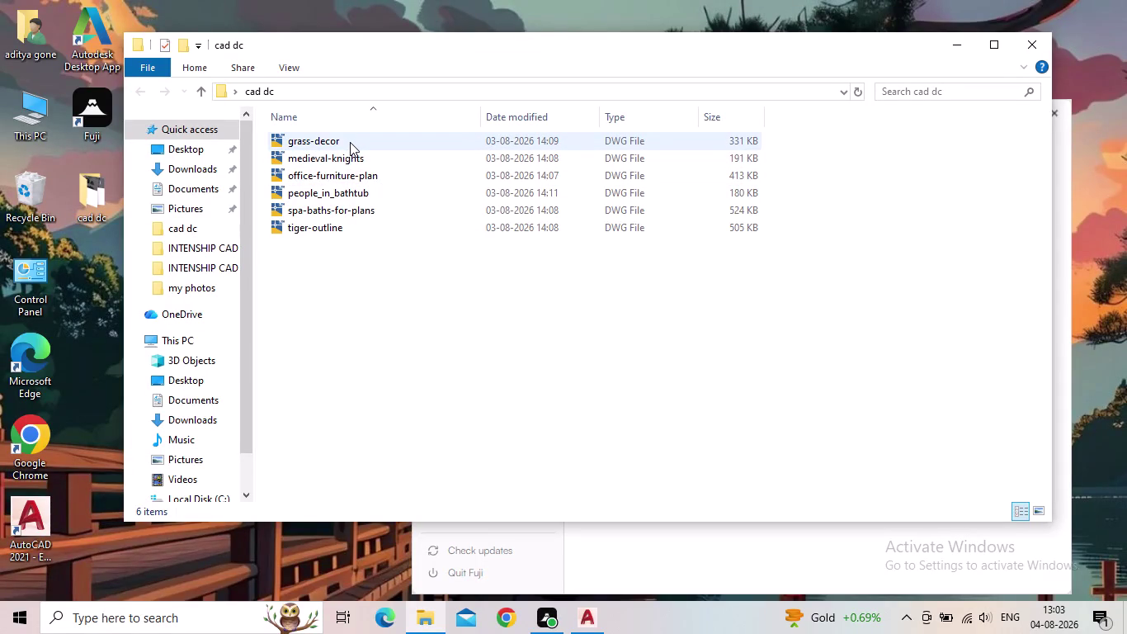
Open grass-decor.dwg from the cad dc folder in AutoCAD 2021.
double_click(350, 142)
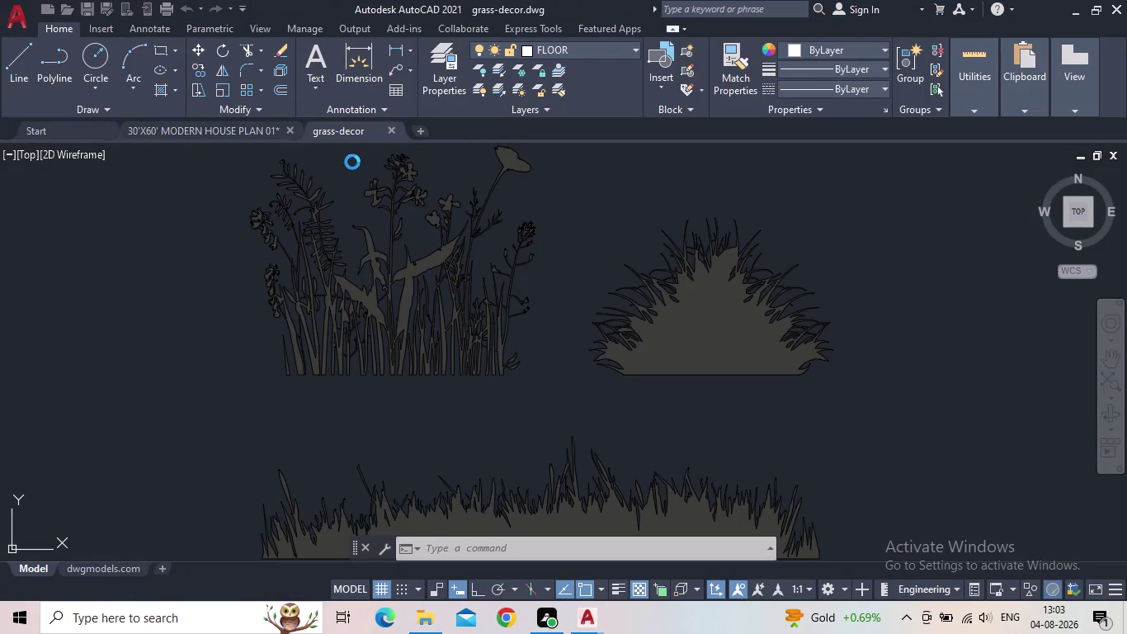
Copy the long bottom grass strip from grass-decor and switch to the 30'X60' house plan.
scroll(down, 3)
scroll(up, 3)
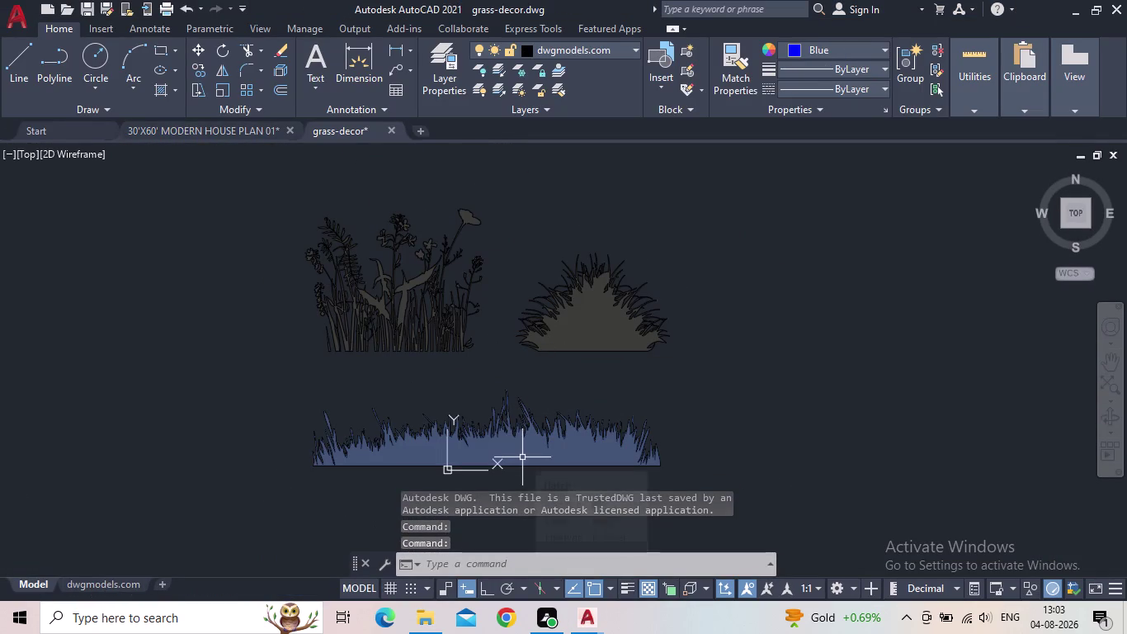
click(523, 457)
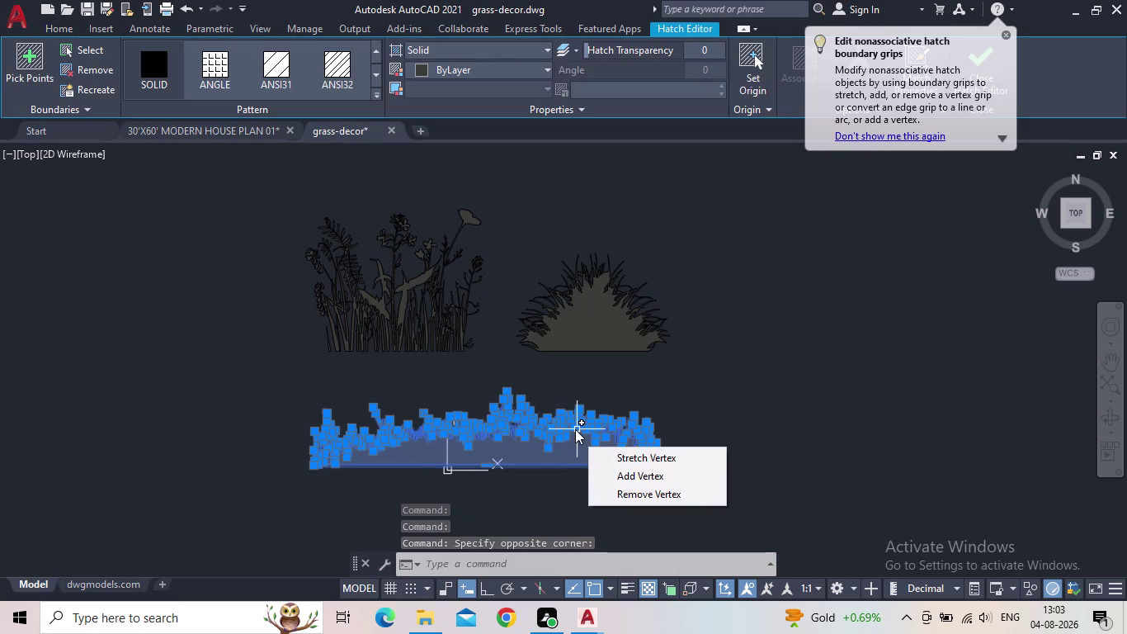
key(ctrl+c)
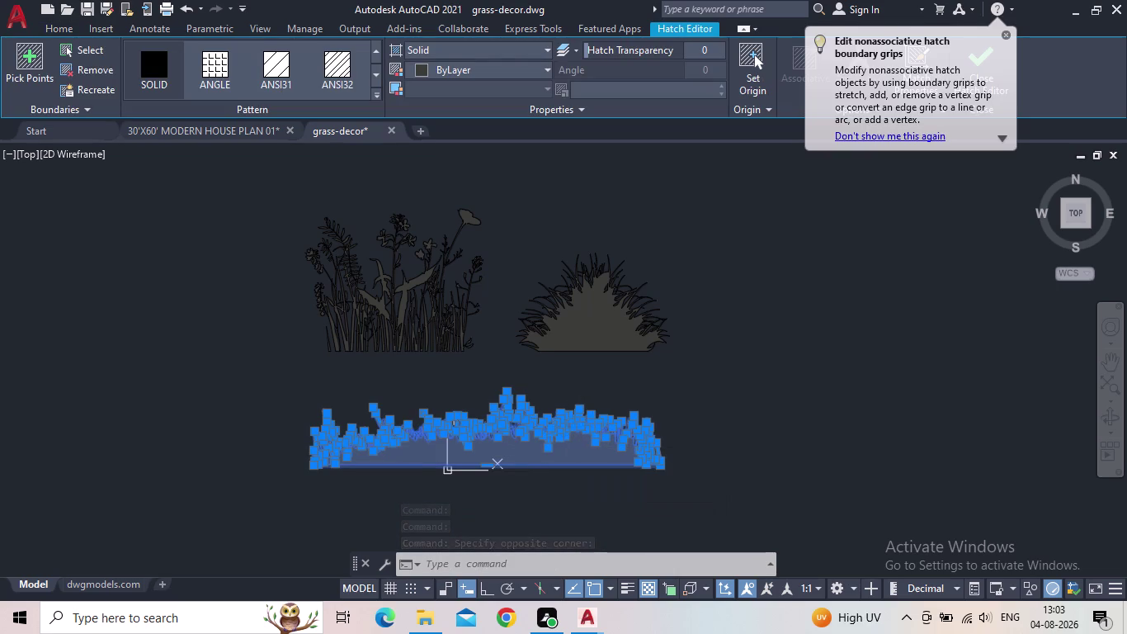
click(215, 130)
scroll(down, 3)
middle_drag(904, 359, 625, 416)
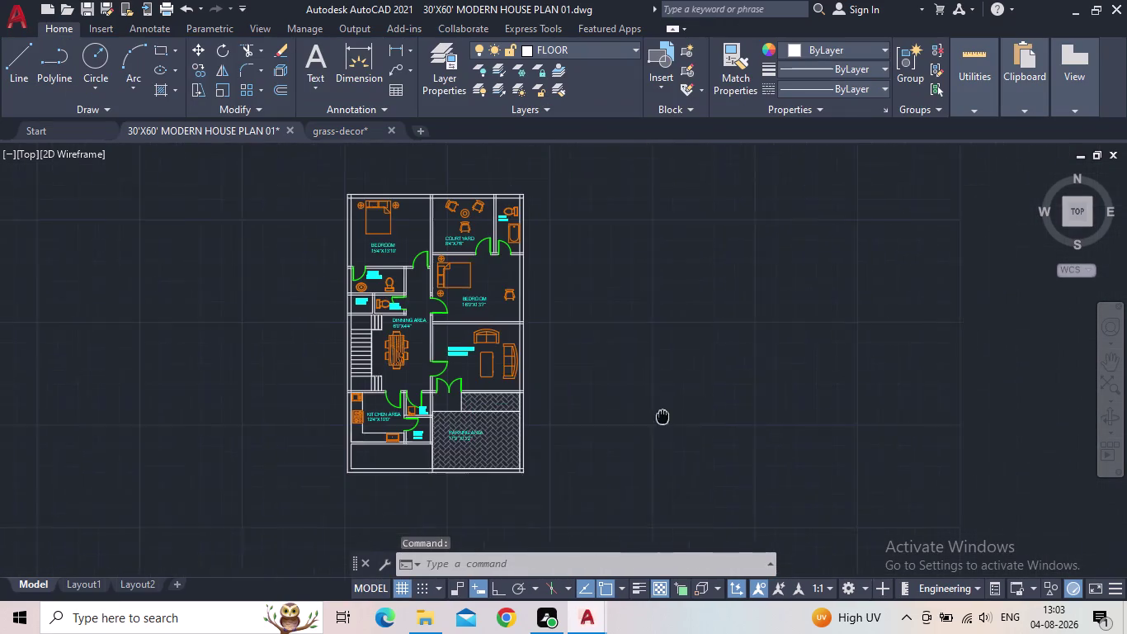
Paste the copied grass strip to the right of the house plan.
middle_drag(625, 416, 578, 424)
key(ctrl+v)
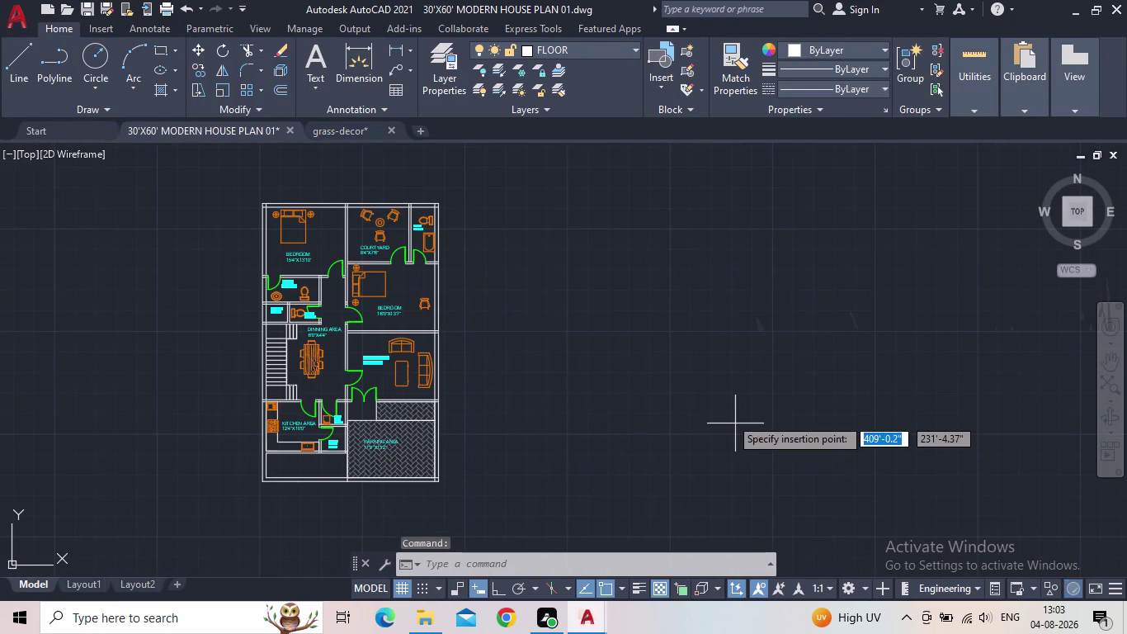
scroll(down, 3)
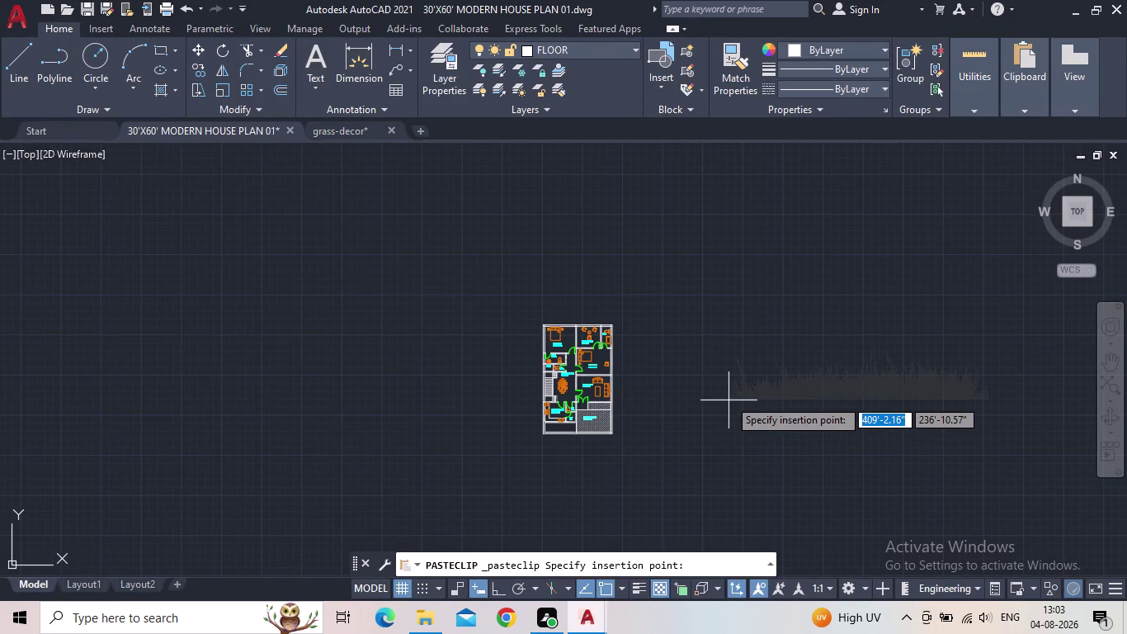
click(728, 399)
middle_drag(894, 411, 873, 416)
scroll(up, 3)
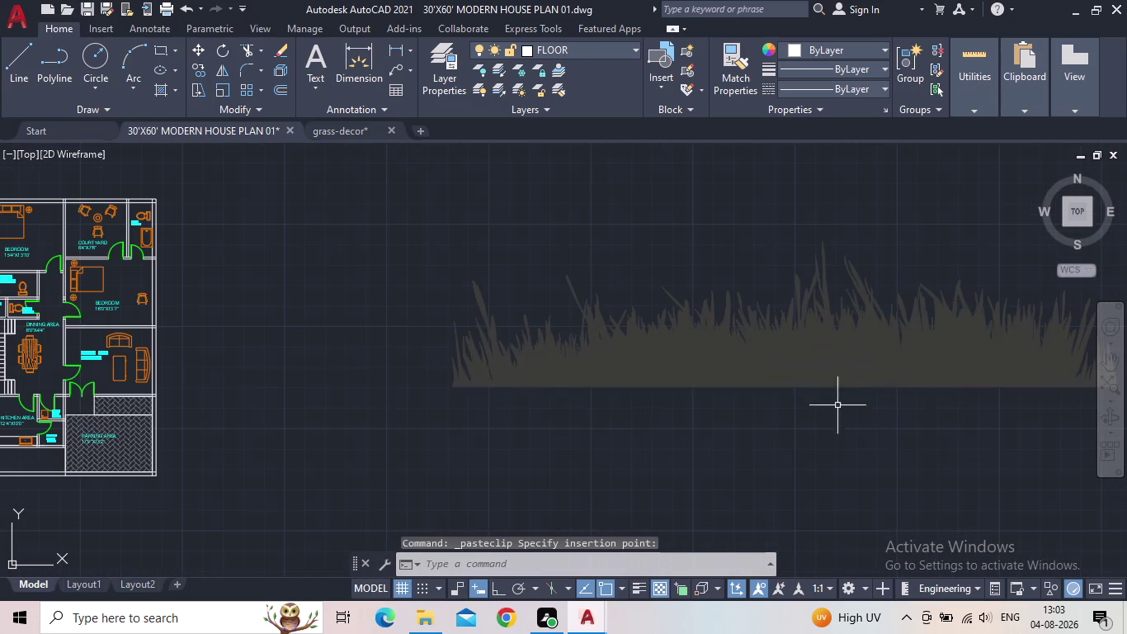
Shrink the pasted grass strip with SC and a small scale factor.
click(831, 370)
middle_drag(879, 438, 841, 444)
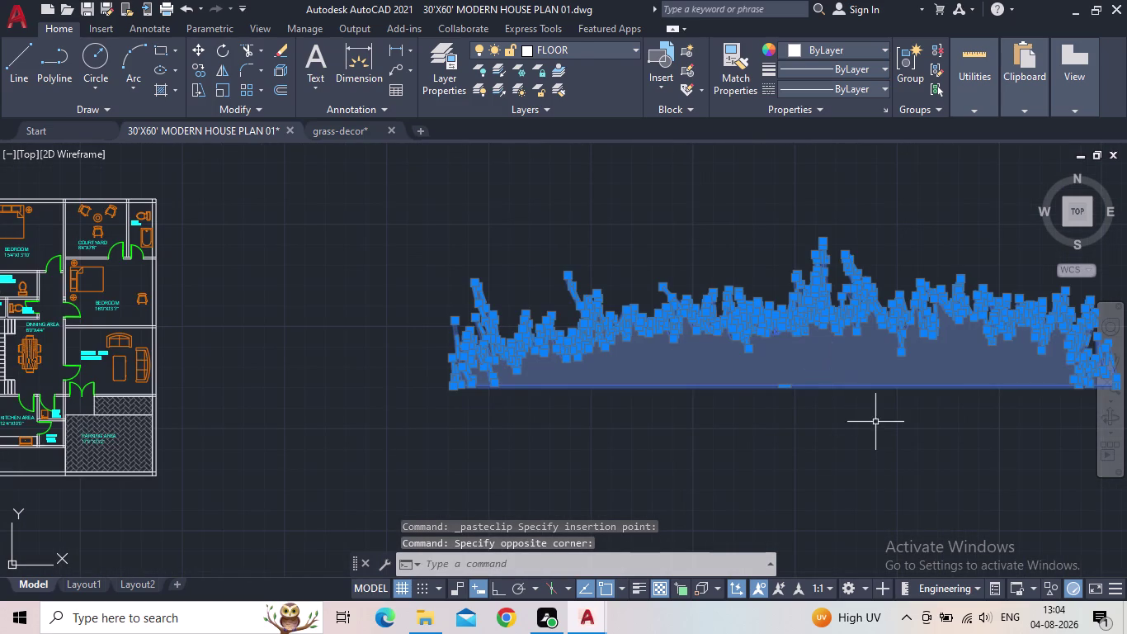
middle_drag(841, 443, 761, 444)
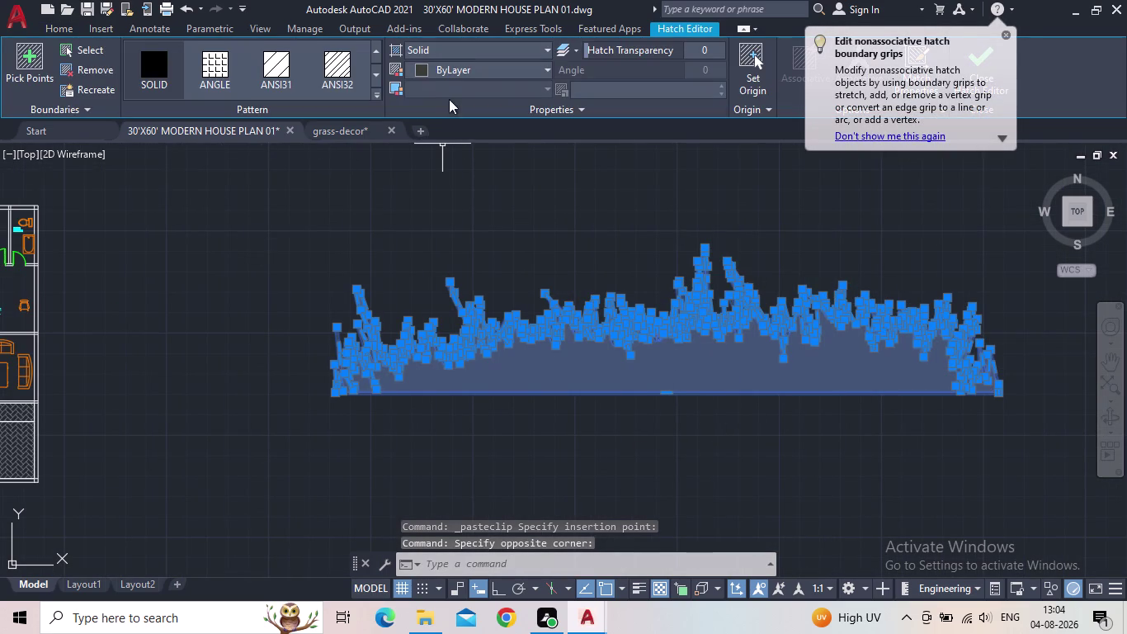
key(s)
key(c)
key(space)
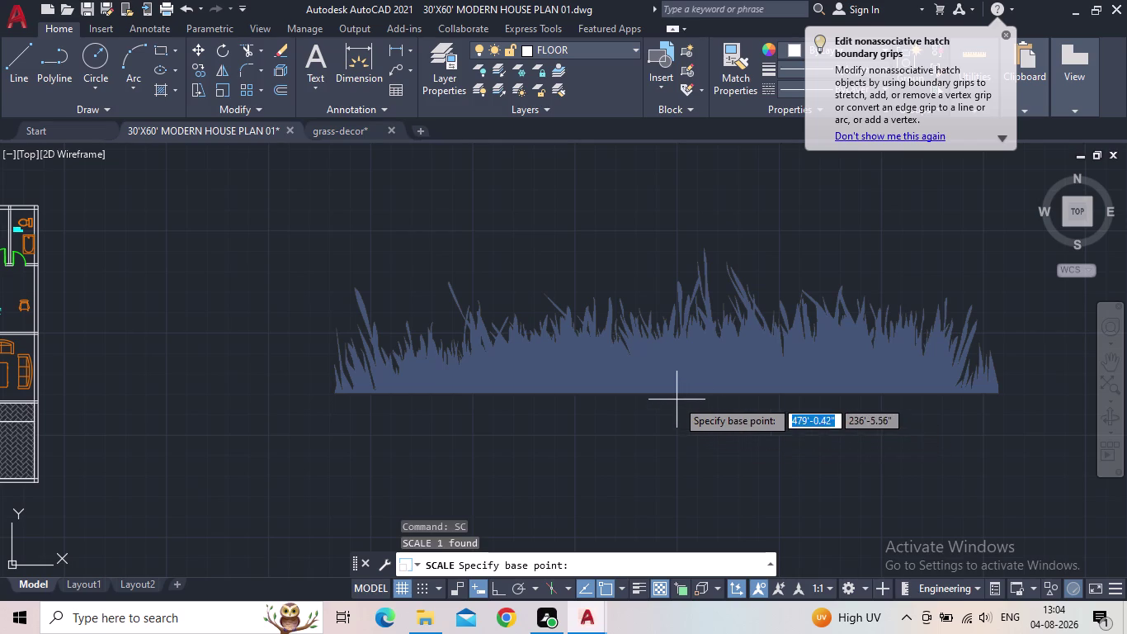
click(671, 393)
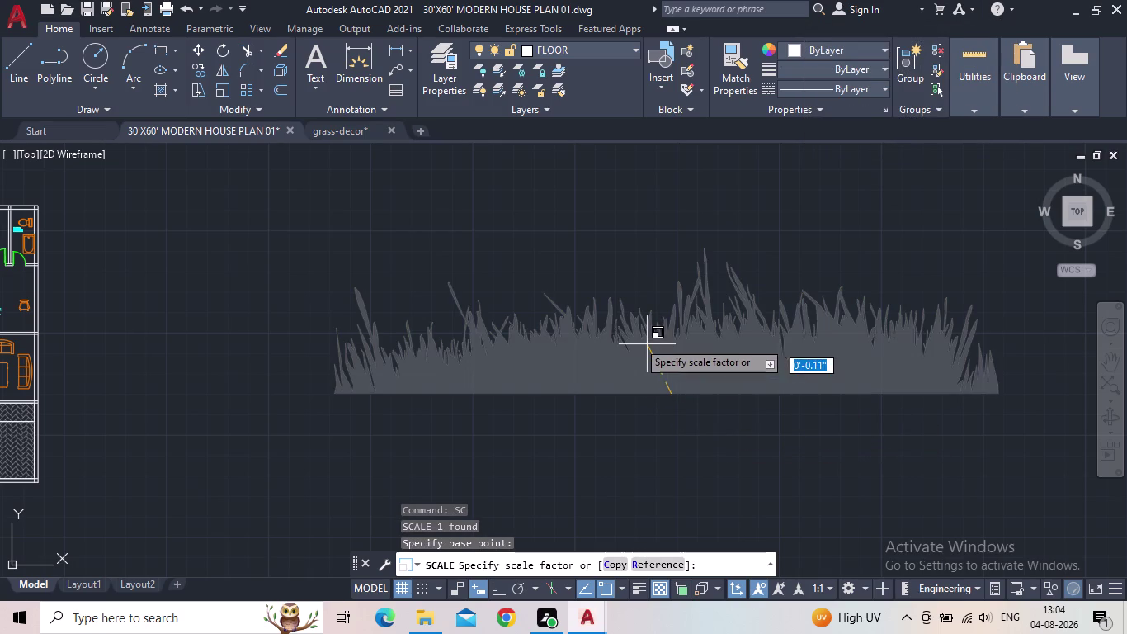
click(710, 420)
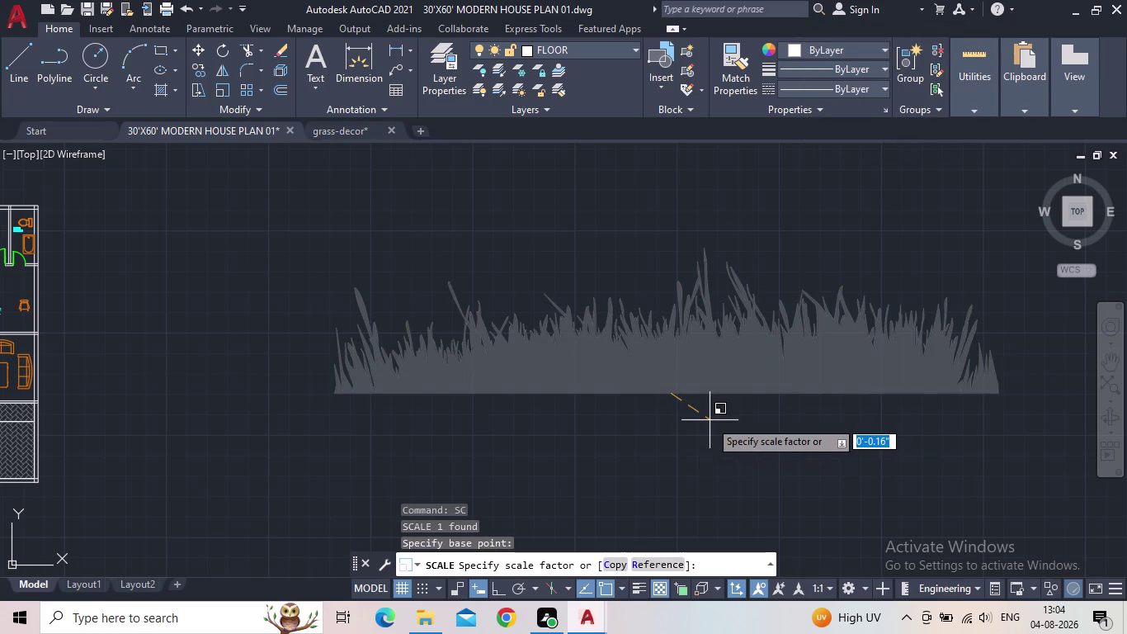
scroll(down, 3)
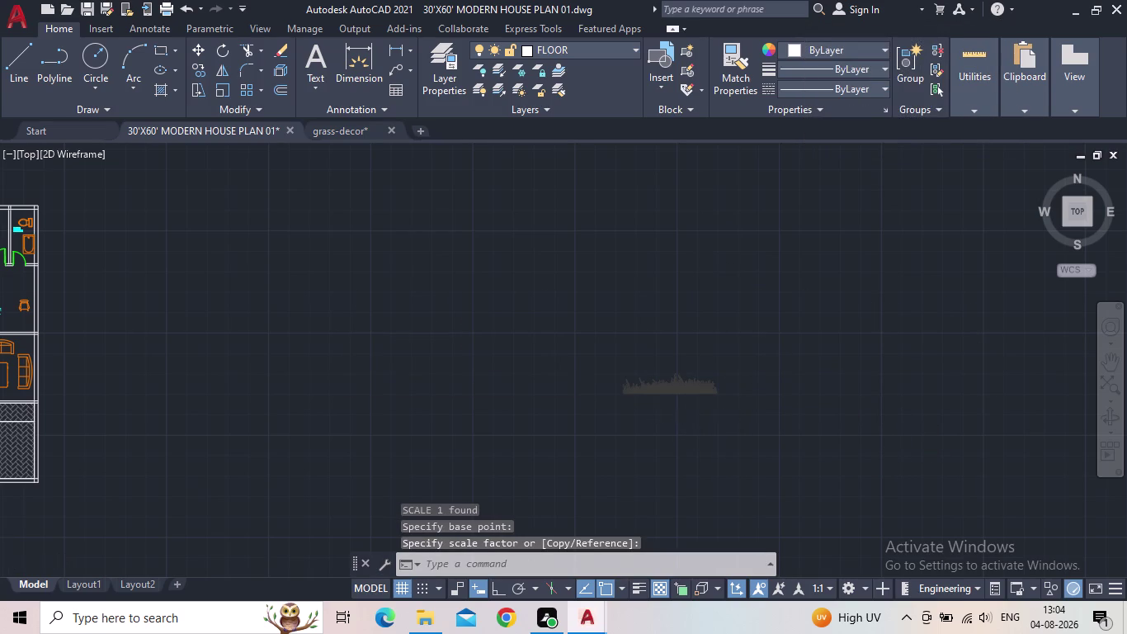
scroll(down, 3)
scroll(up, 3)
Undo an accidental grip stretch of the shrunken grass toward the plan.
click(732, 401)
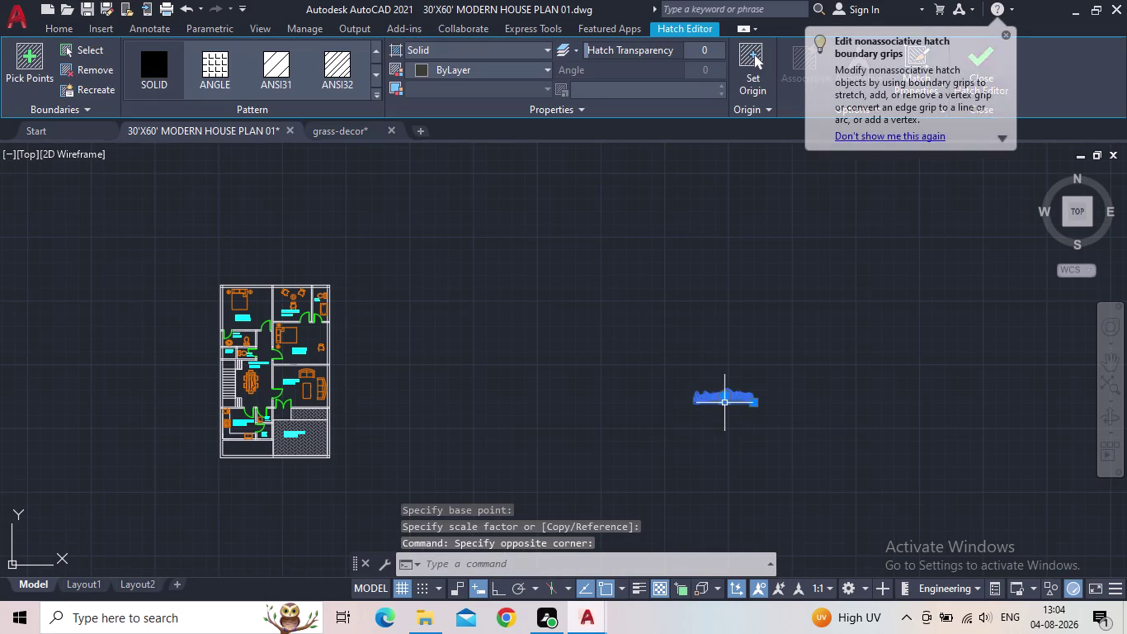
click(722, 395)
middle_drag(490, 407, 491, 406)
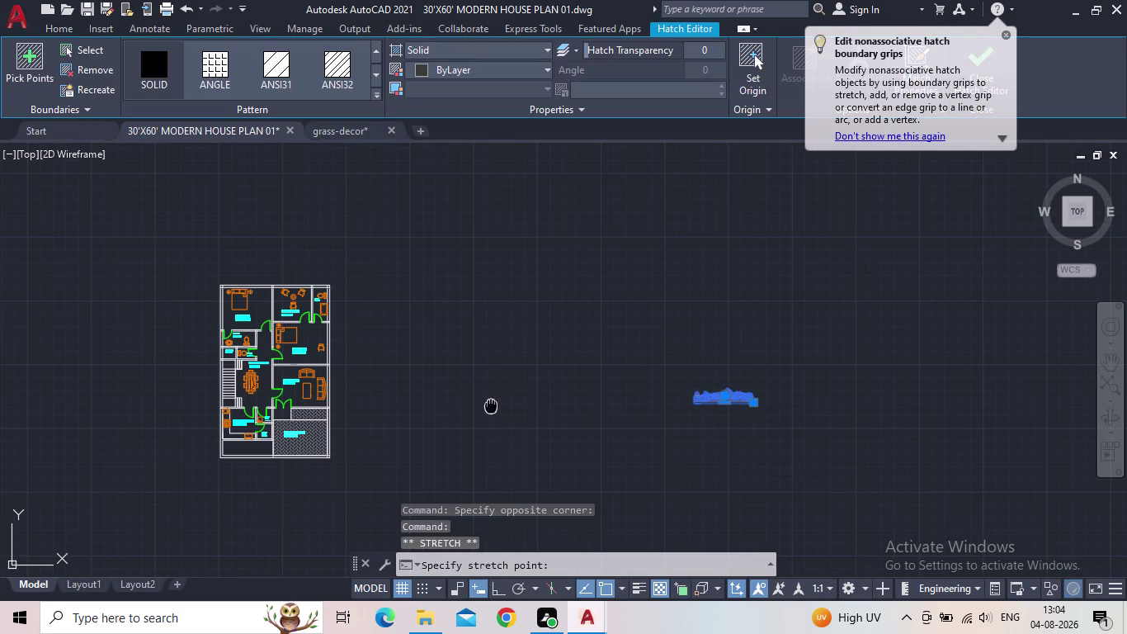
middle_drag(491, 406, 630, 364)
scroll(up, 3)
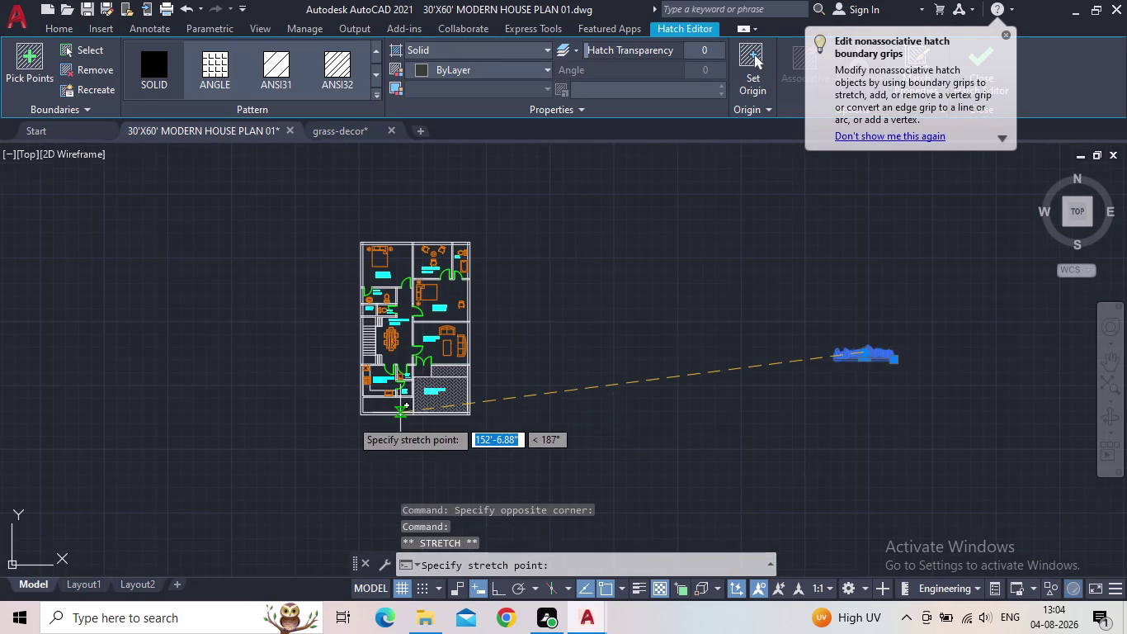
click(247, 410)
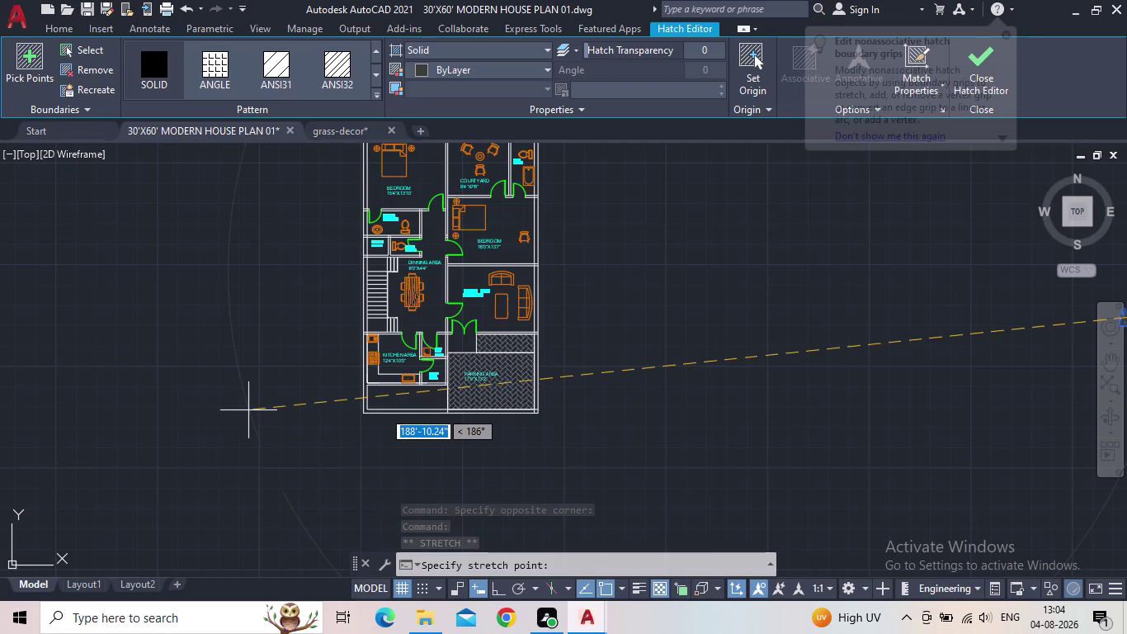
scroll(down, 3)
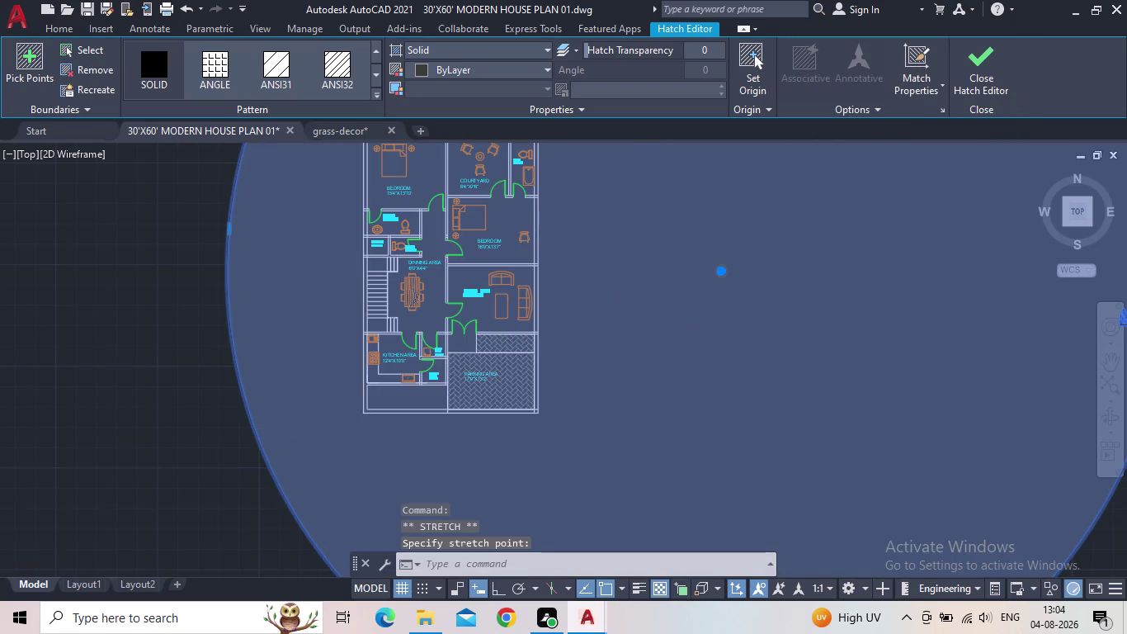
key(Escape)
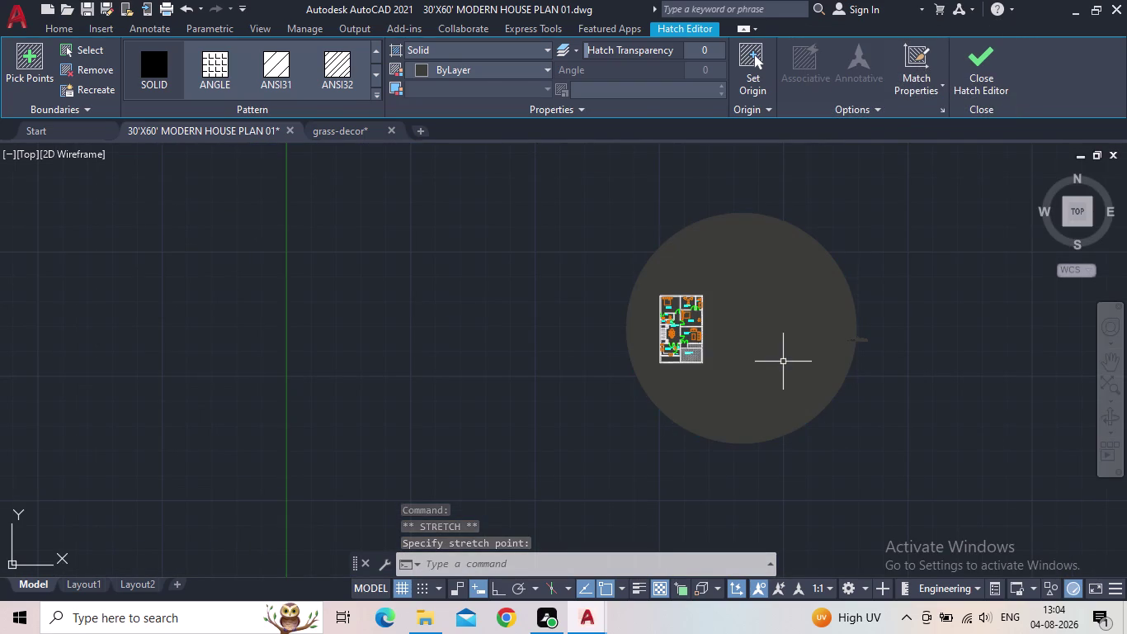
click(189, 7)
click(189, 9)
scroll(down, 3)
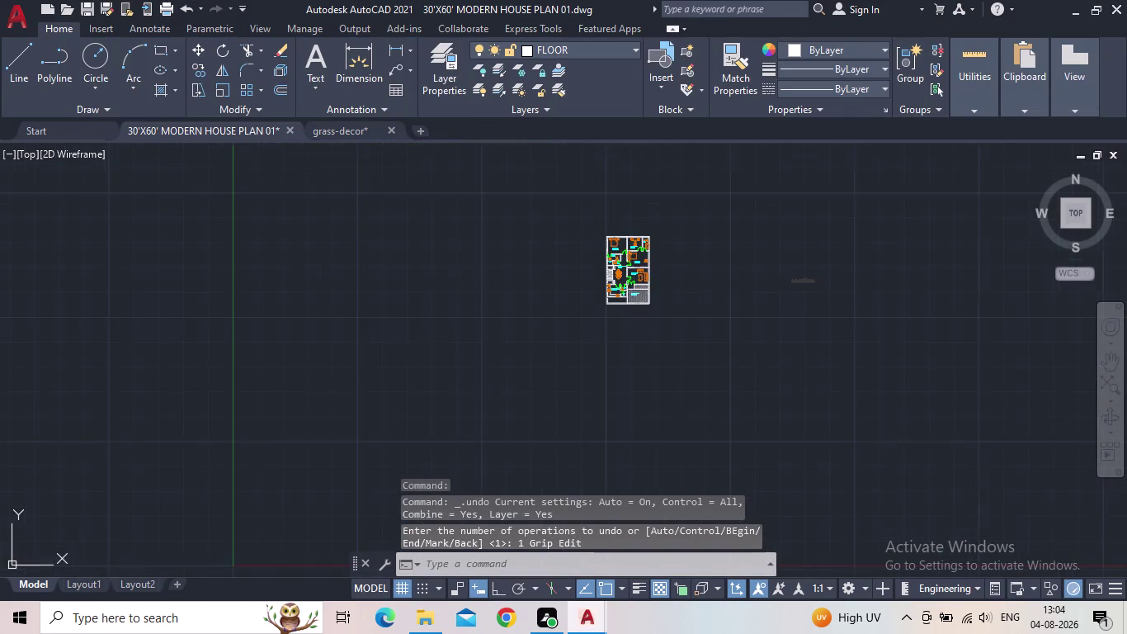
Select the small grass strip beside the plan.
middle_drag(732, 278, 615, 313)
scroll(up, 3)
scroll(up, 3)
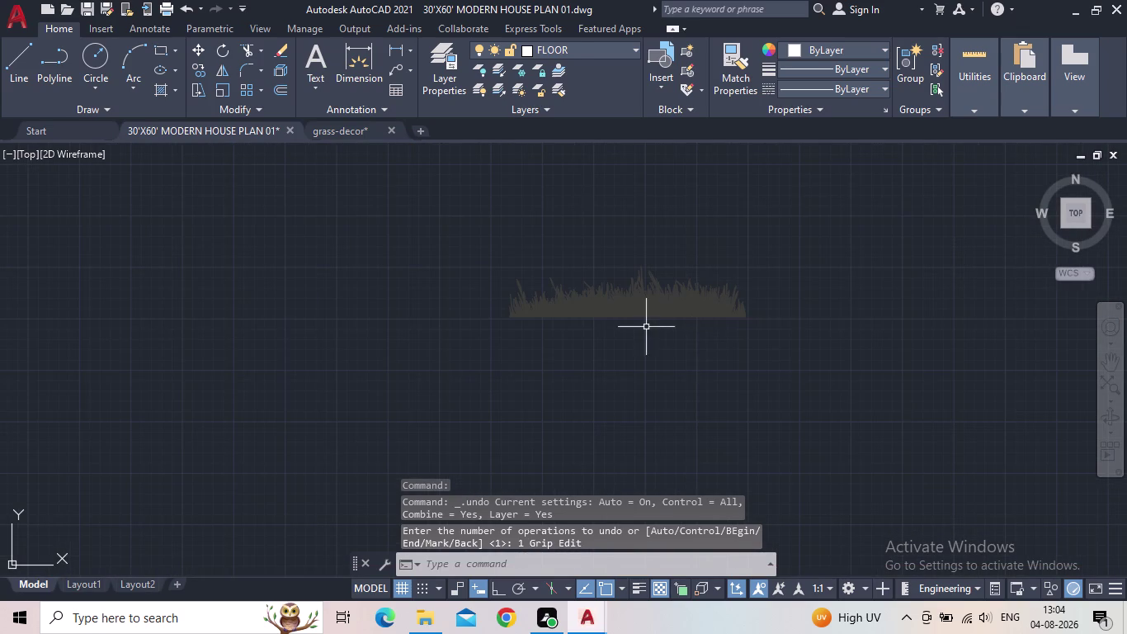
scroll(down, 3)
drag(708, 337, 667, 322)
click(617, 301)
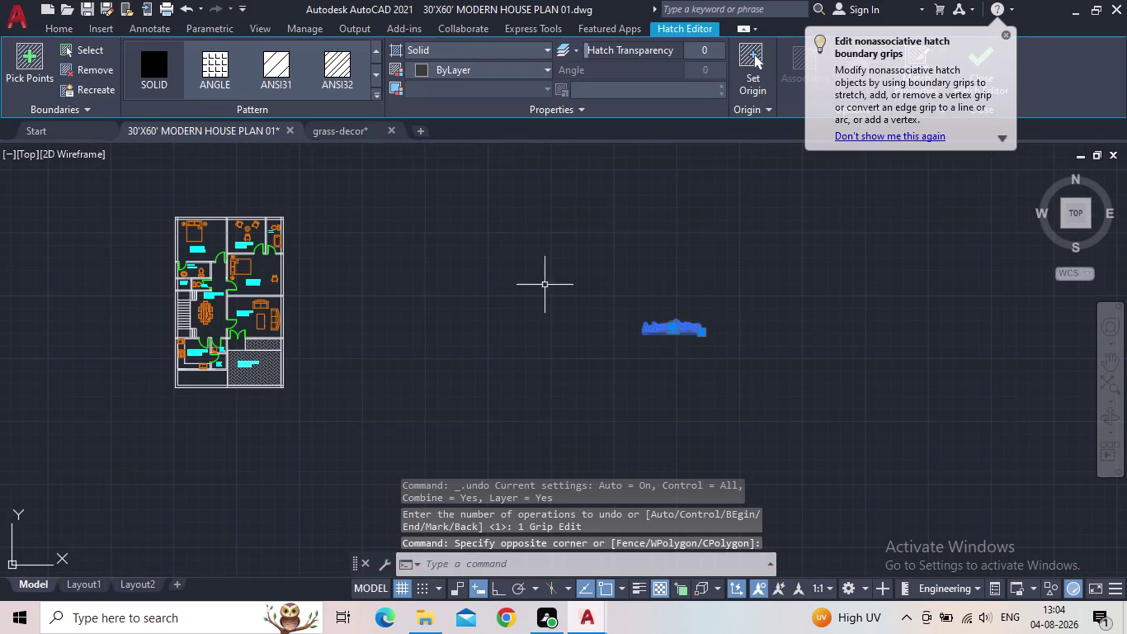
Move the grass strip to just below the parking area.
key(m)
key(space)
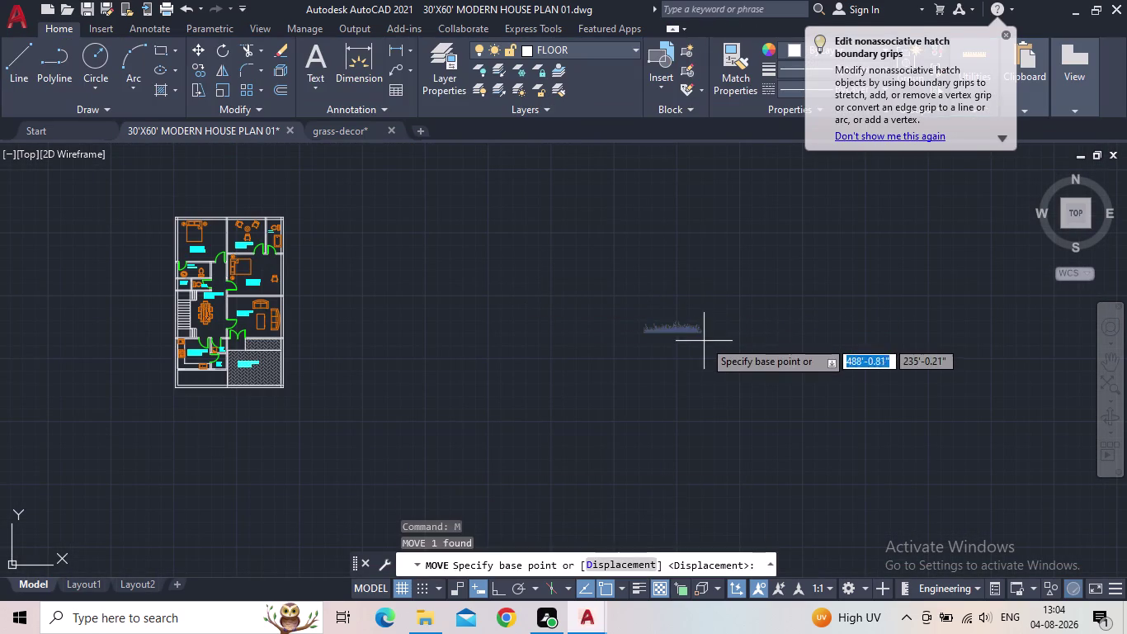
scroll(up, 3)
click(675, 328)
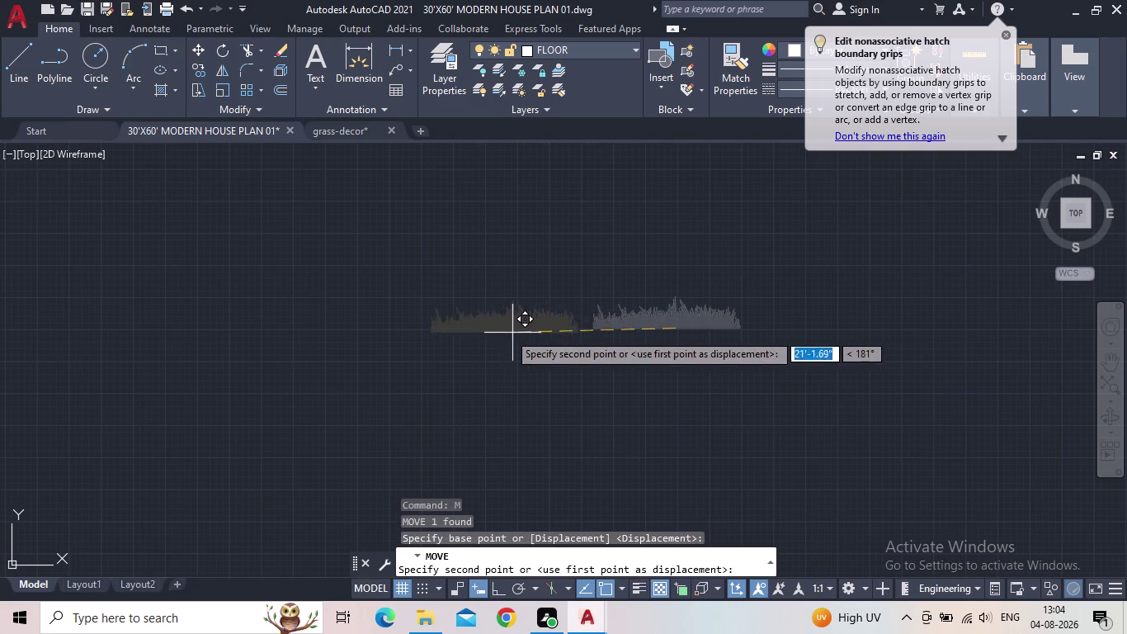
middle_drag(492, 329, 621, 349)
scroll(down, 3)
middle_drag(608, 392, 738, 337)
scroll(up, 3)
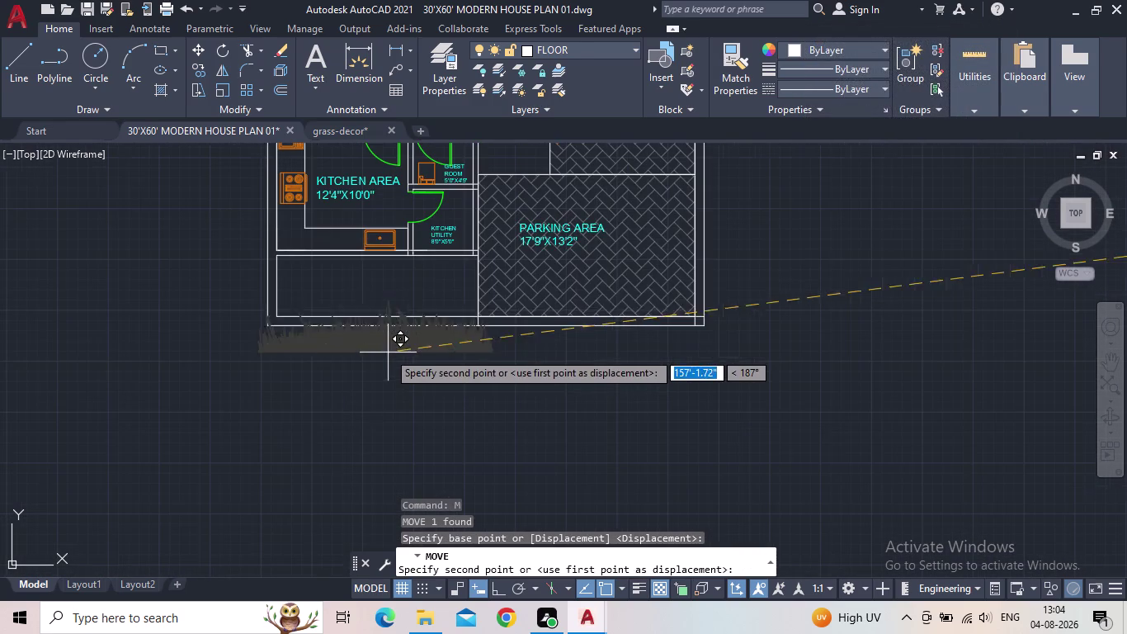
scroll(up, 3)
middle_drag(428, 411, 445, 385)
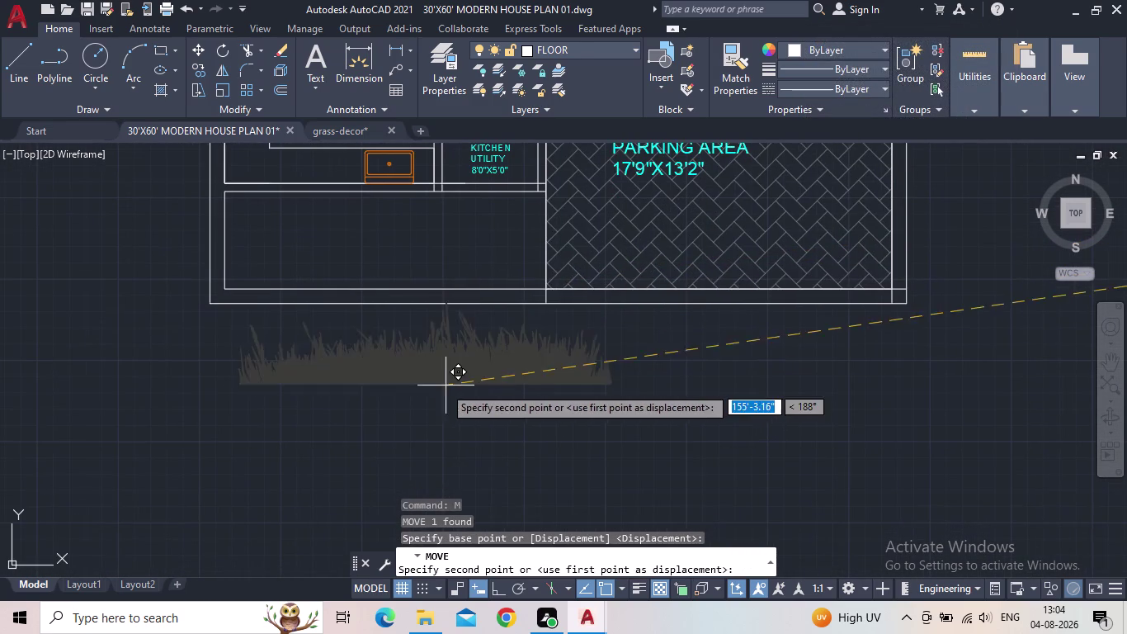
click(428, 417)
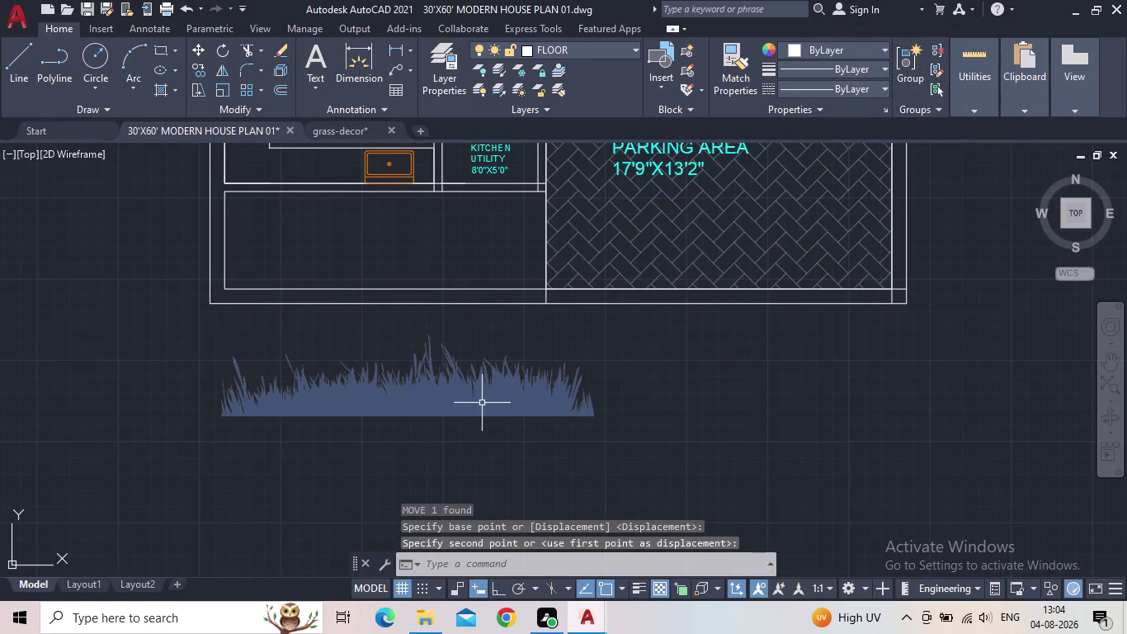
Scale the grass below the plan down to a smaller size.
click(513, 443)
click(564, 459)
drag(651, 473, 643, 472)
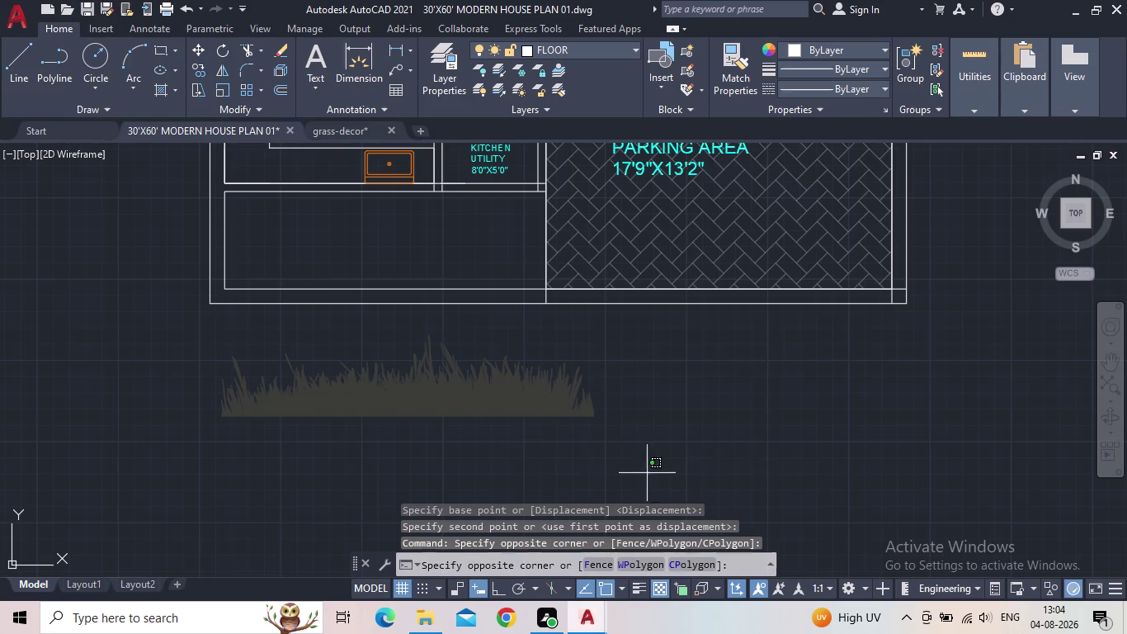
click(190, 331)
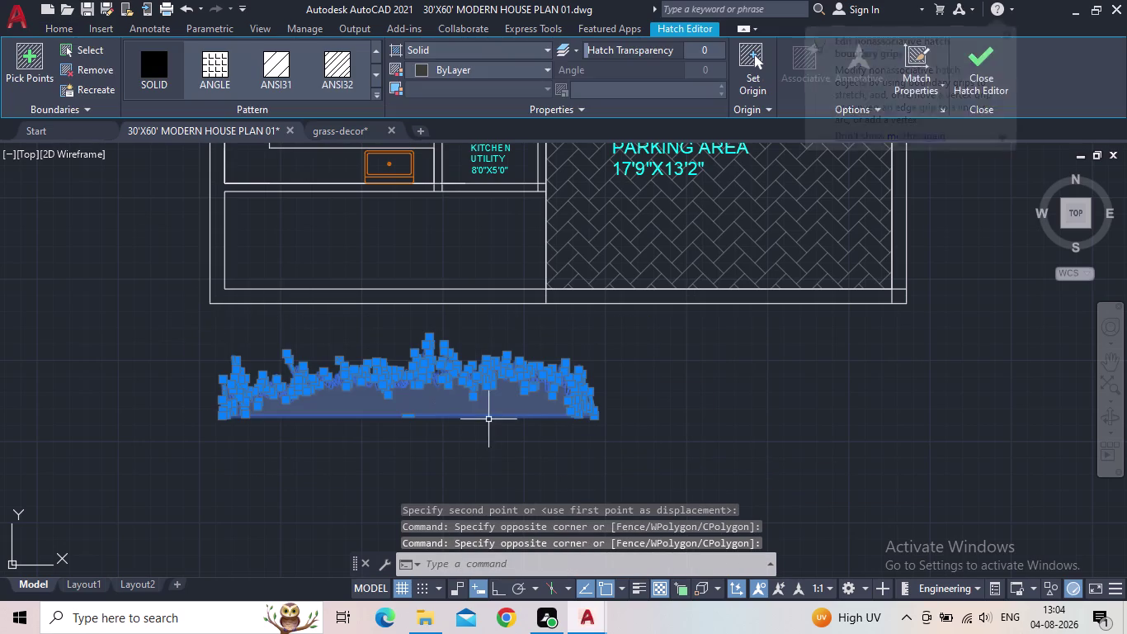
key(s)
key(c)
key(space)
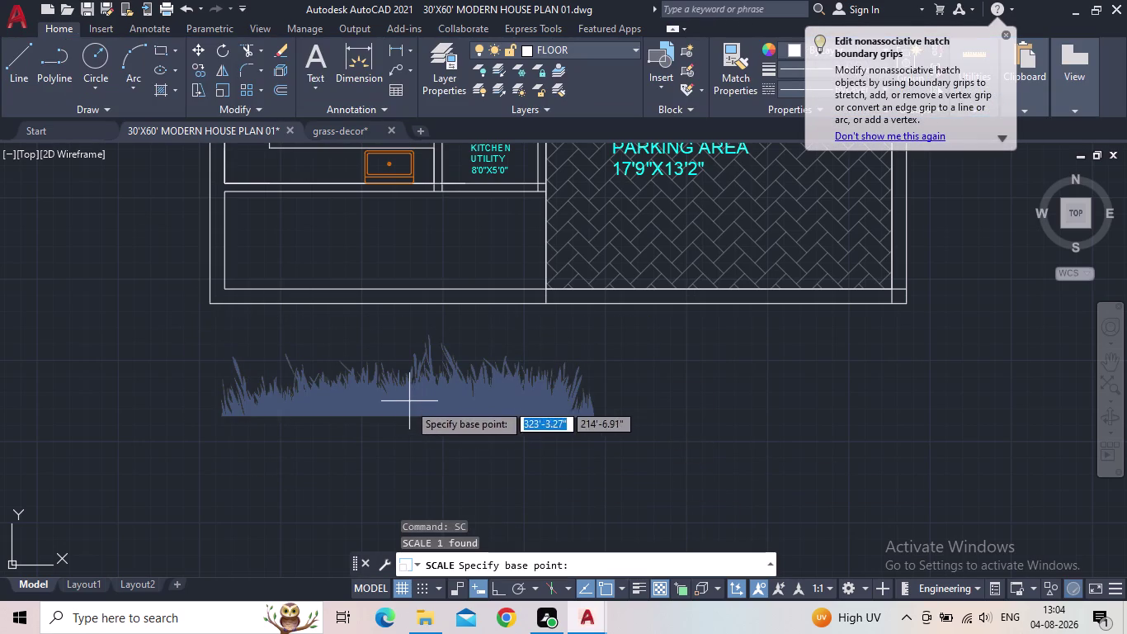
click(220, 416)
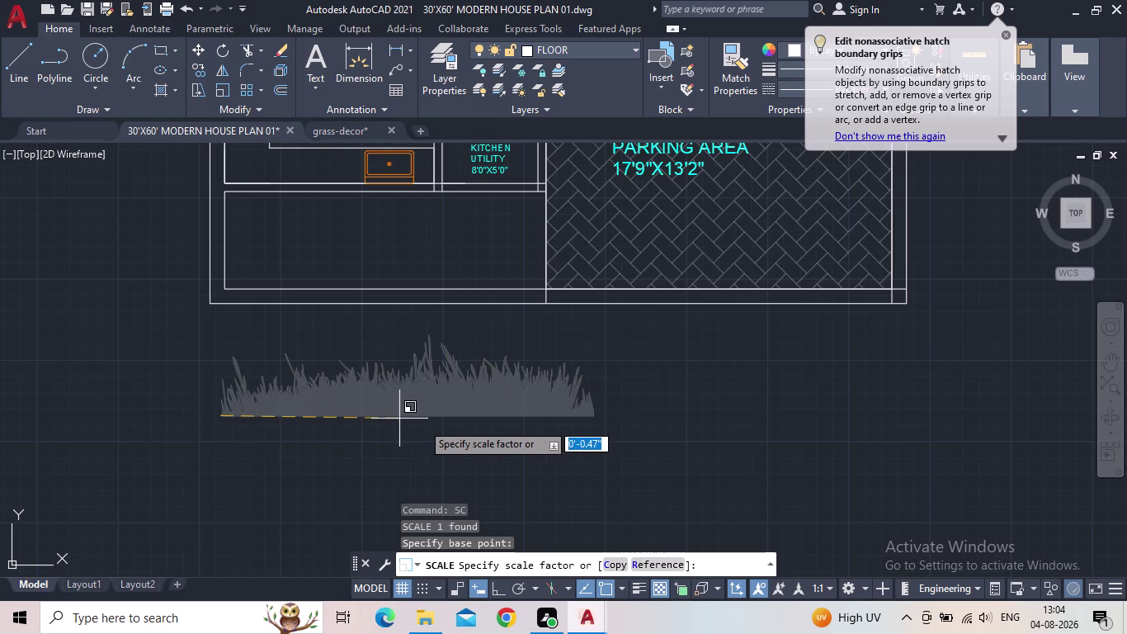
click(424, 416)
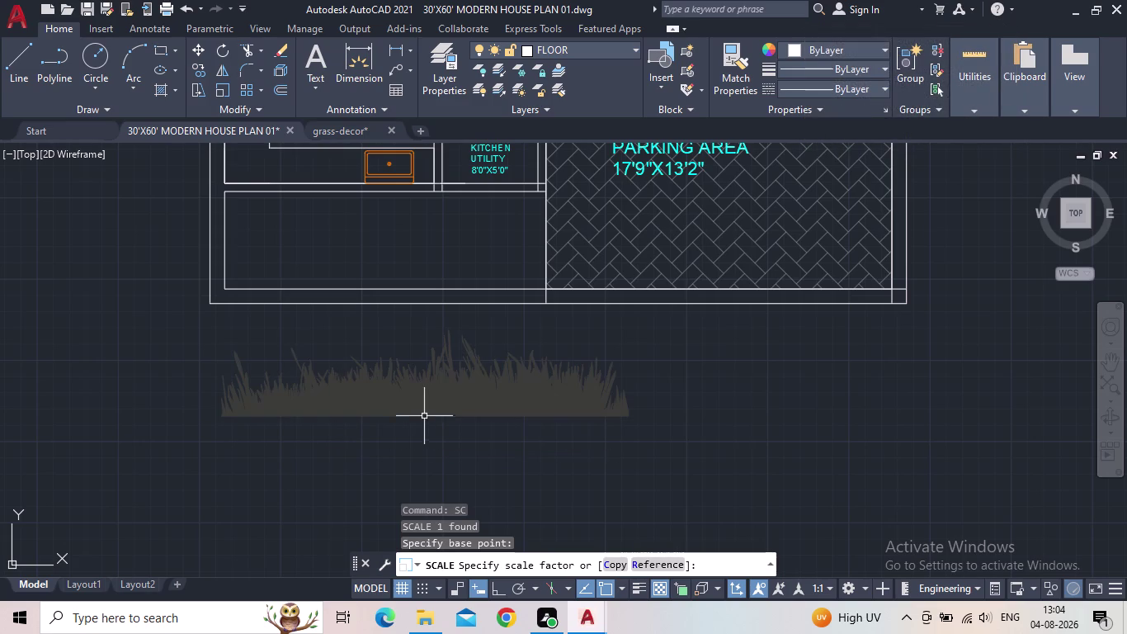
Scale the grass hatch again to a narrower width and reselect it.
drag(661, 447, 563, 427)
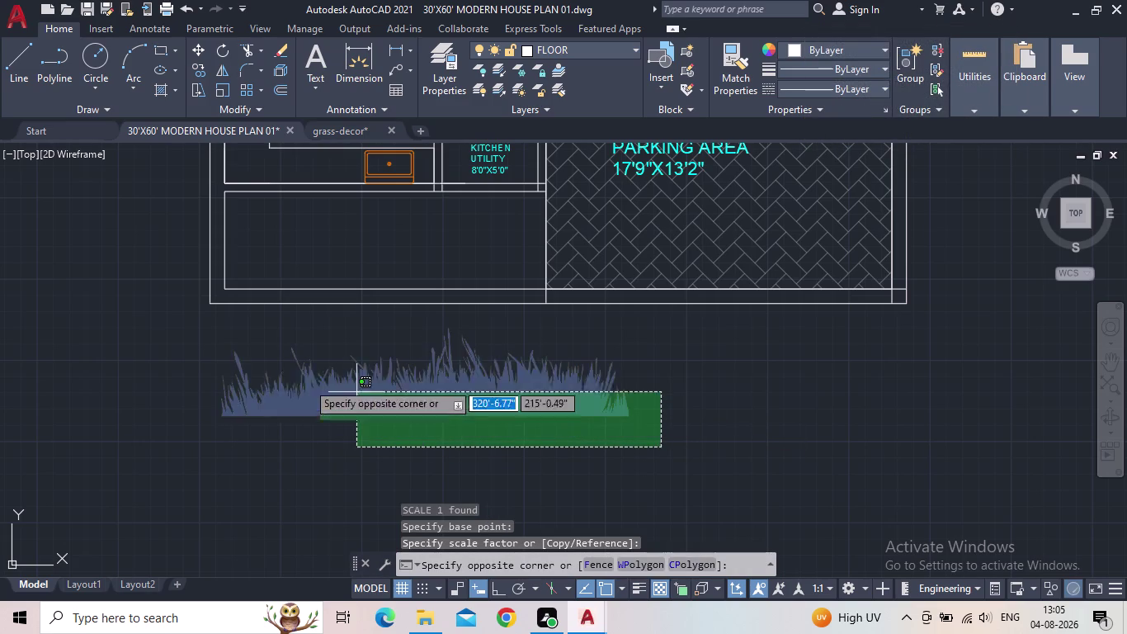
click(195, 344)
key(s)
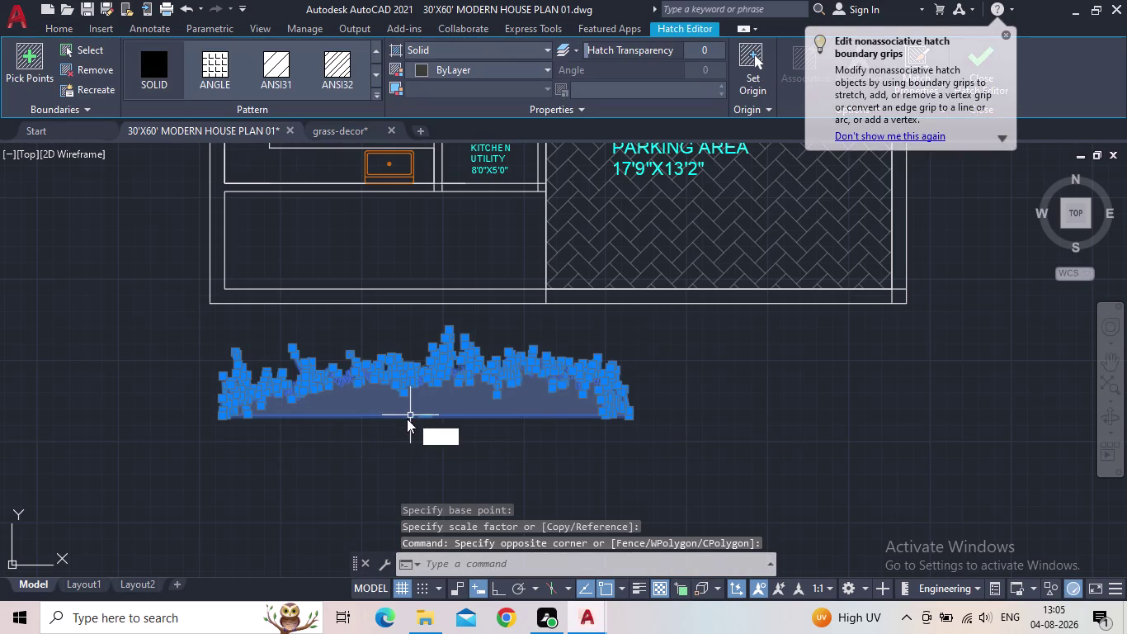
key(c)
key(space)
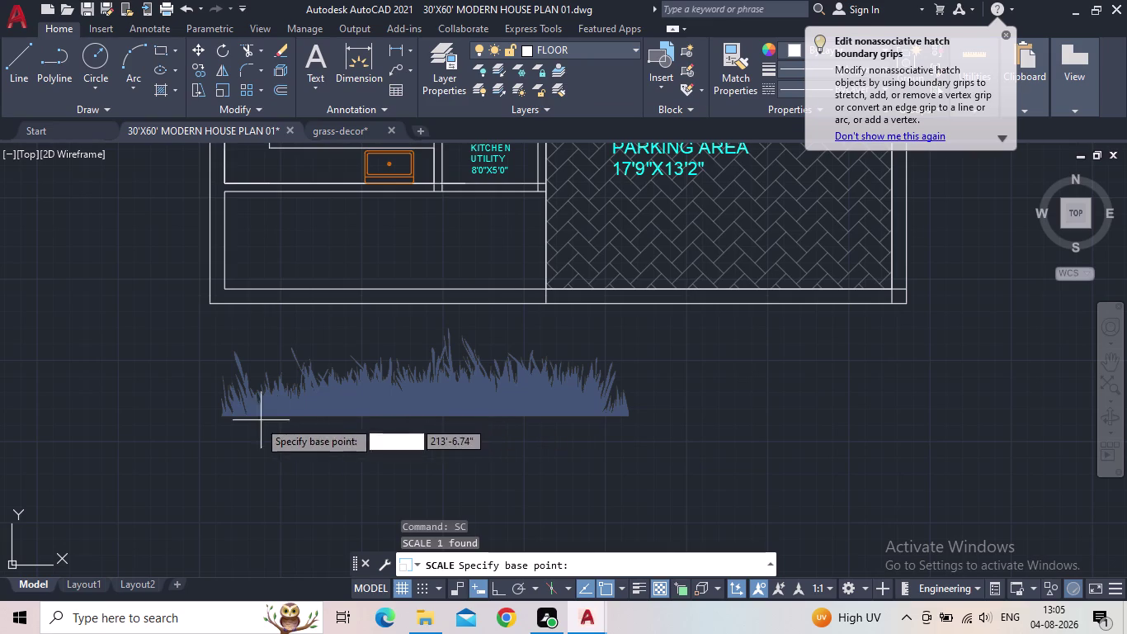
drag(222, 418, 241, 421)
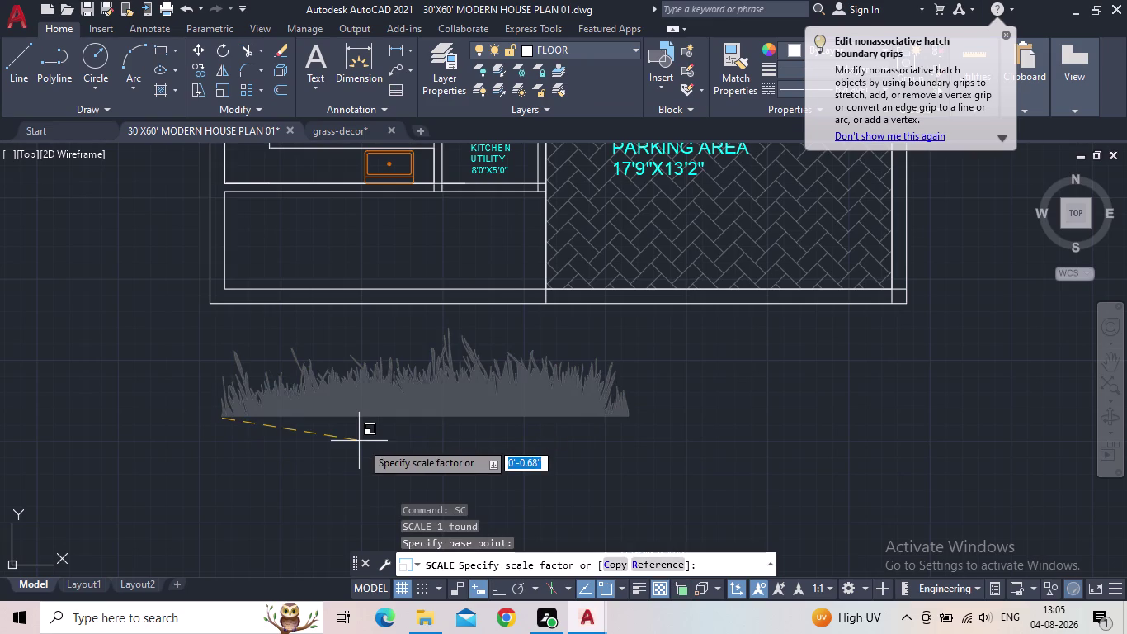
click(347, 423)
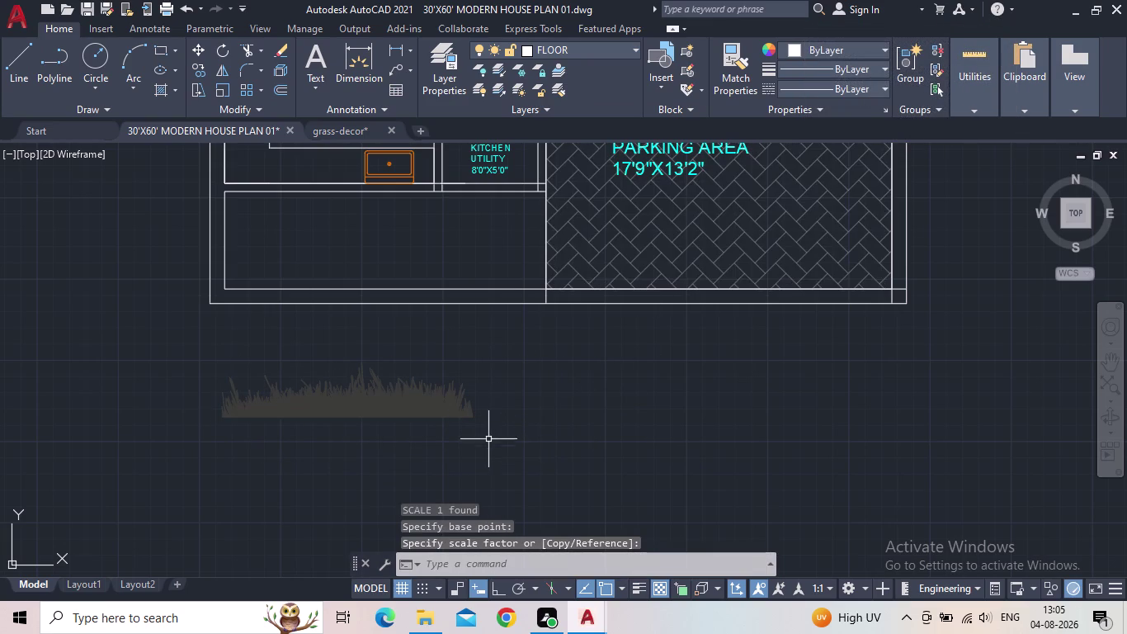
key(Escape)
click(382, 407)
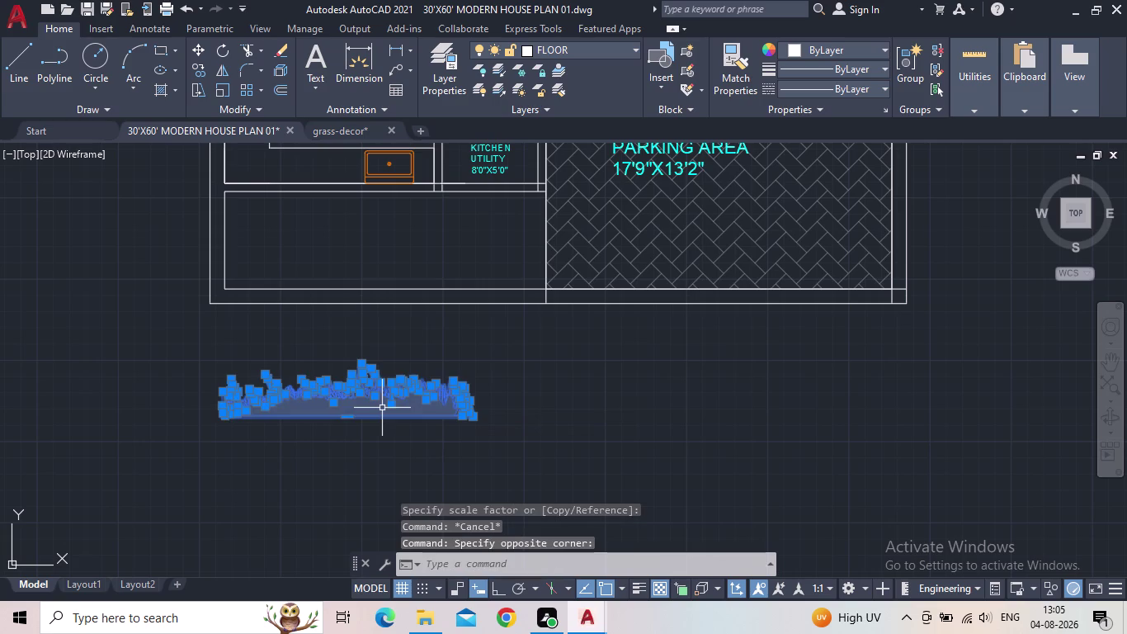
click(439, 70)
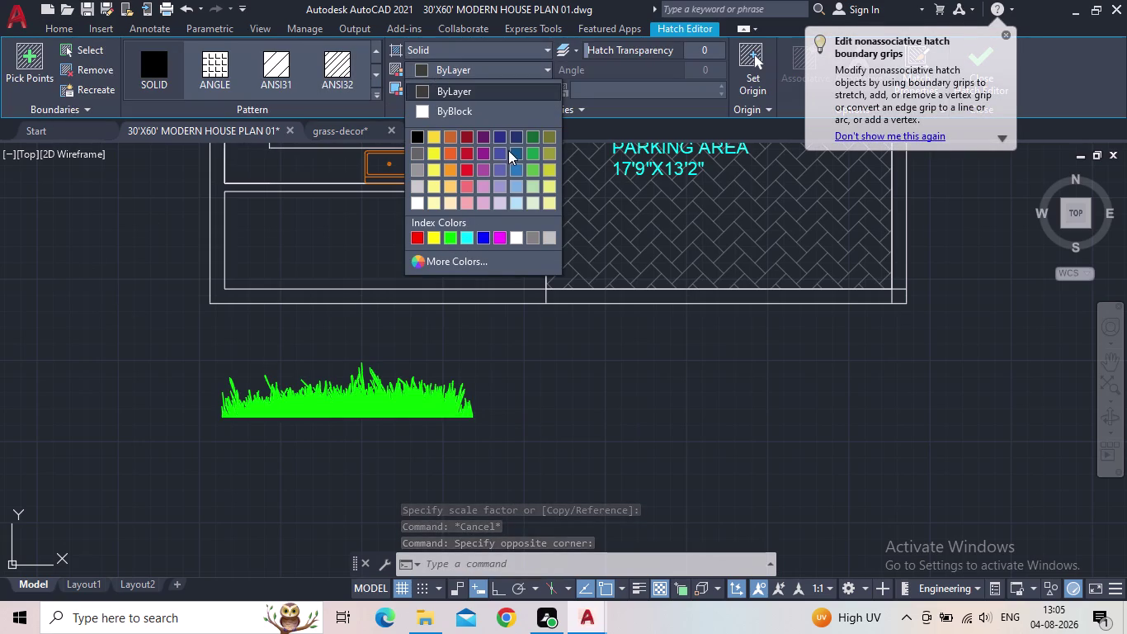
Set the grass hatch color to dark green 19,103,52 and reselect it.
click(533, 134)
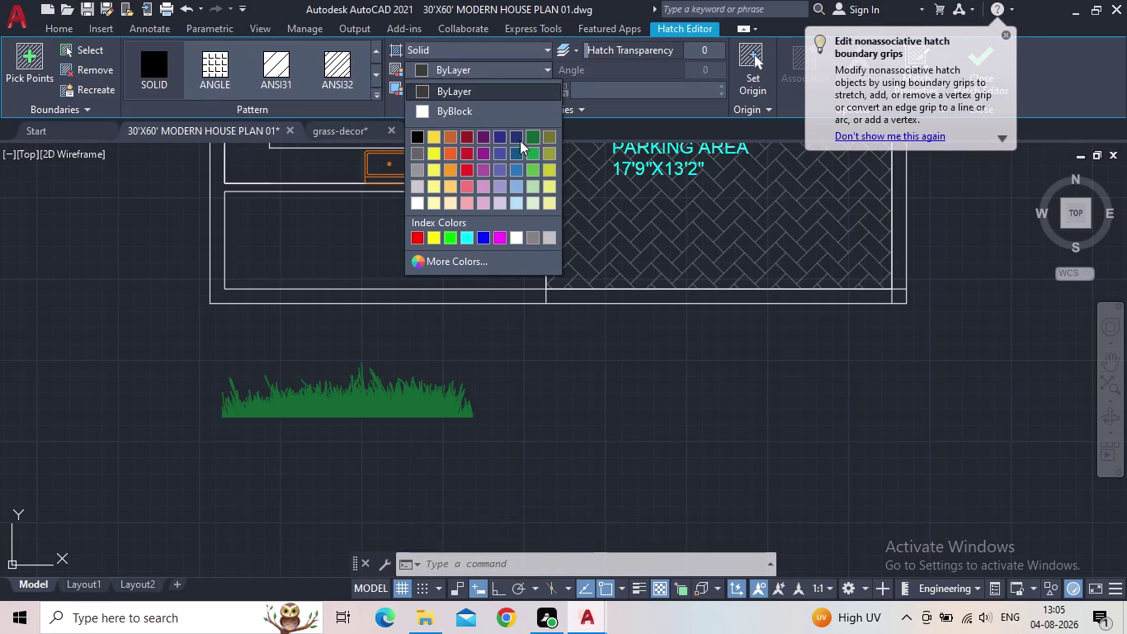
key(Escape)
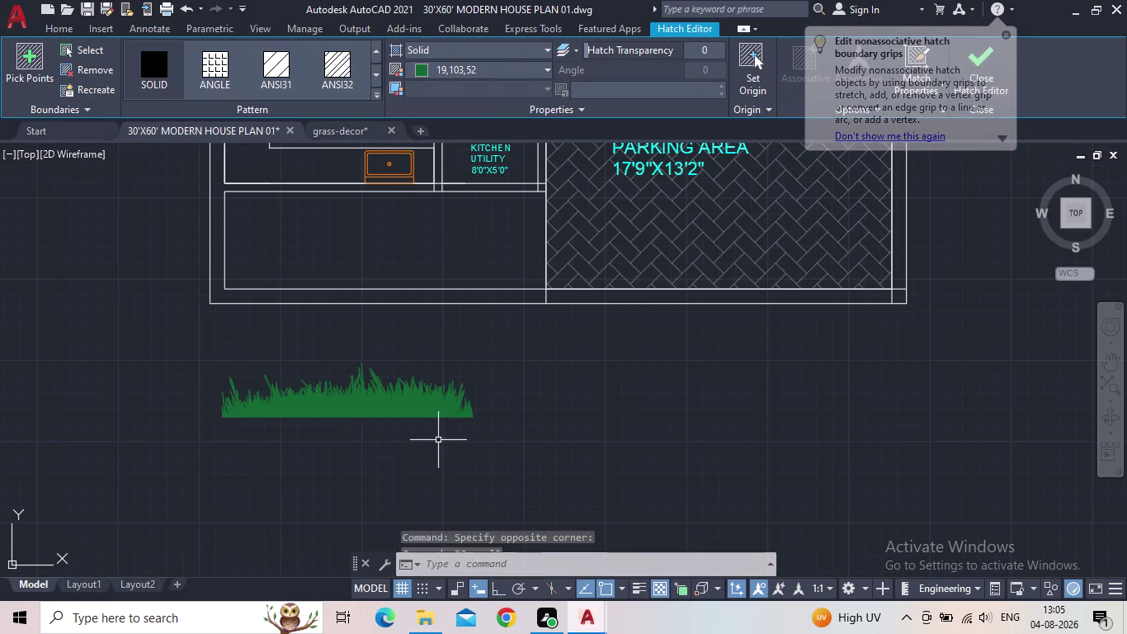
drag(465, 460, 452, 448)
click(214, 363)
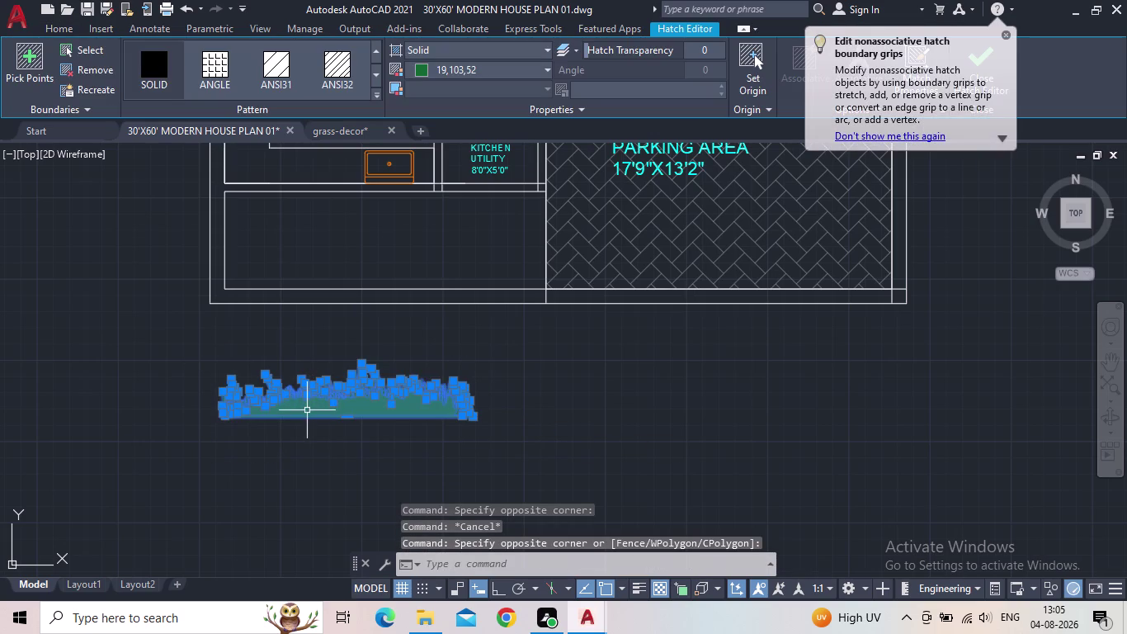
Move the green grass into the open yard below the kitchen area.
key(m)
key(space)
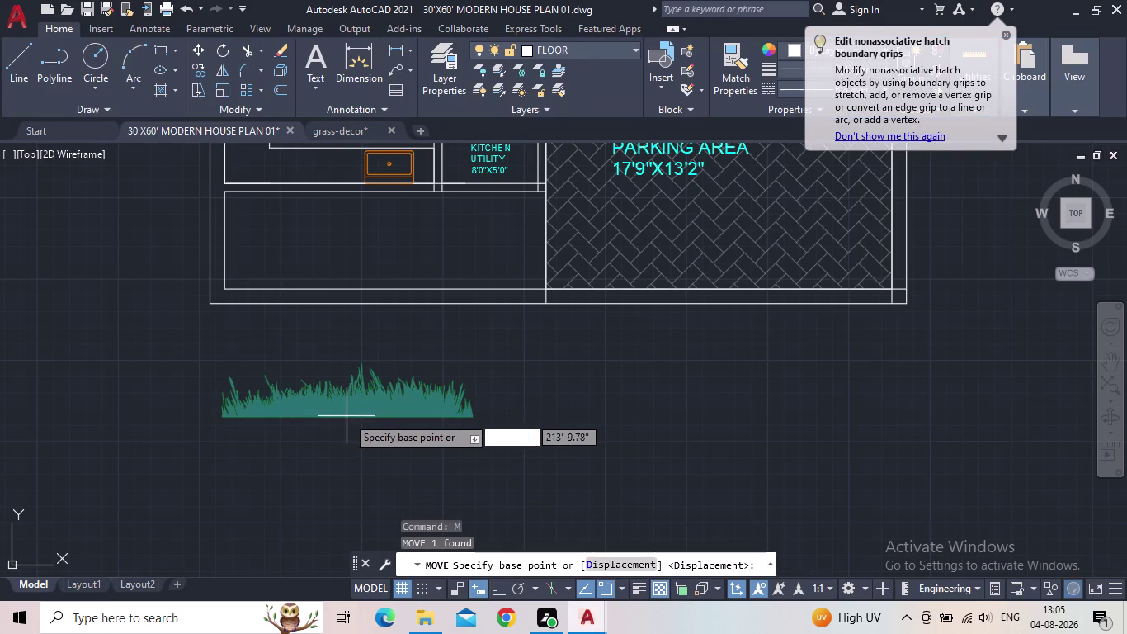
click(343, 417)
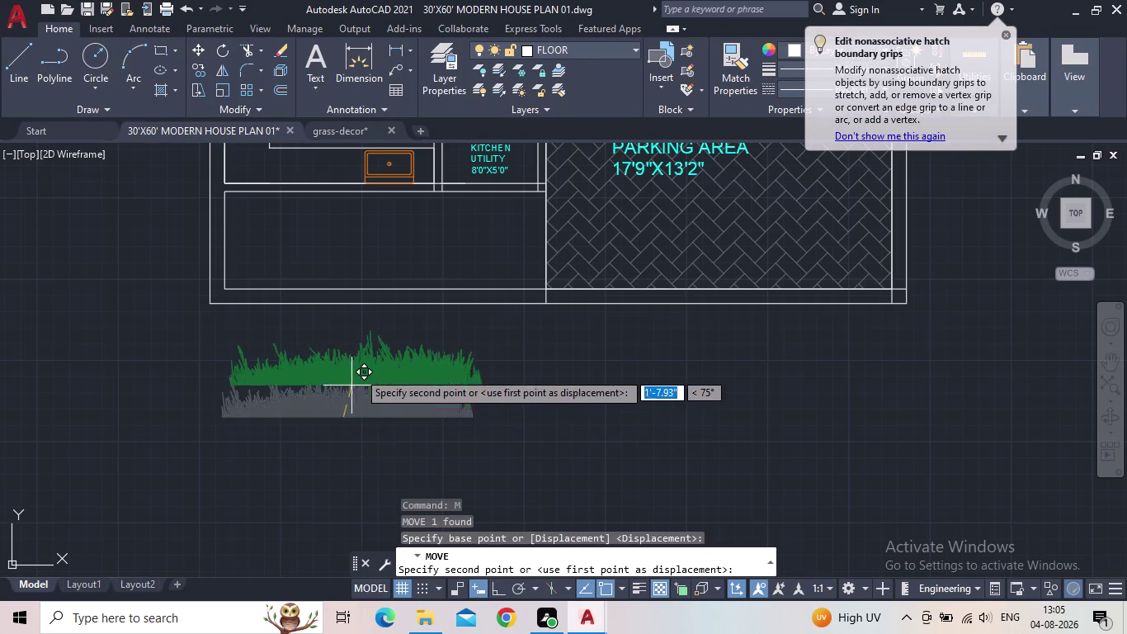
scroll(up, 3)
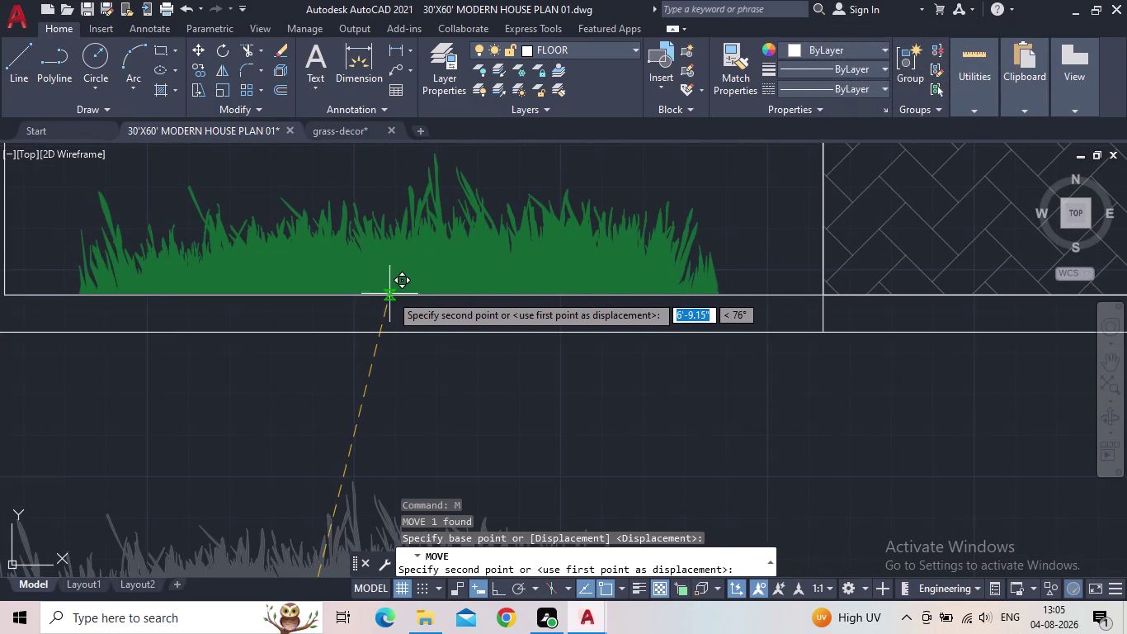
click(403, 292)
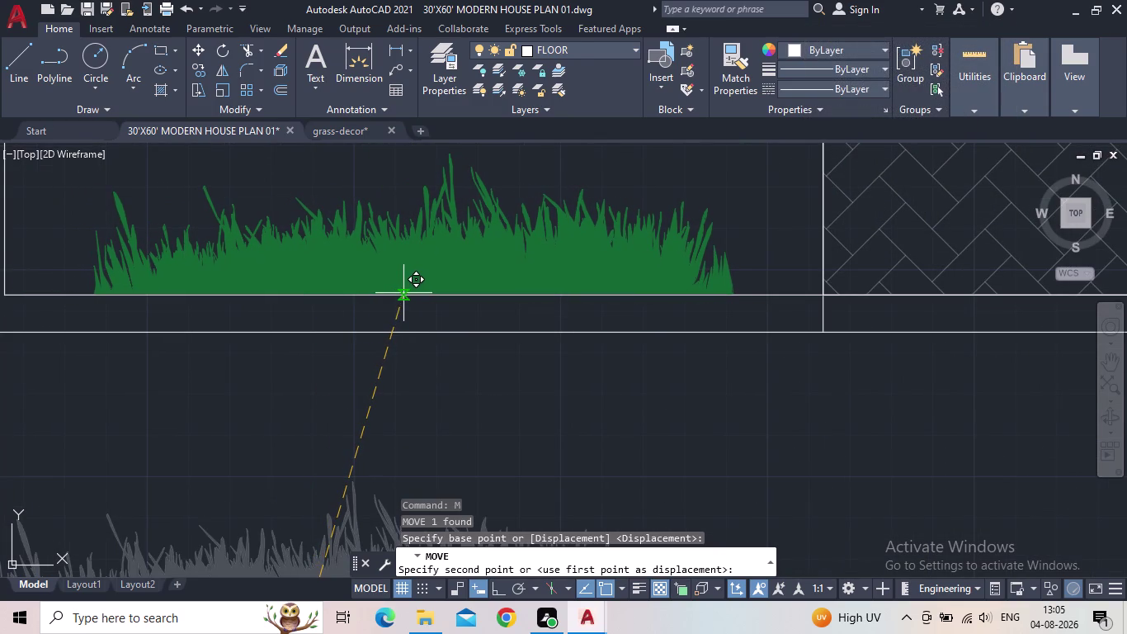
Pan out over the whole plan and return to the grass-decor drawing.
scroll(down, 3)
middle_drag(562, 367, 542, 421)
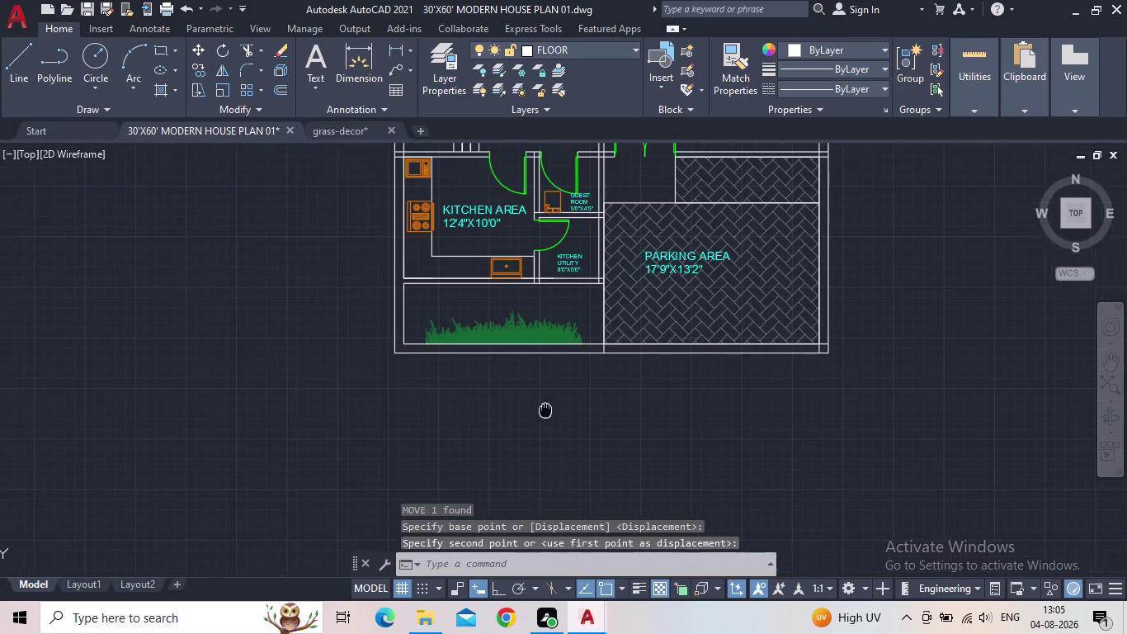
middle_drag(542, 420, 542, 426)
scroll(up, 3)
middle_drag(491, 319, 410, 326)
scroll(down, 3)
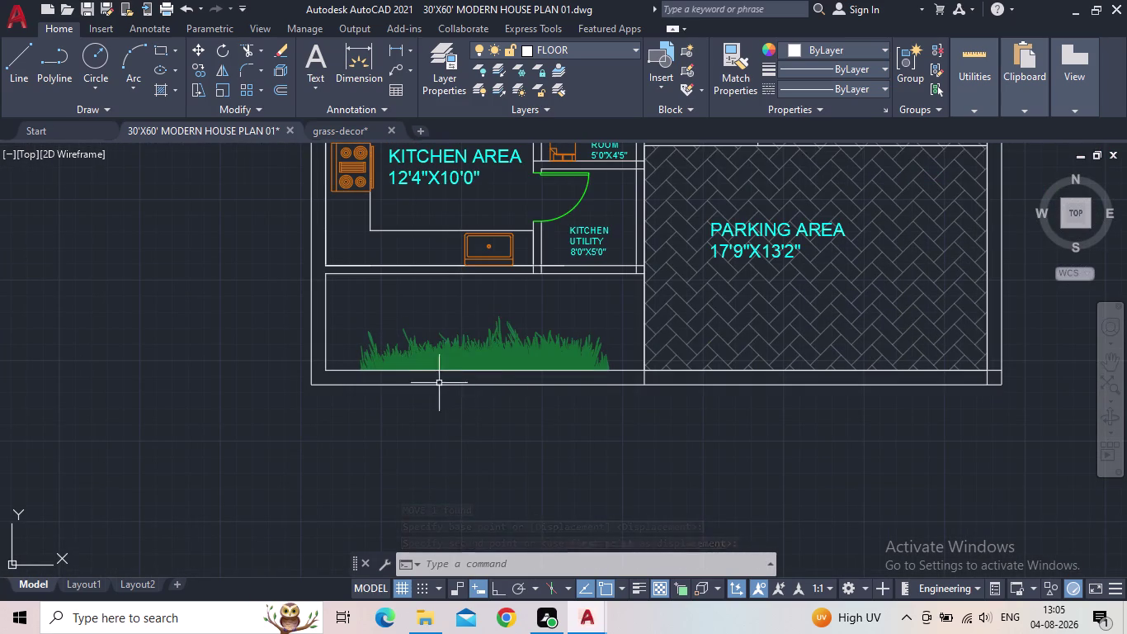
middle_drag(595, 434, 518, 457)
scroll(down, 3)
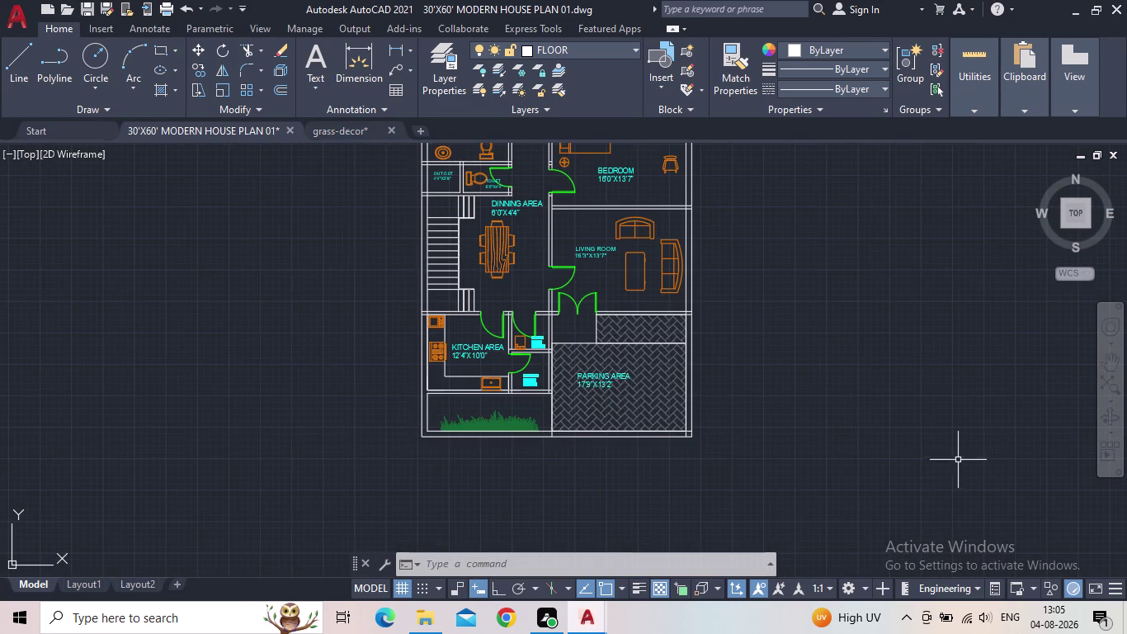
middle_drag(874, 444, 869, 434)
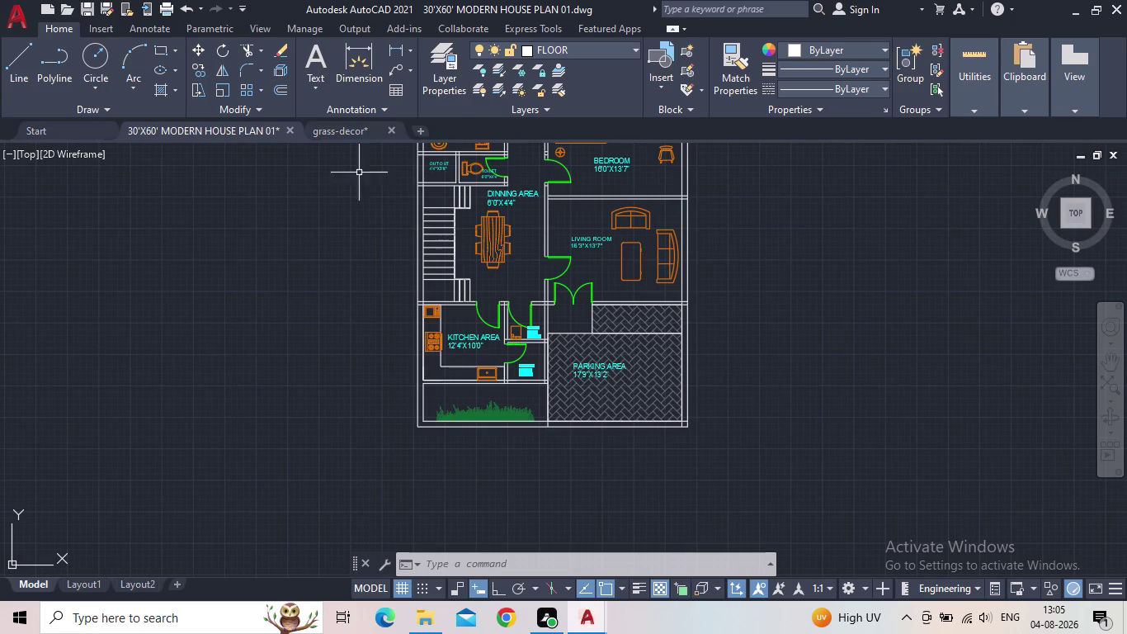
click(345, 122)
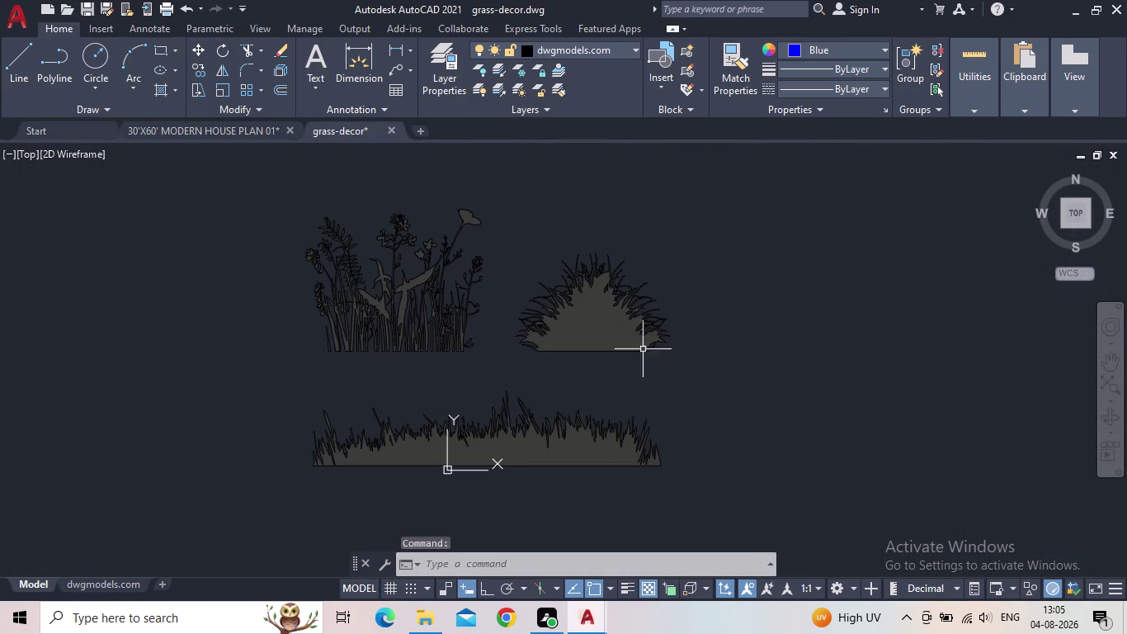
Select the flowering grass and bush hatches in grass-decor and delete them.
click(407, 300)
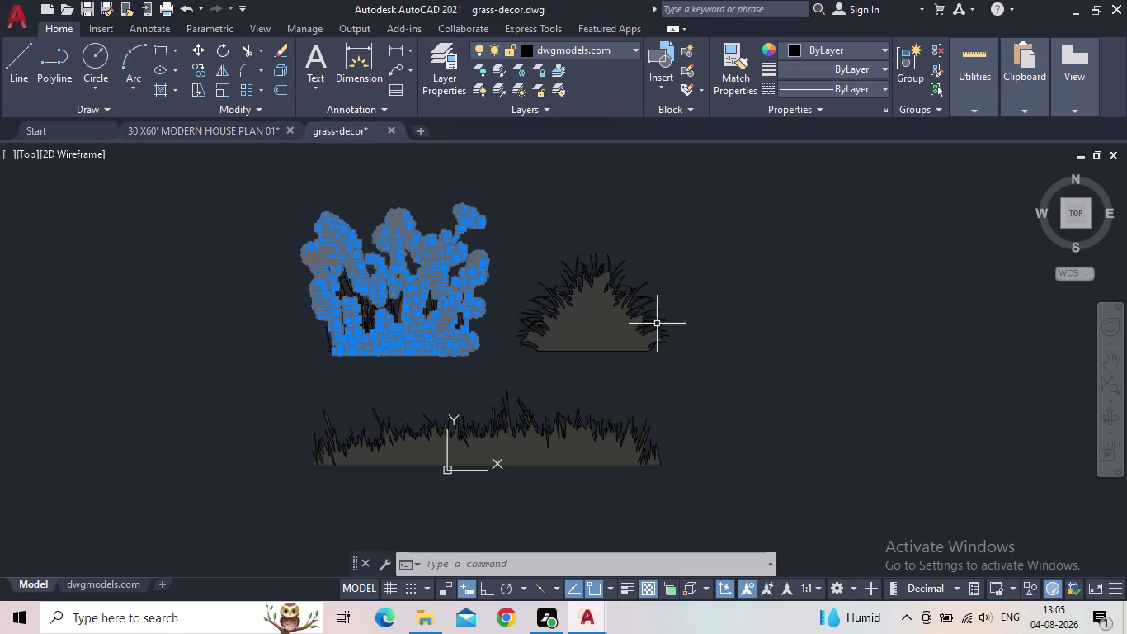
click(617, 323)
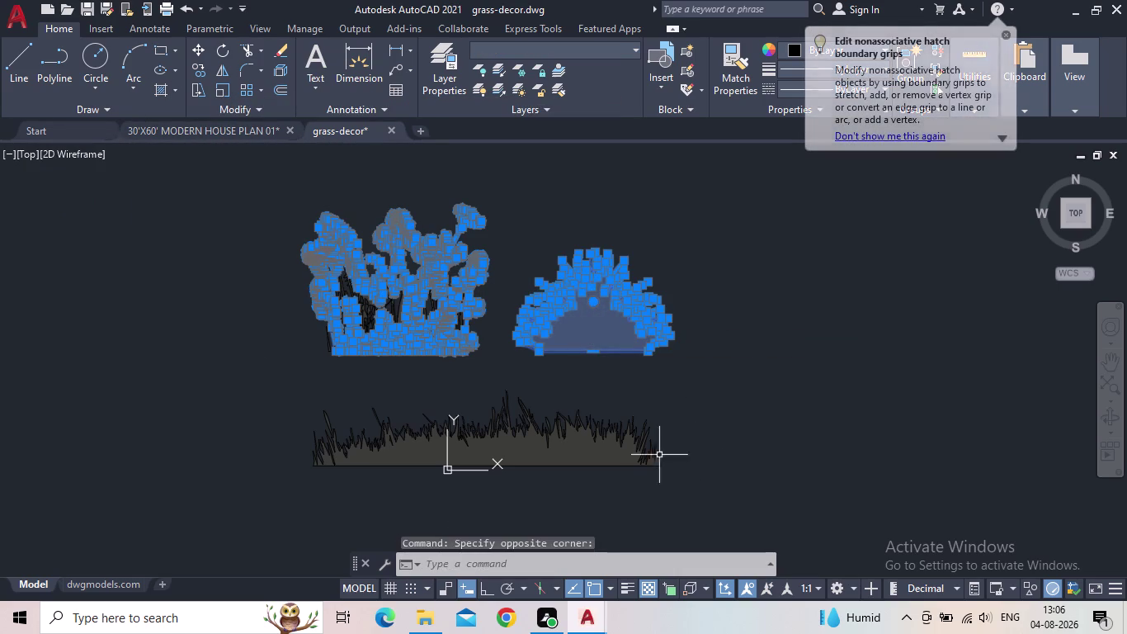
click(612, 449)
key(Delete)
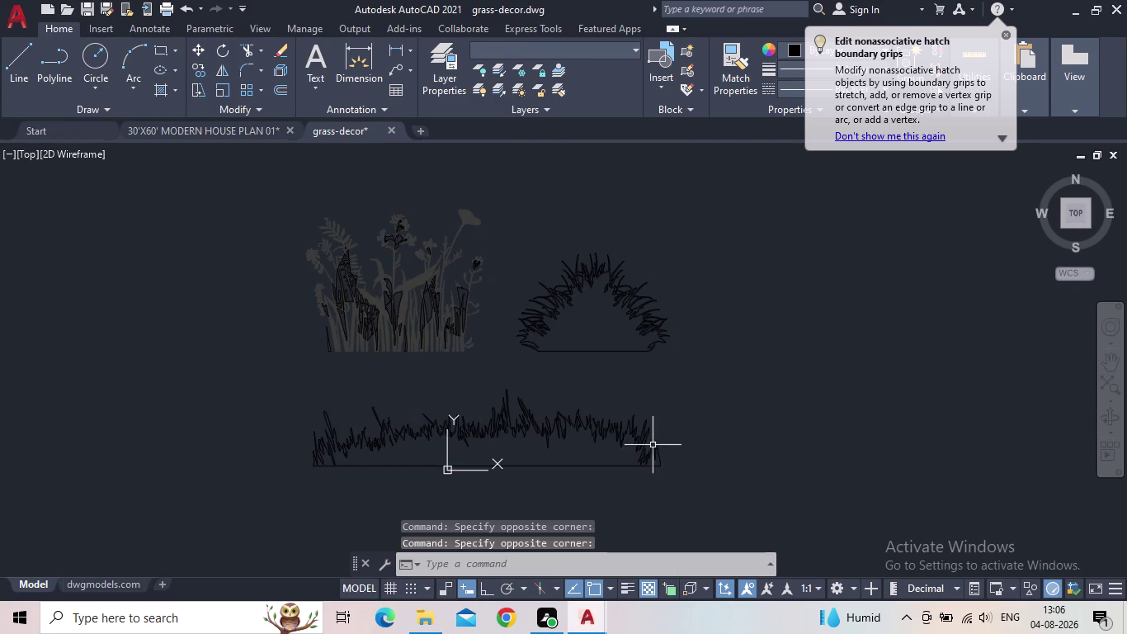
Close the grass-decor drawing, discarding its changes.
click(211, 132)
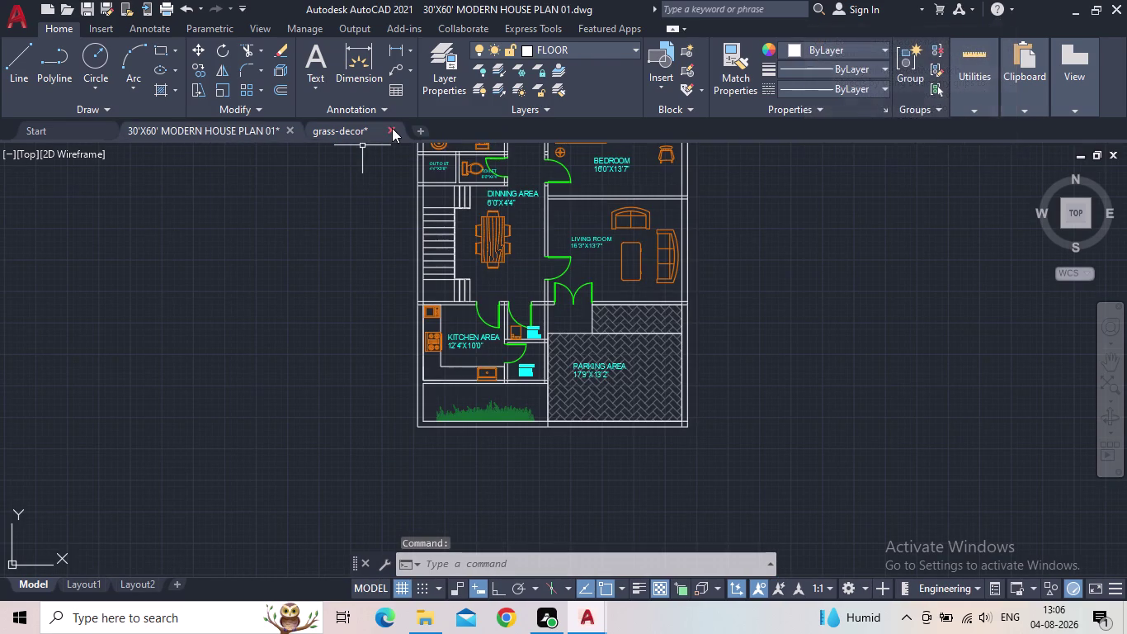
click(392, 128)
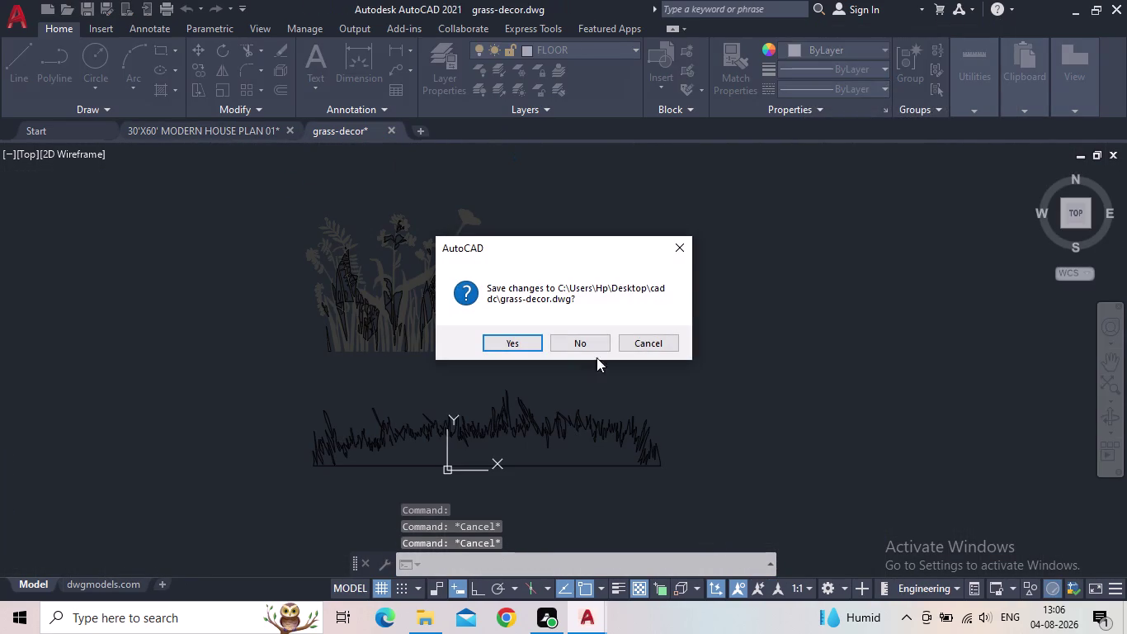
click(581, 342)
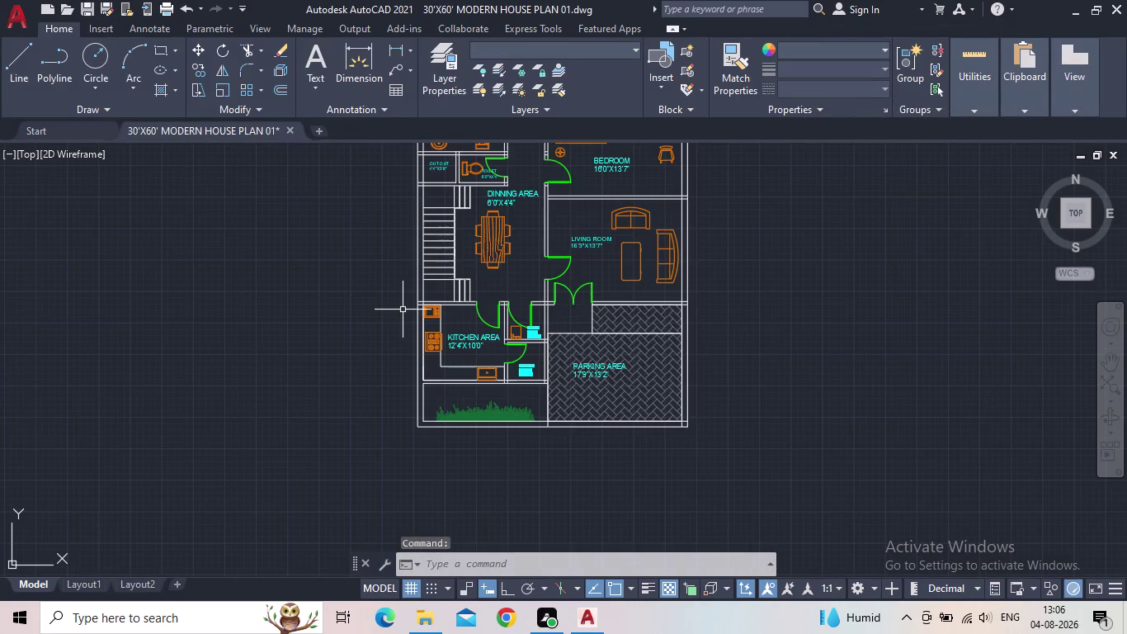
Save the house plan drawing.
middle_drag(374, 249, 337, 318)
scroll(down, 3)
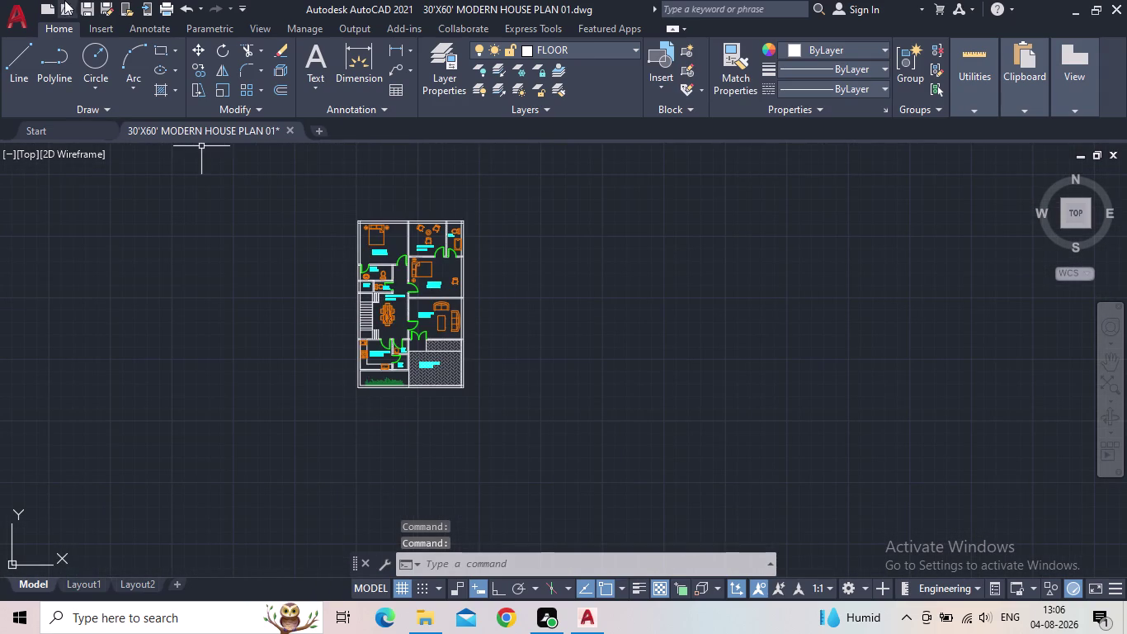
click(88, 3)
scroll(up, 3)
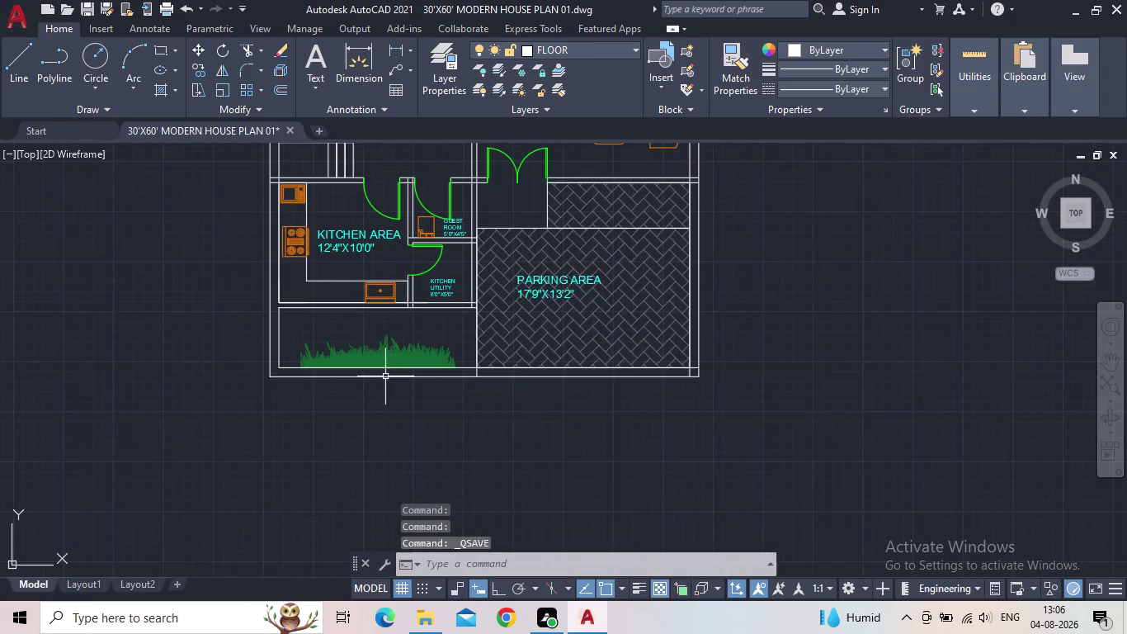
Select the LIVING ROOM label and start COPY from a base point.
middle_drag(355, 331, 397, 416)
scroll(up, 3)
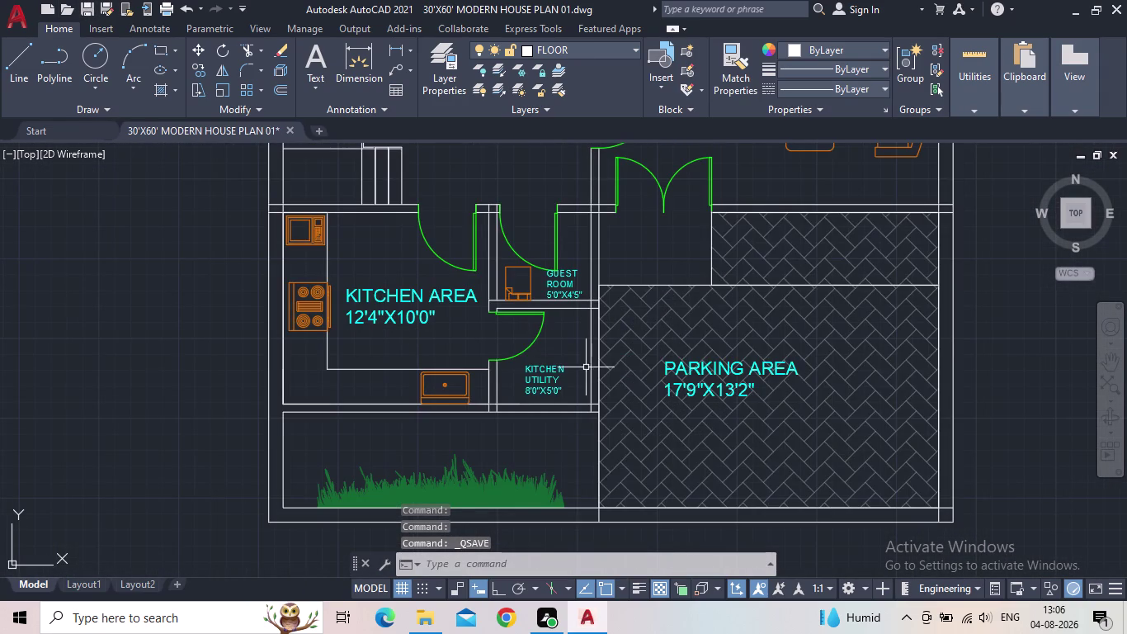
middle_drag(586, 404, 570, 466)
scroll(down, 3)
drag(667, 262, 646, 256)
click(621, 228)
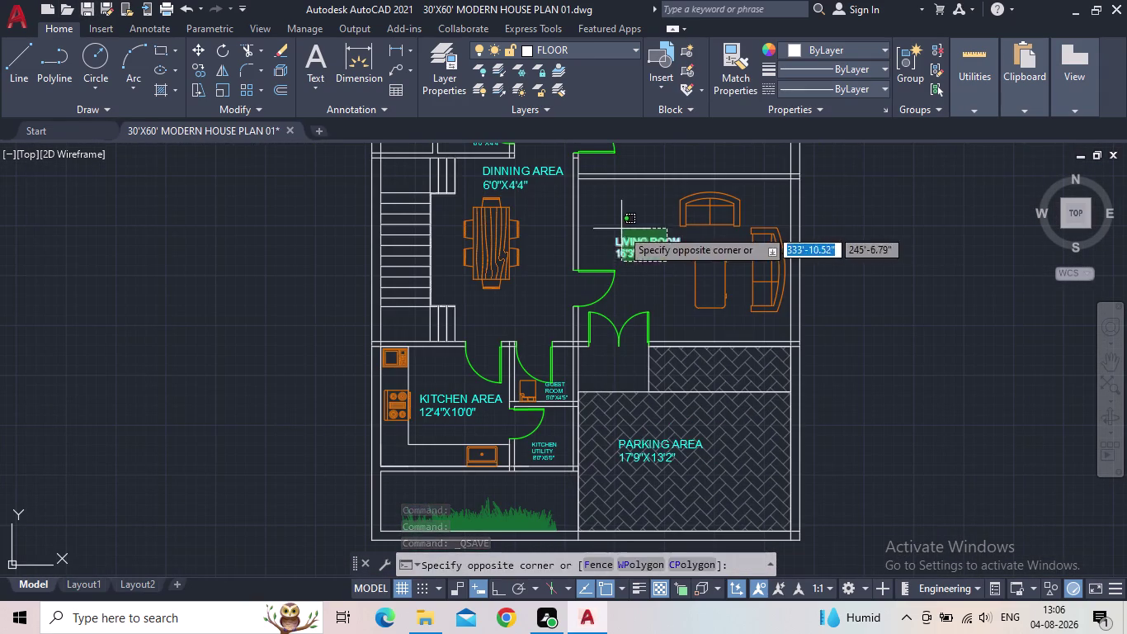
key(c)
key(o)
key(Return)
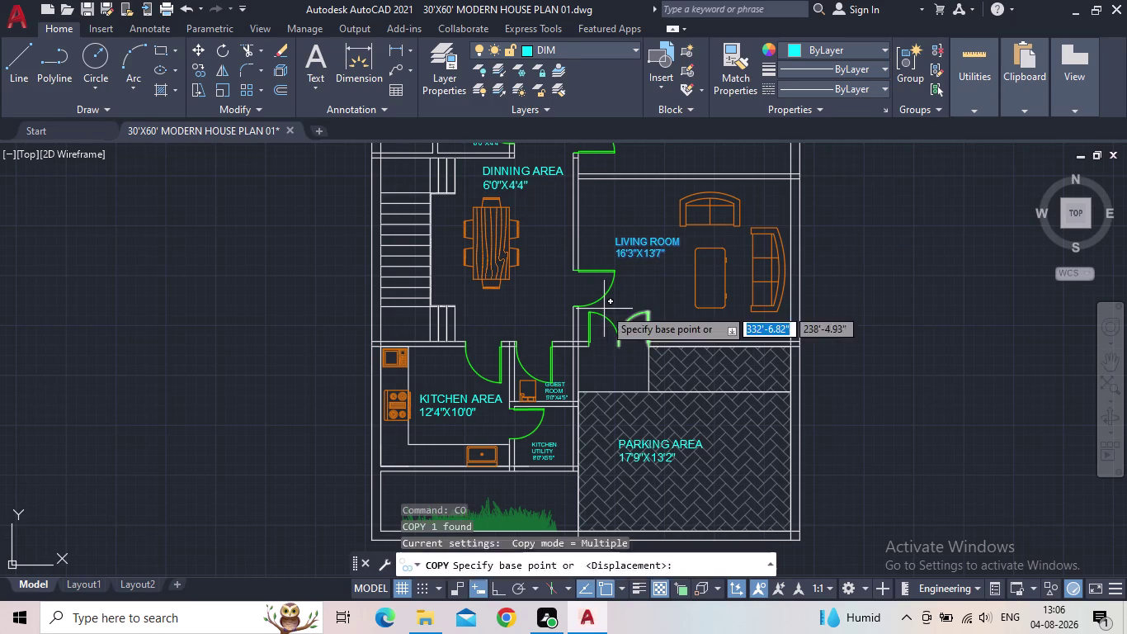
click(614, 261)
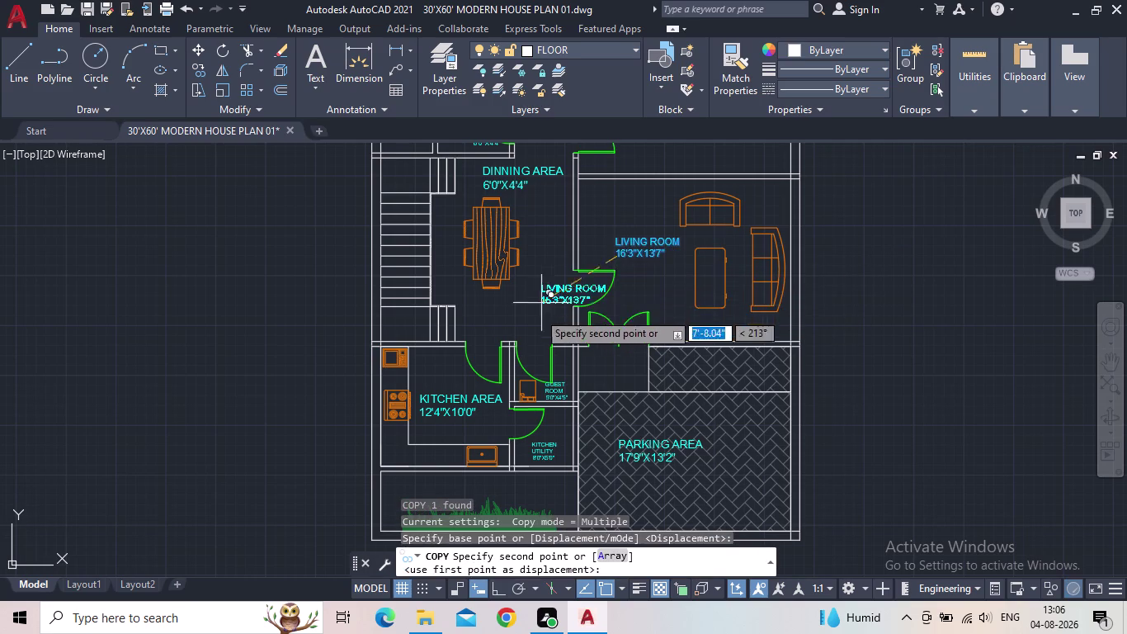
Drop the label copy inside the garden area and open its text for editing.
middle_drag(538, 315, 636, 222)
scroll(down, 3)
scroll(up, 3)
middle_drag(587, 198, 565, 280)
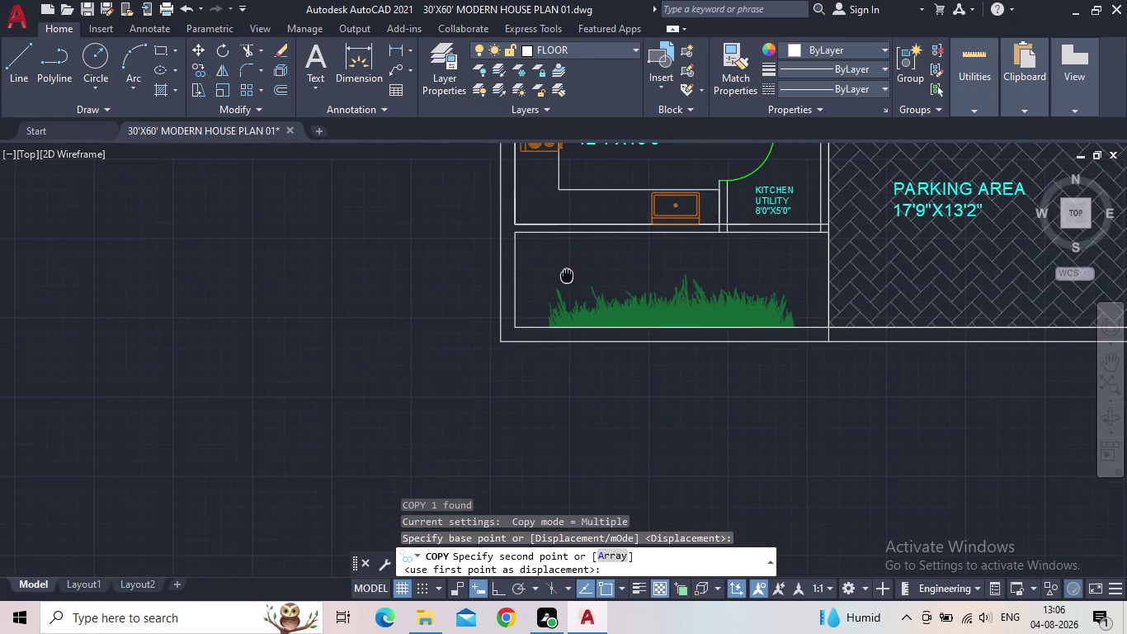
middle_drag(565, 279, 565, 281)
click(539, 287)
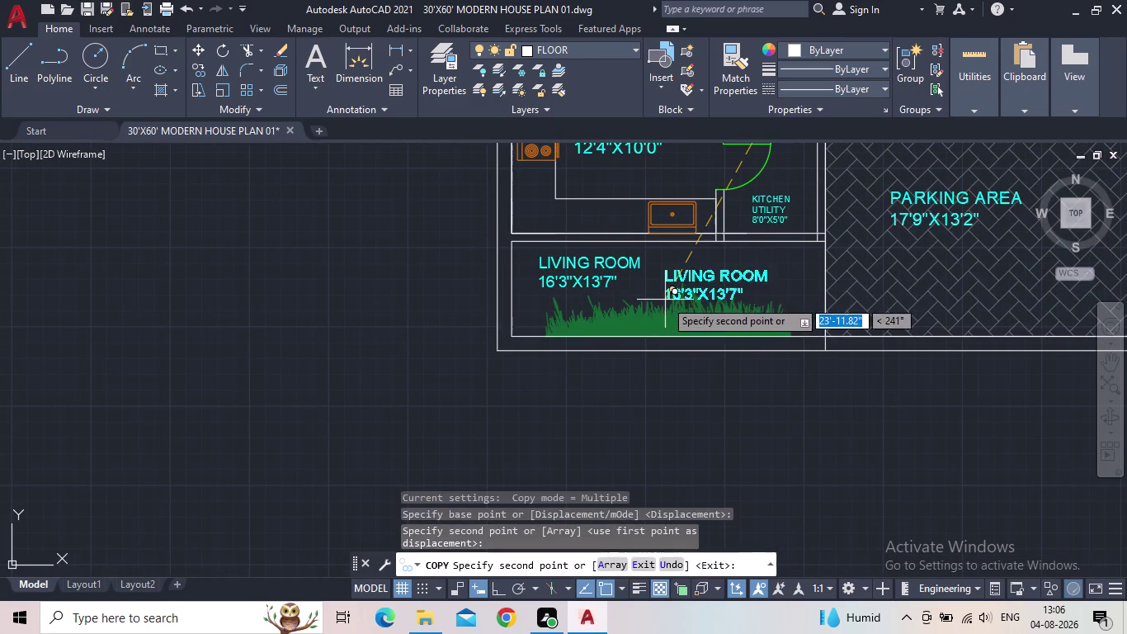
key(Escape)
double_click(597, 264)
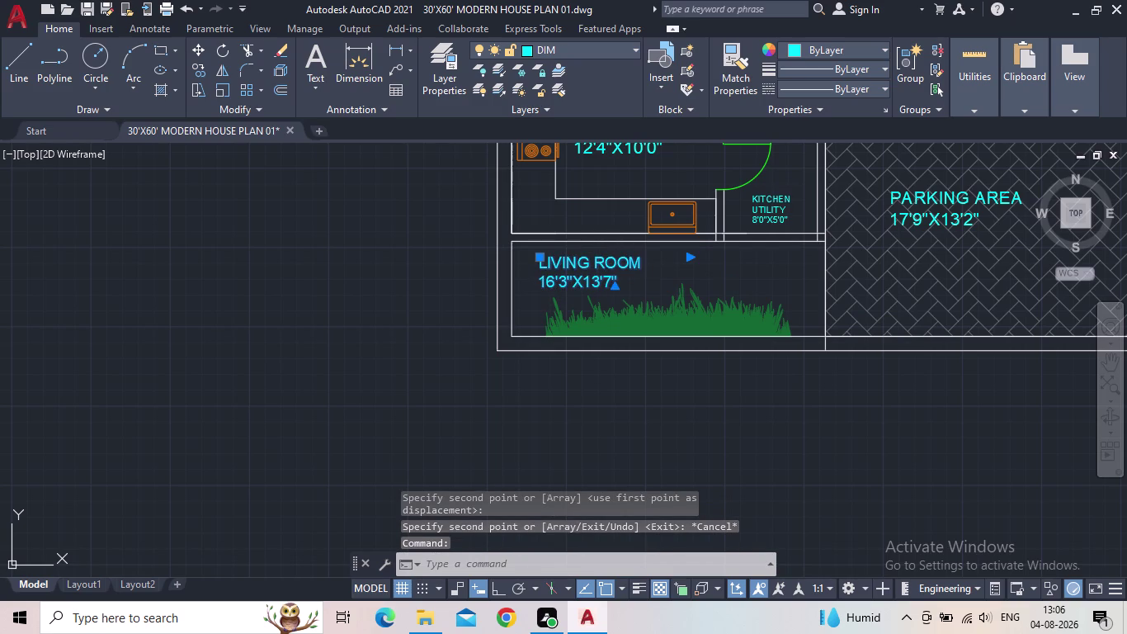
drag(653, 286, 514, 272)
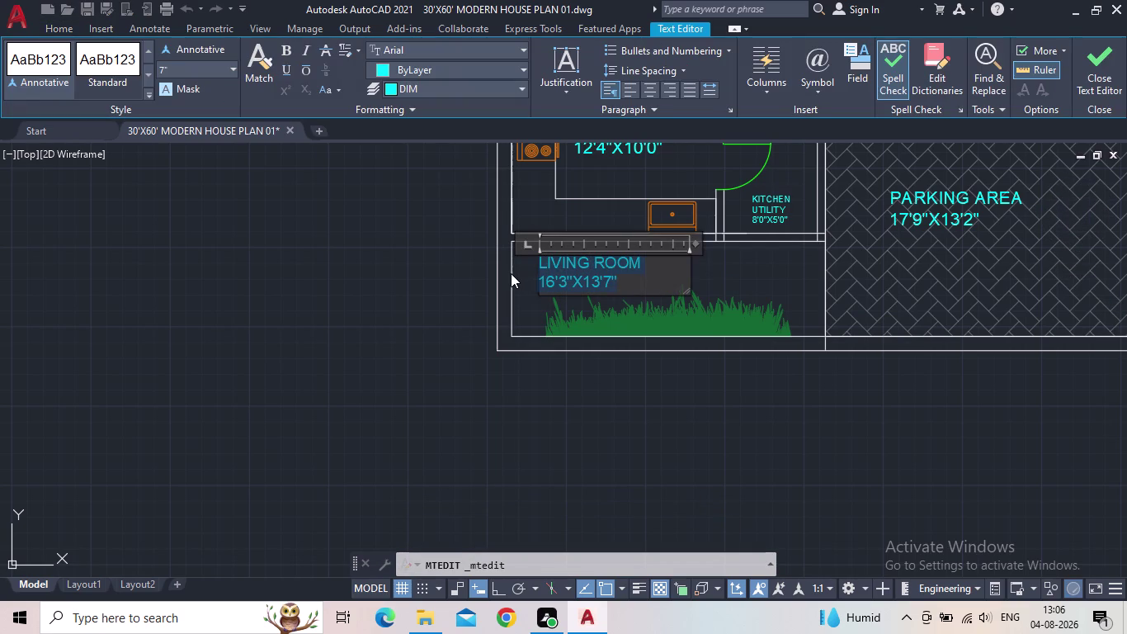
Replace the copied label text with GARDEN AREA and 16'1"X5'0" on a second line.
text(GARDEN)
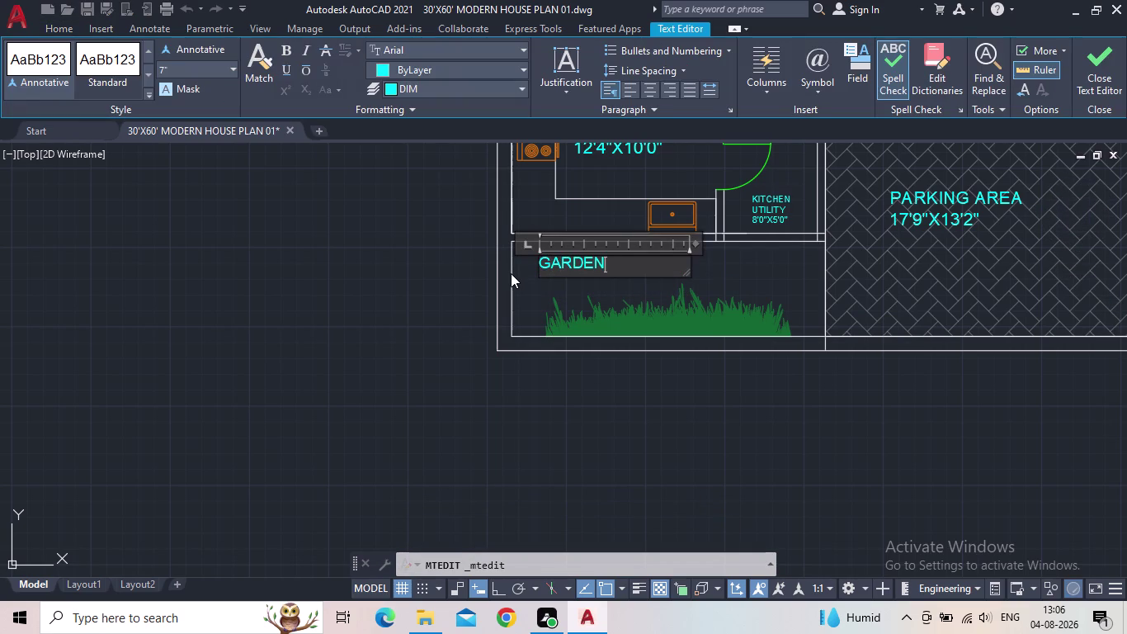
key(space)
text(AREA)
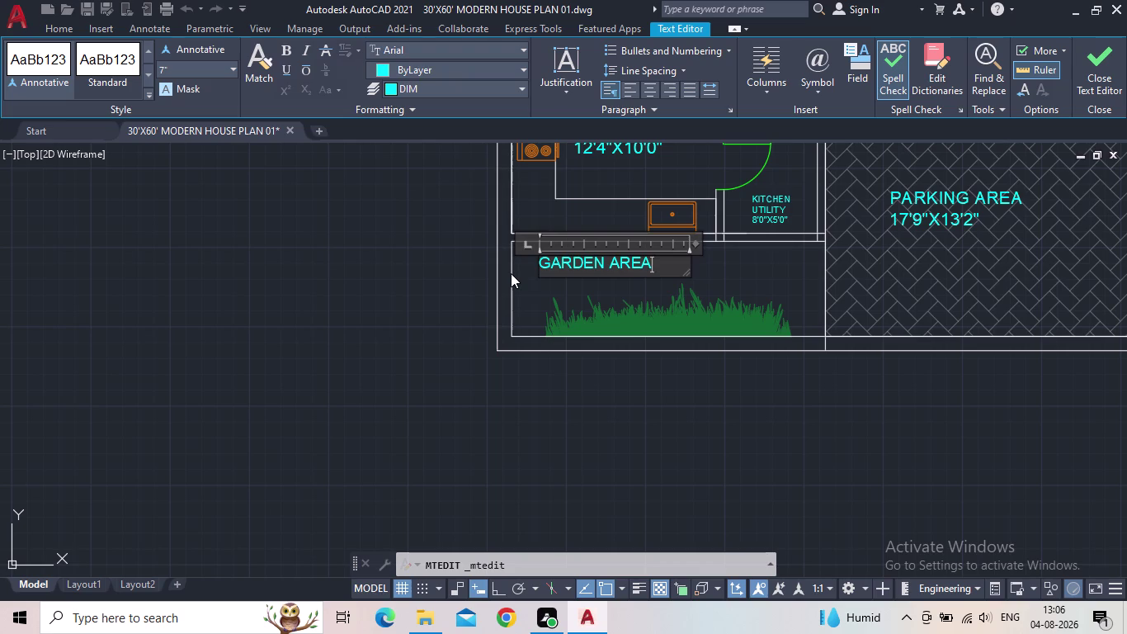
key(Return)
text(16)
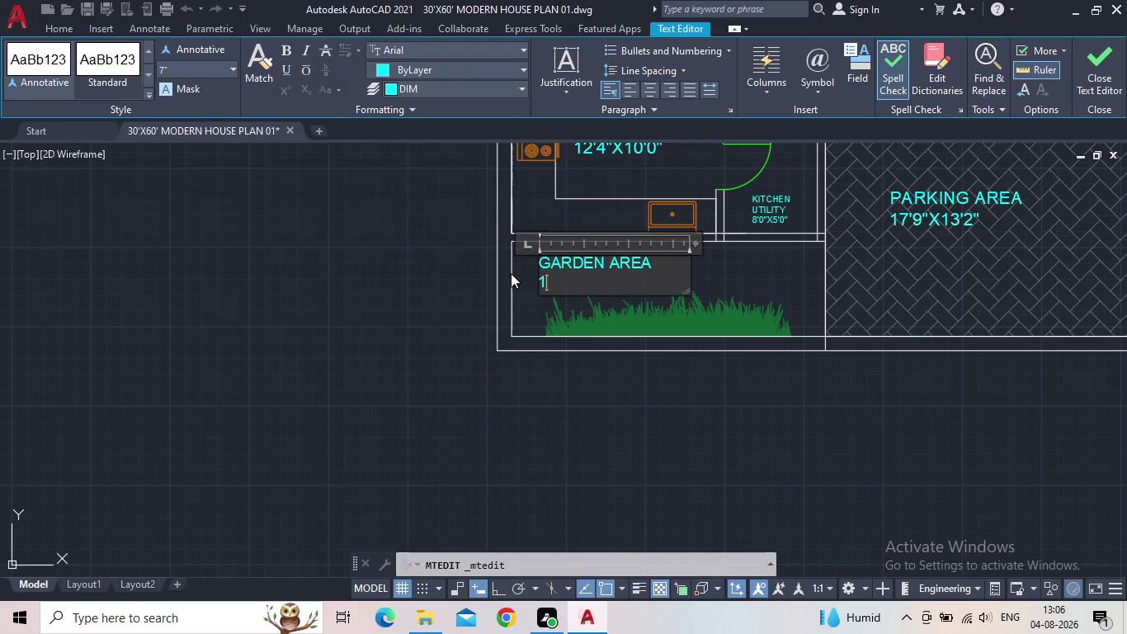
text(')
key(1)
key(shift+quotedbl)
key(x)
text(5')
text(0")
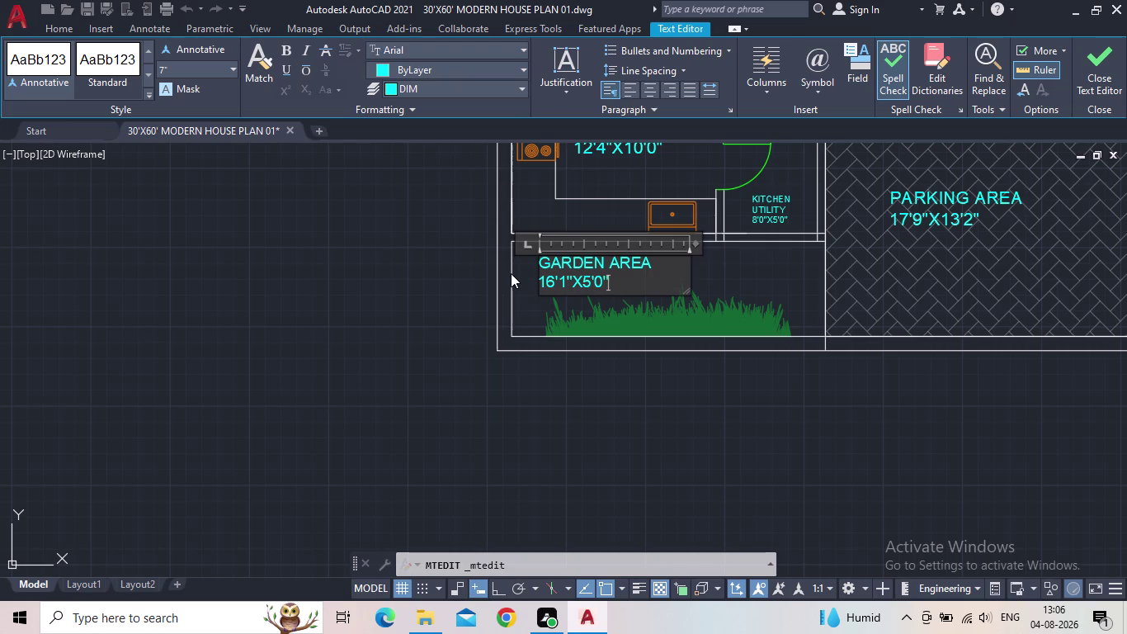
click(1099, 67)
Pan and zoom across the whole plan to check the garden label and room labels.
middle_drag(738, 281, 659, 317)
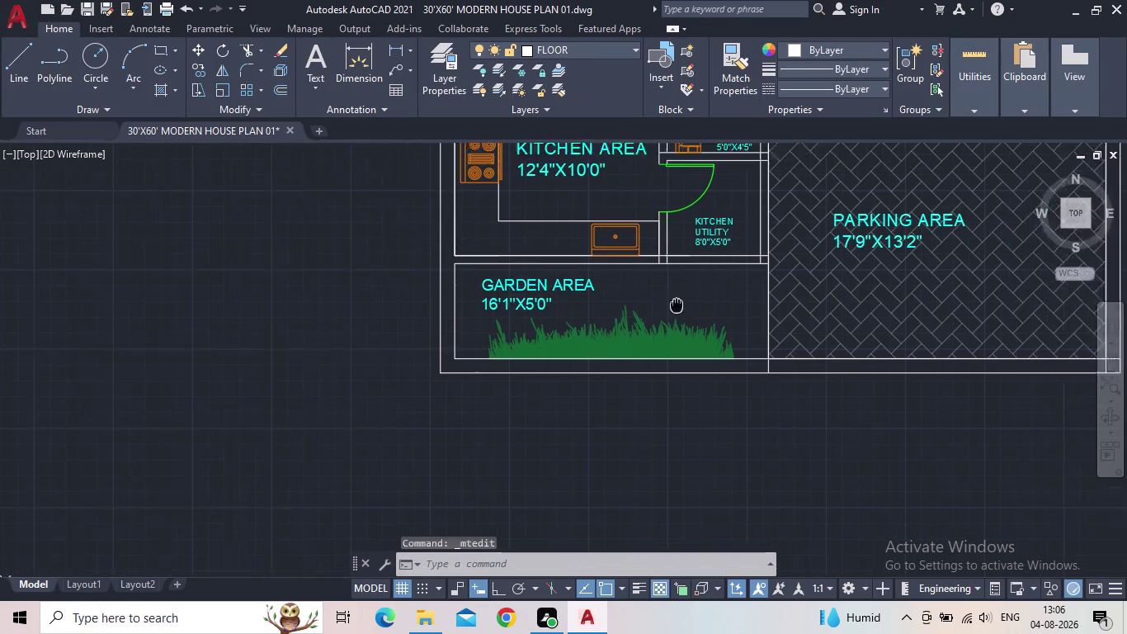
middle_drag(659, 318, 630, 340)
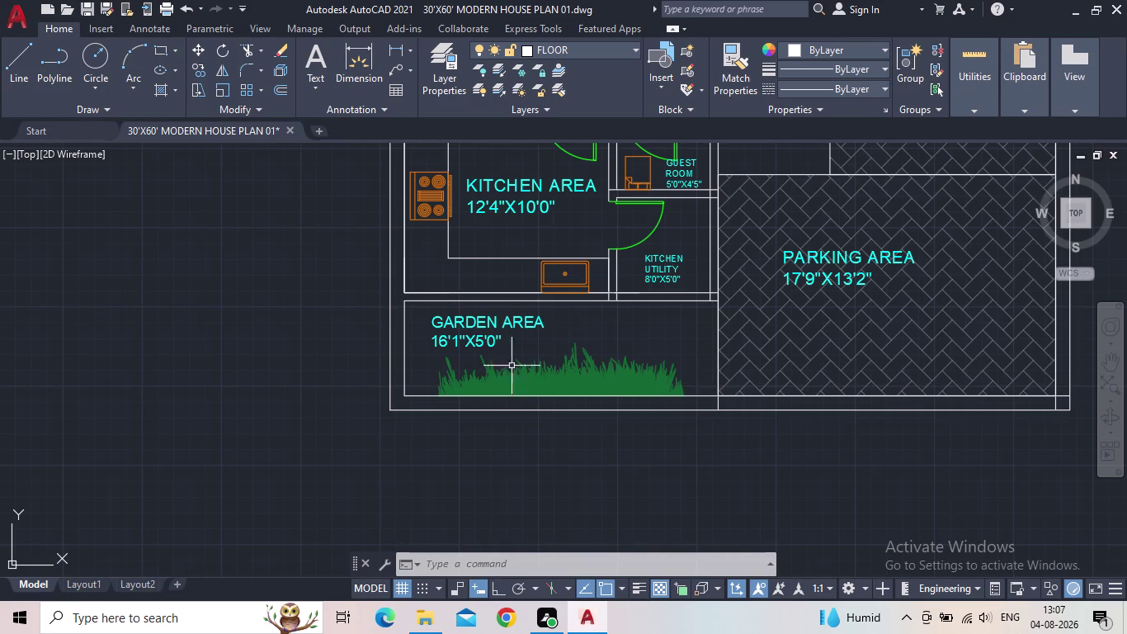
middle_drag(541, 341, 568, 352)
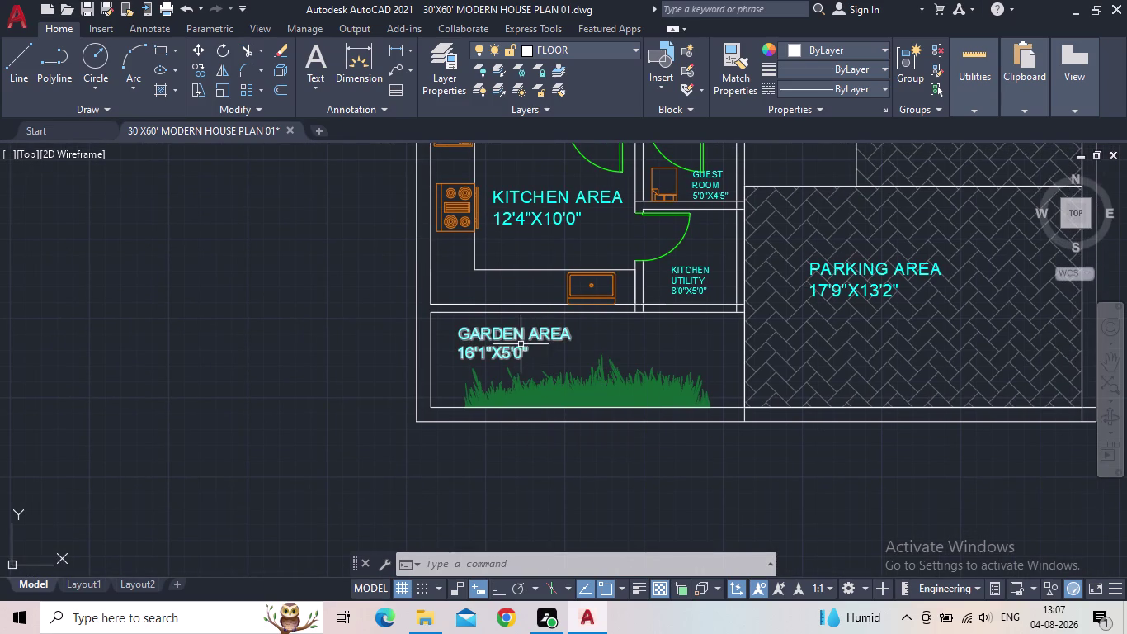
scroll(down, 3)
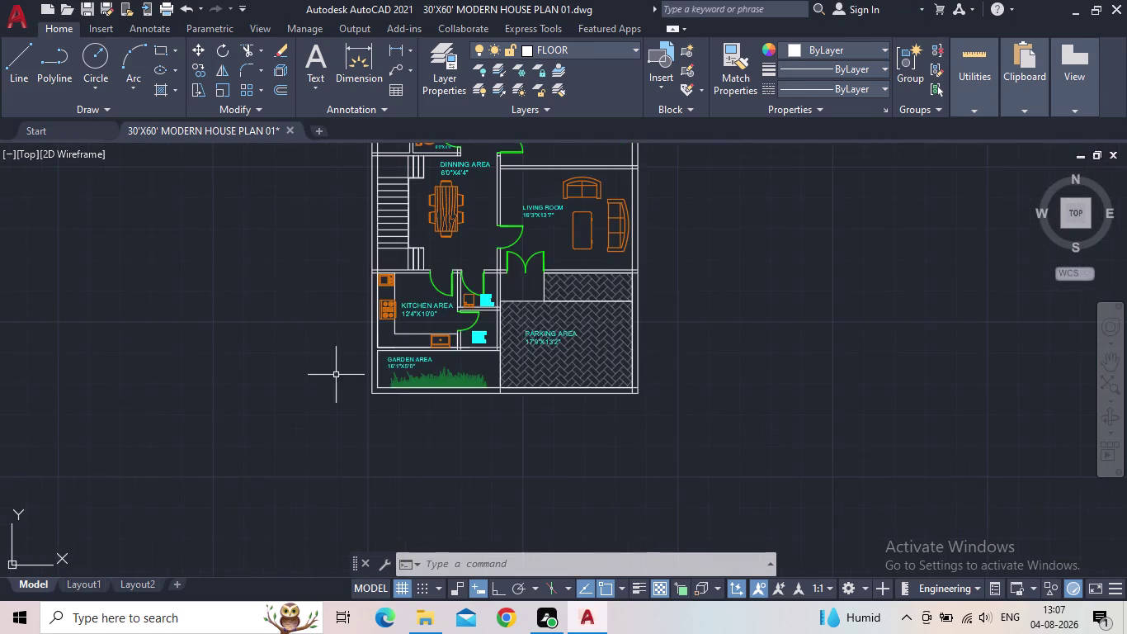
middle_drag(337, 374, 366, 446)
scroll(up, 3)
scroll(up, 3)
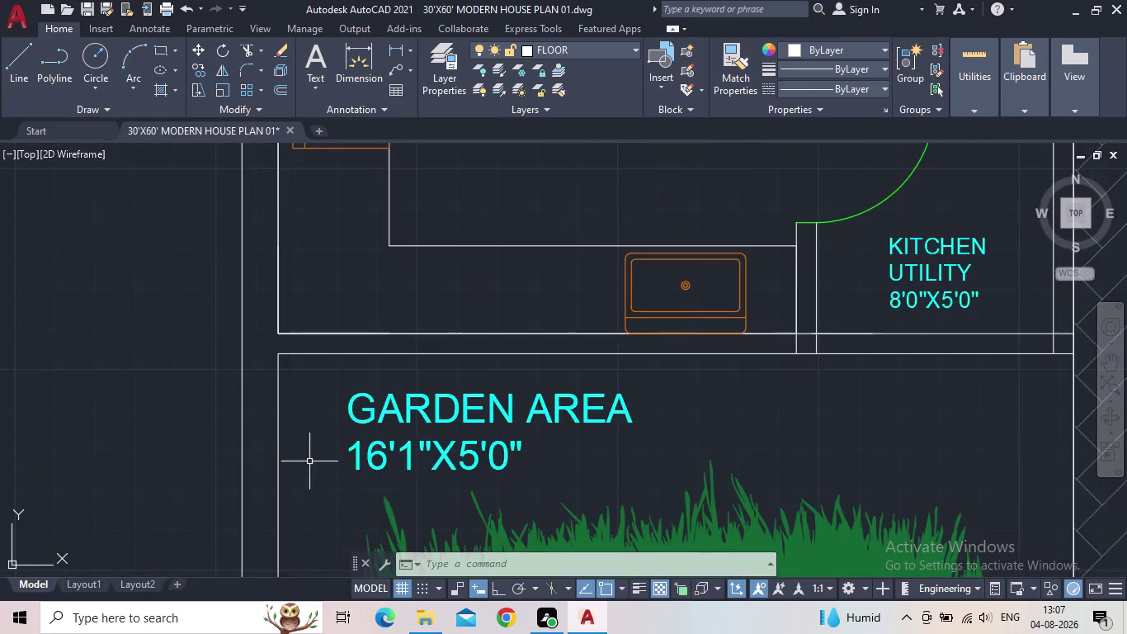
scroll(down, 3)
middle_drag(338, 464, 495, 486)
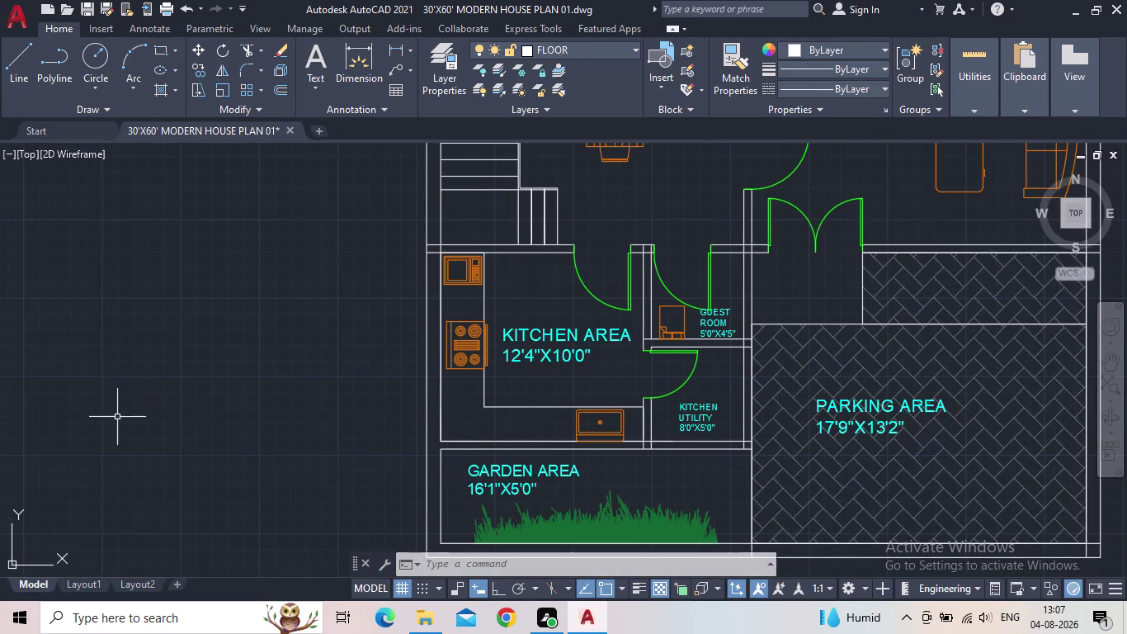
scroll(down, 3)
middle_click(250, 439)
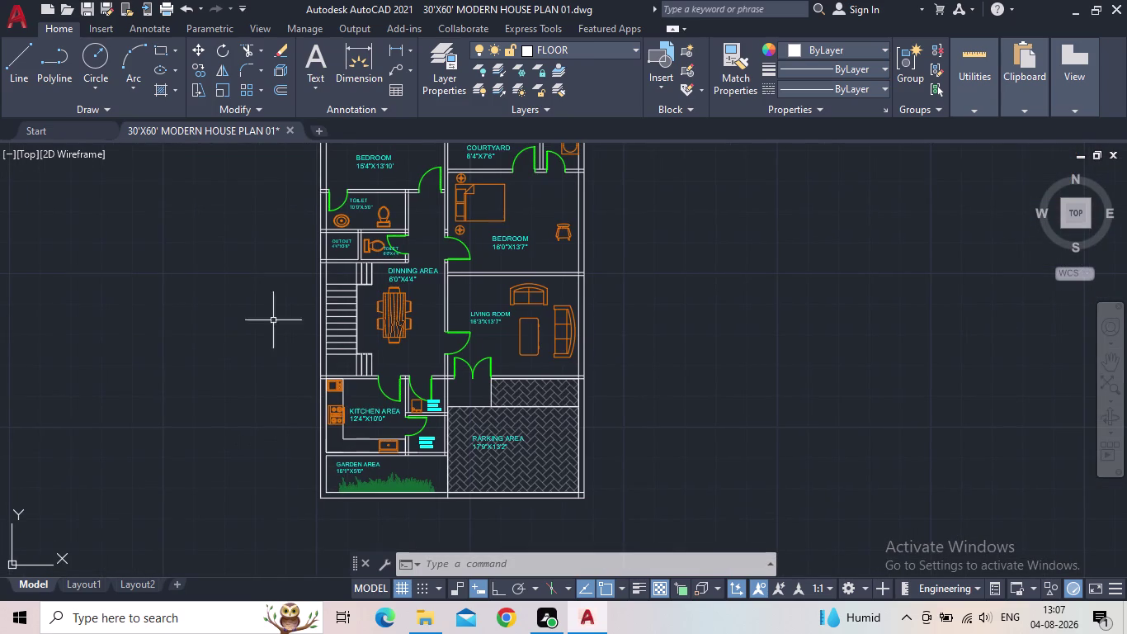
click(80, 8)
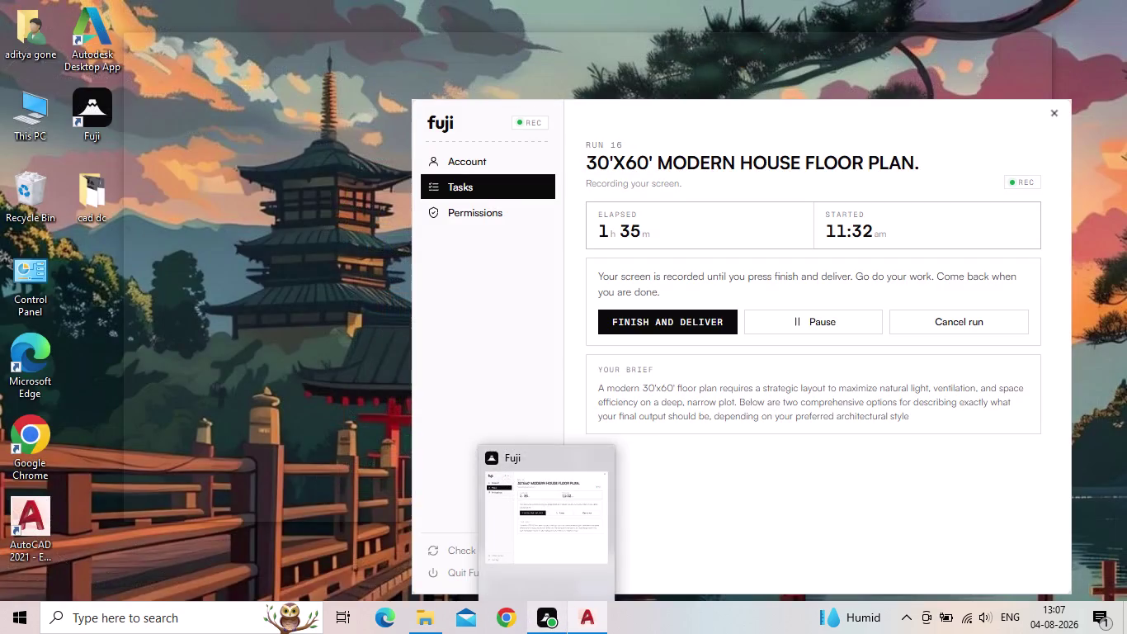
scroll(down, 3)
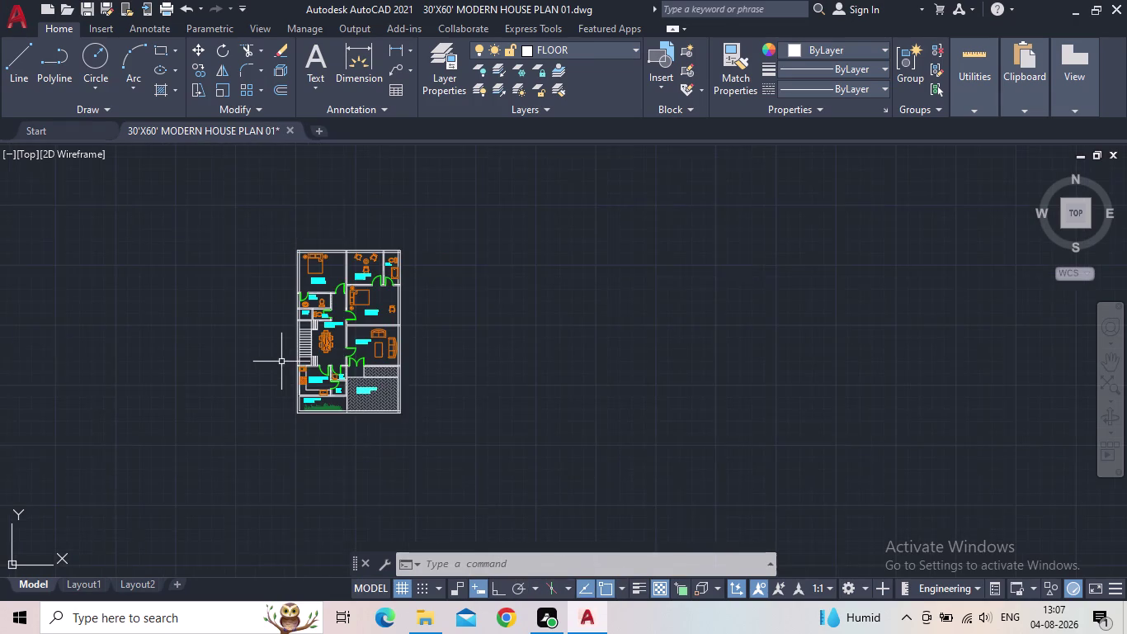
Centre and enlarge the house plan, then bring up the Layer Properties manager.
middle_drag(297, 367, 334, 377)
scroll(up, 3)
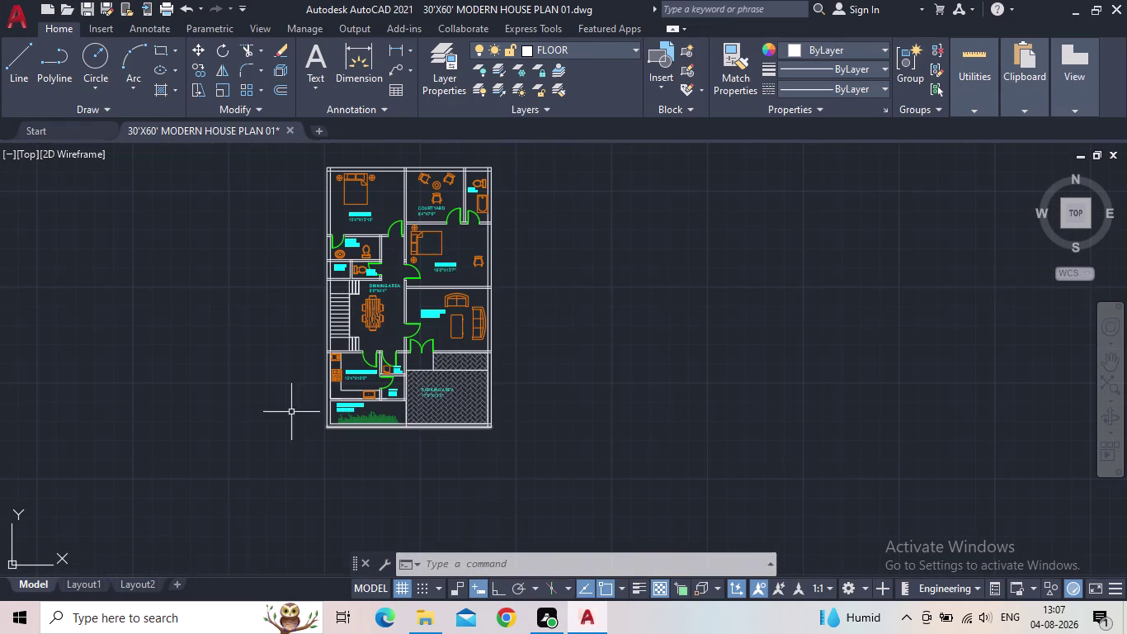
middle_drag(248, 402, 277, 438)
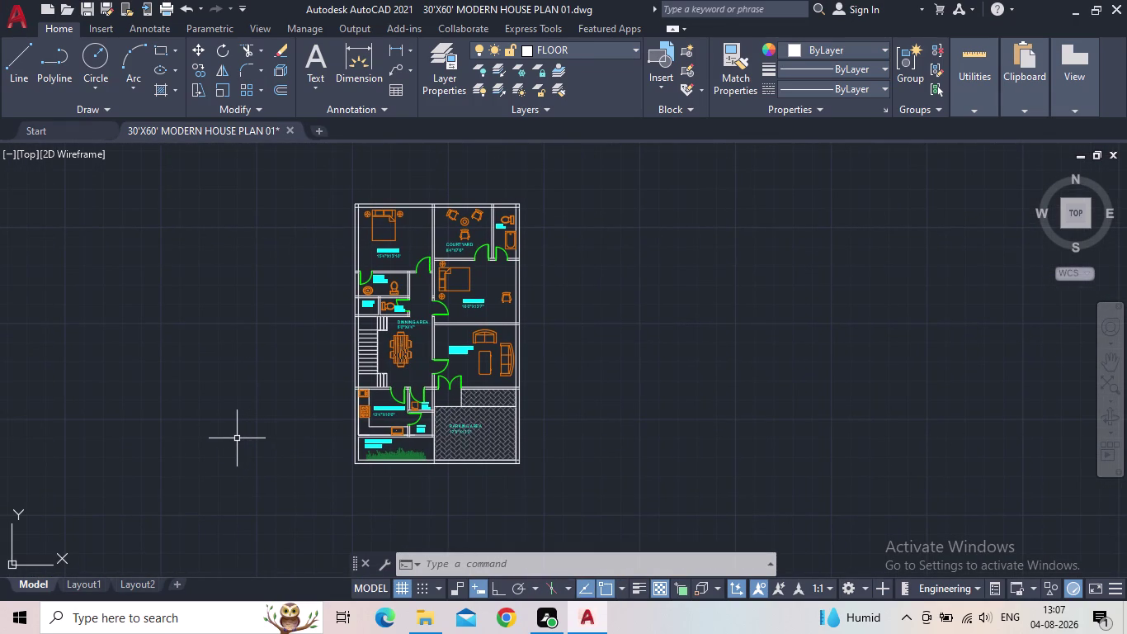
middle_drag(244, 414, 245, 432)
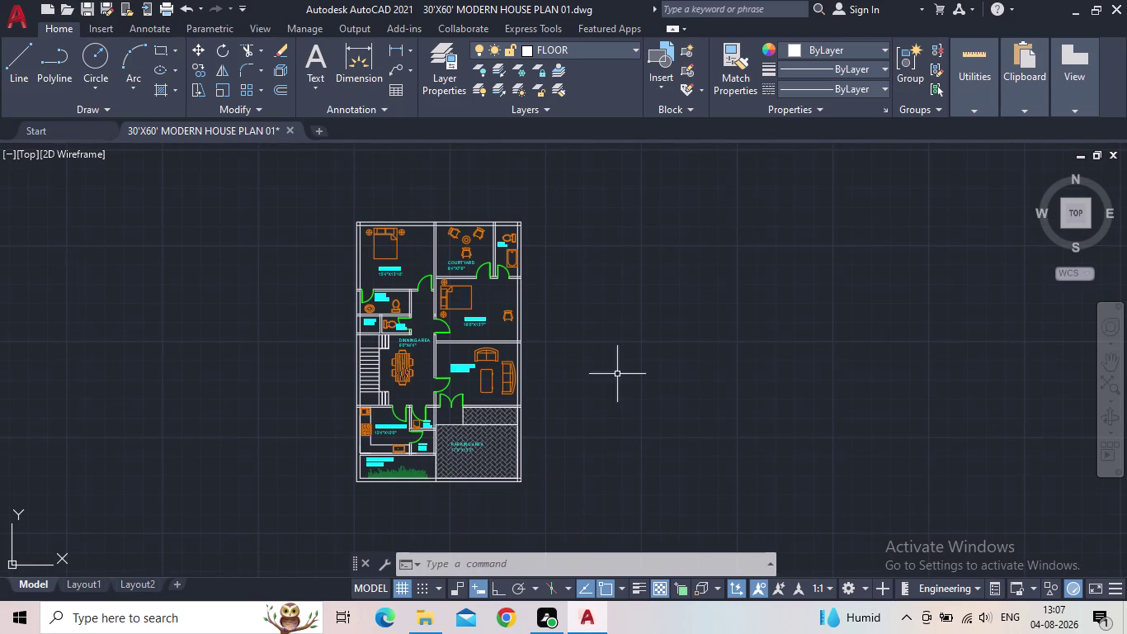
middle_drag(666, 379, 683, 382)
scroll(up, 3)
middle_drag(445, 390, 481, 401)
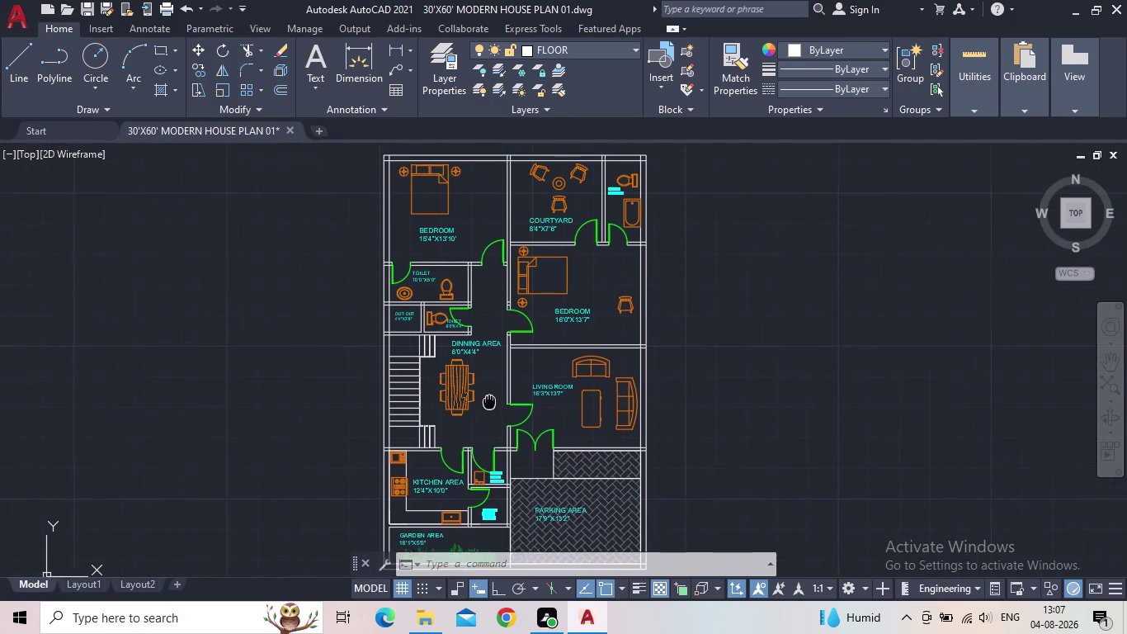
middle_drag(481, 402, 521, 401)
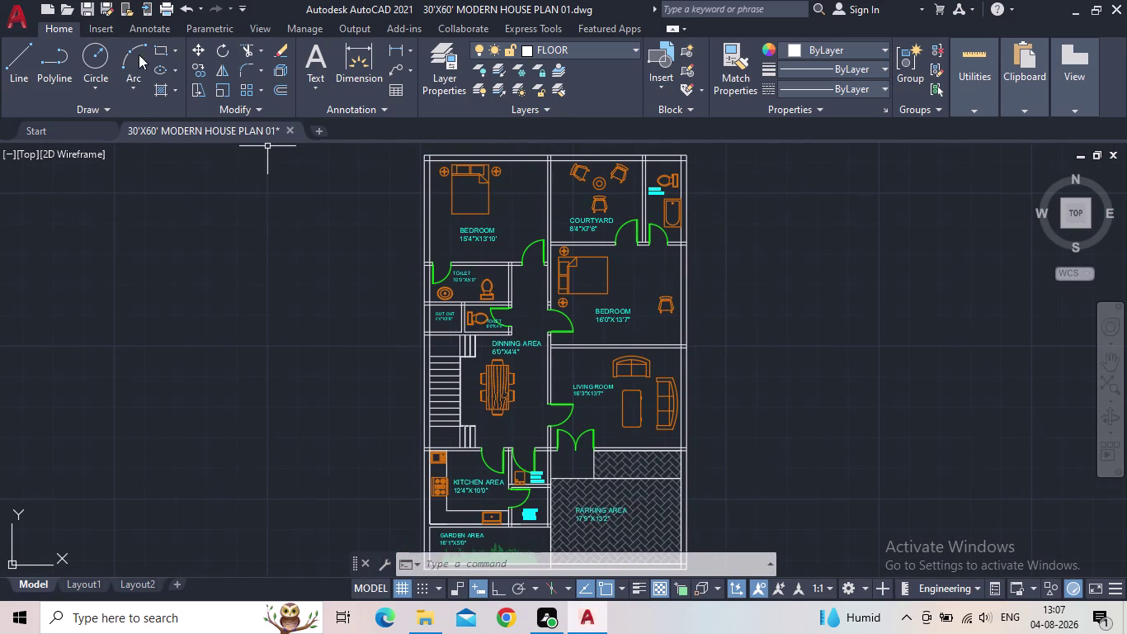
click(434, 76)
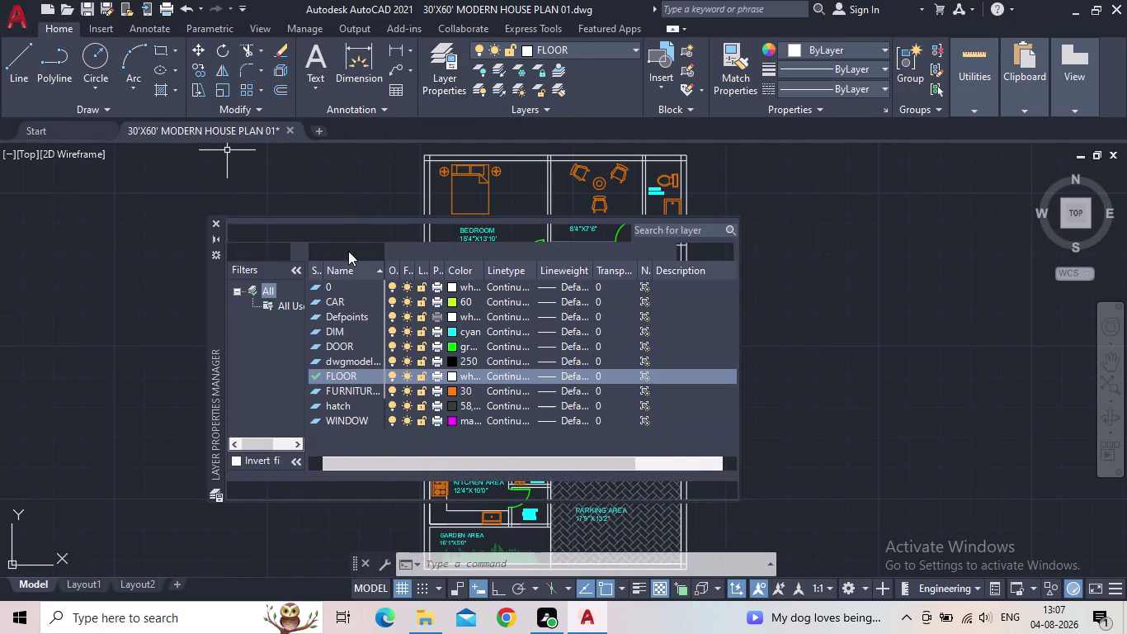
Make WINDOW the current layer and draw a 9" by 4' rectangle left of the plan.
double_click(316, 420)
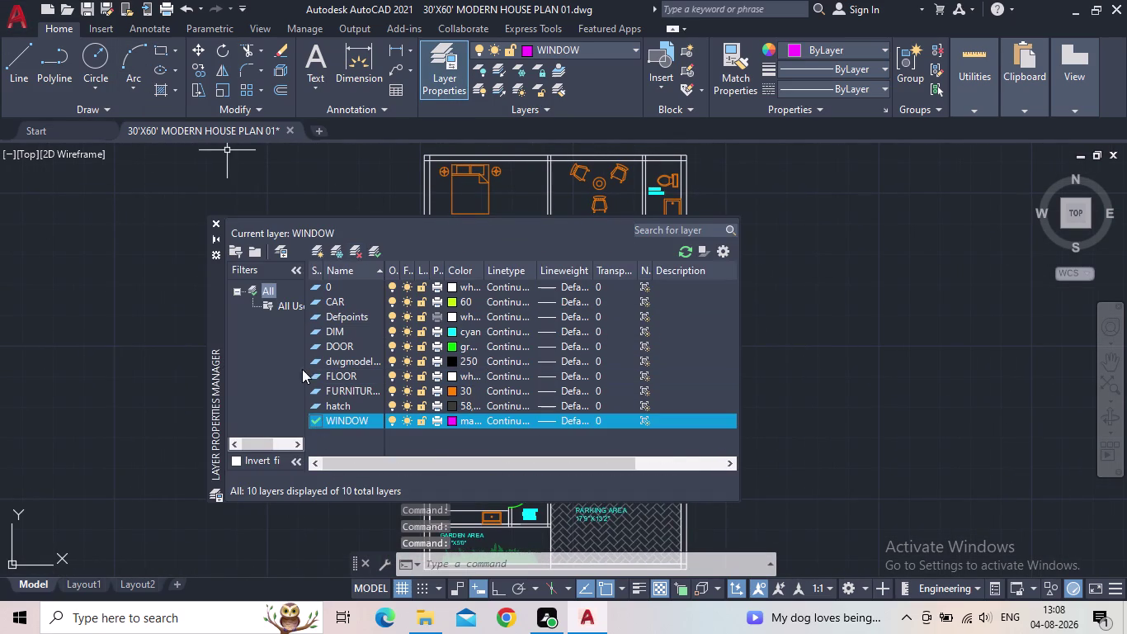
click(219, 224)
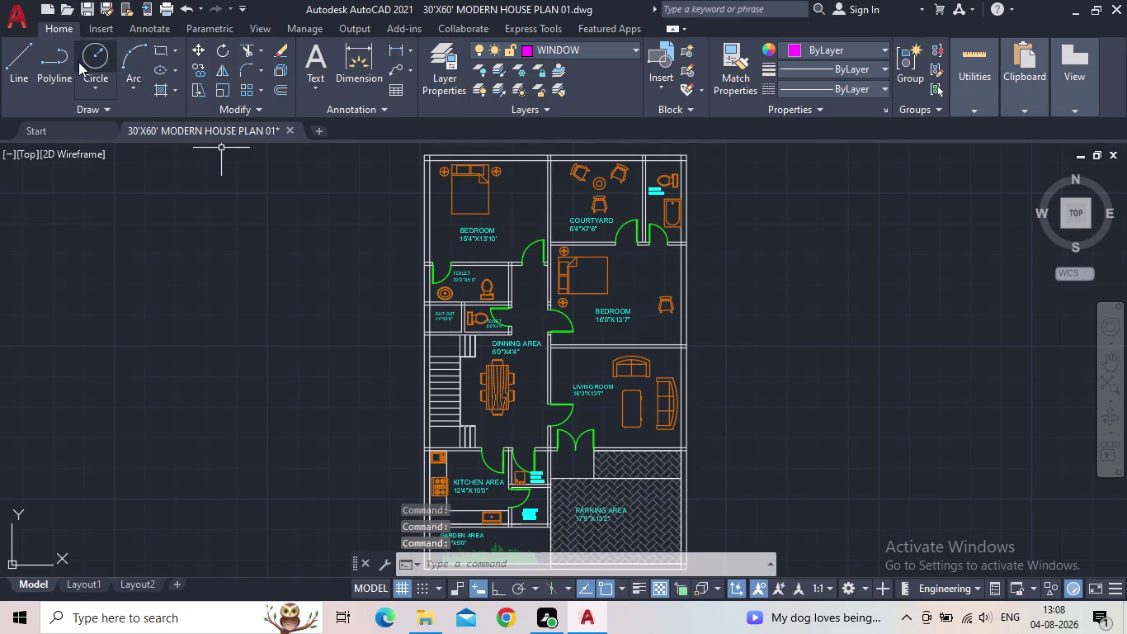
click(158, 45)
drag(193, 263, 221, 306)
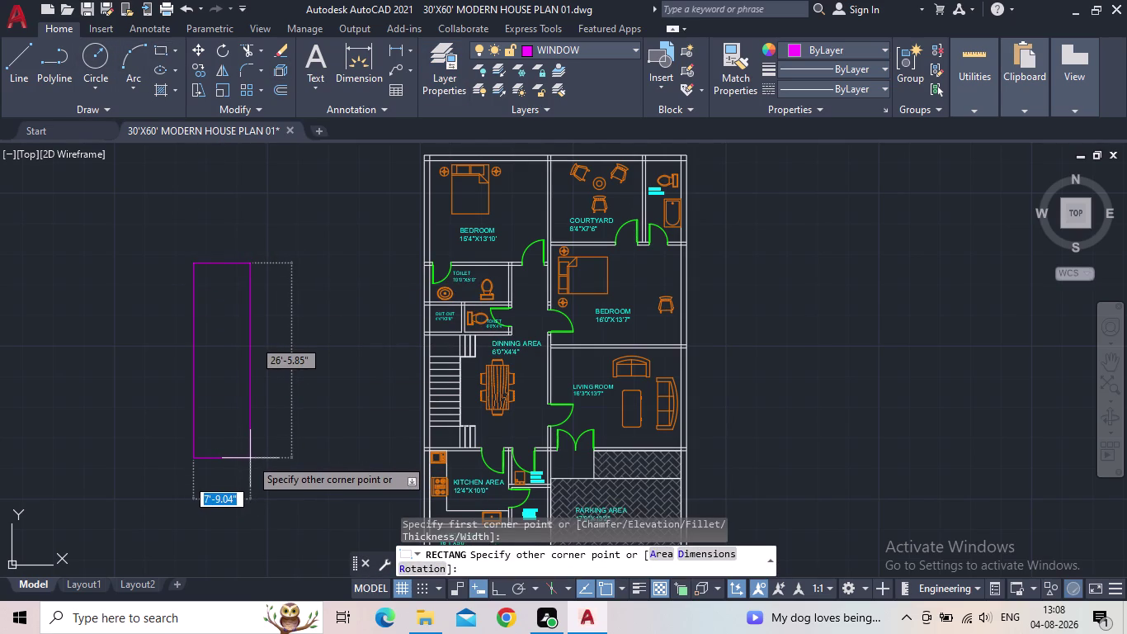
key(d)
key(Return)
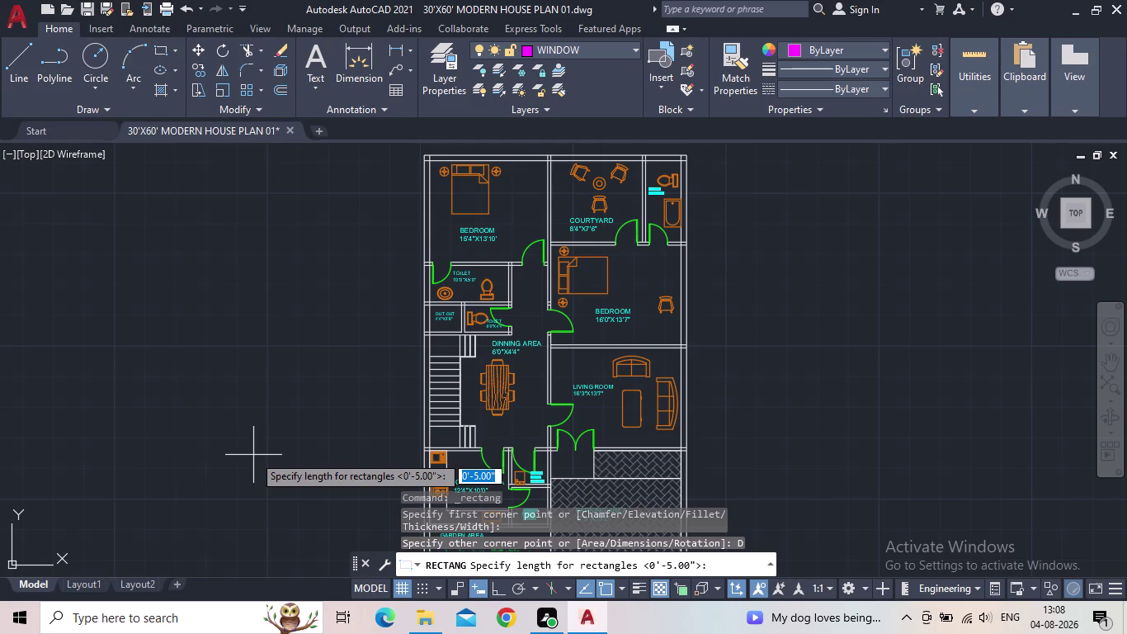
text(9)
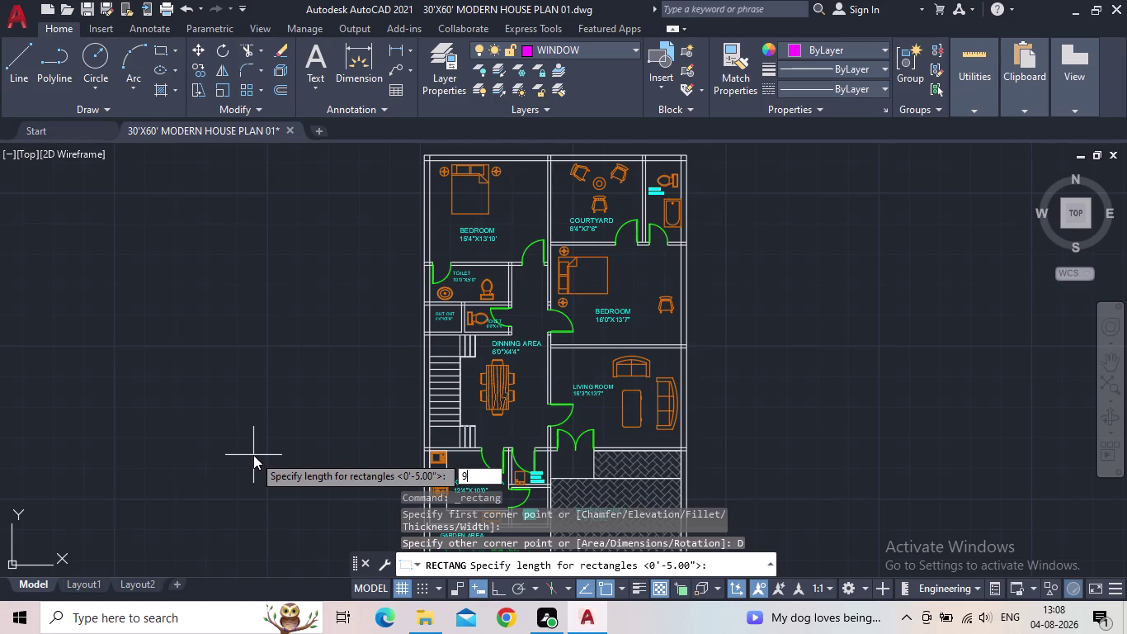
text(")
key(Return)
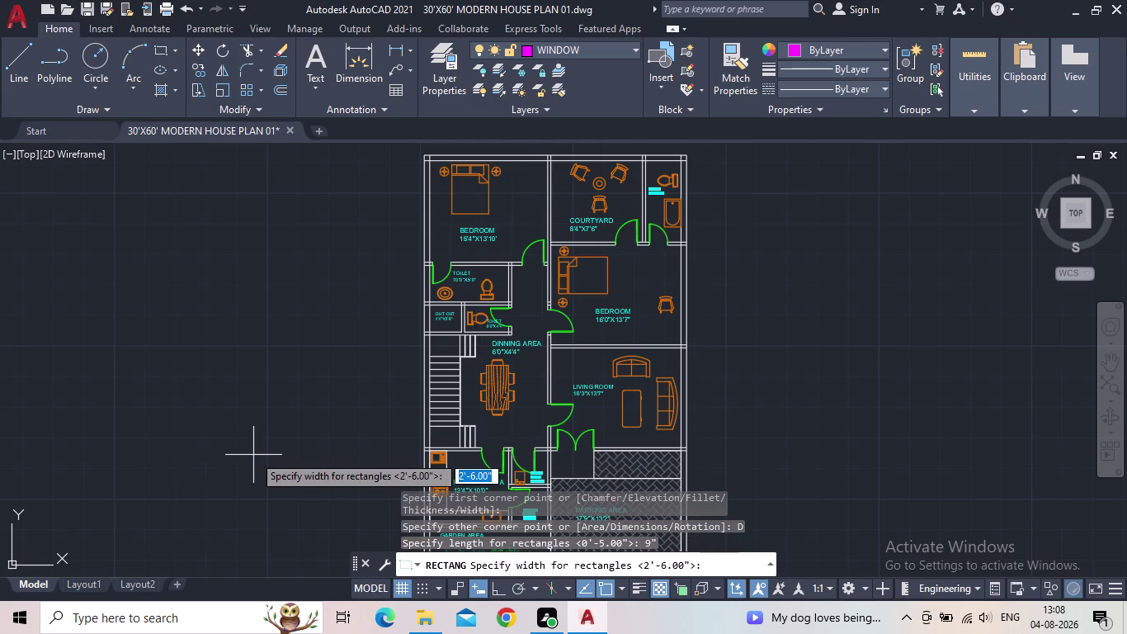
text(4')
key(Return)
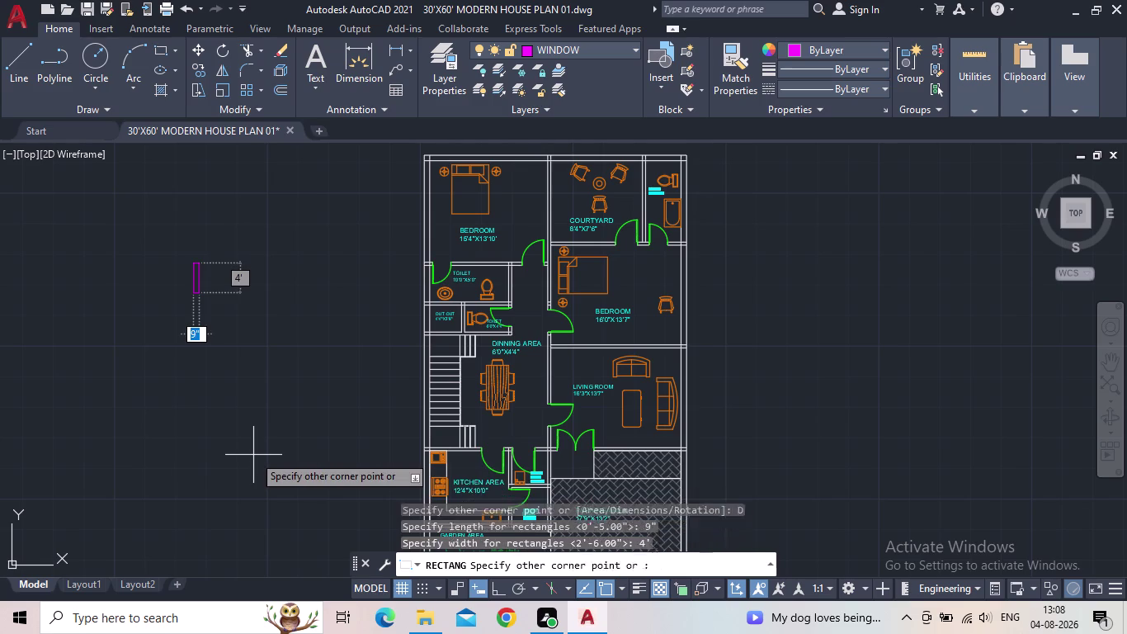
click(257, 453)
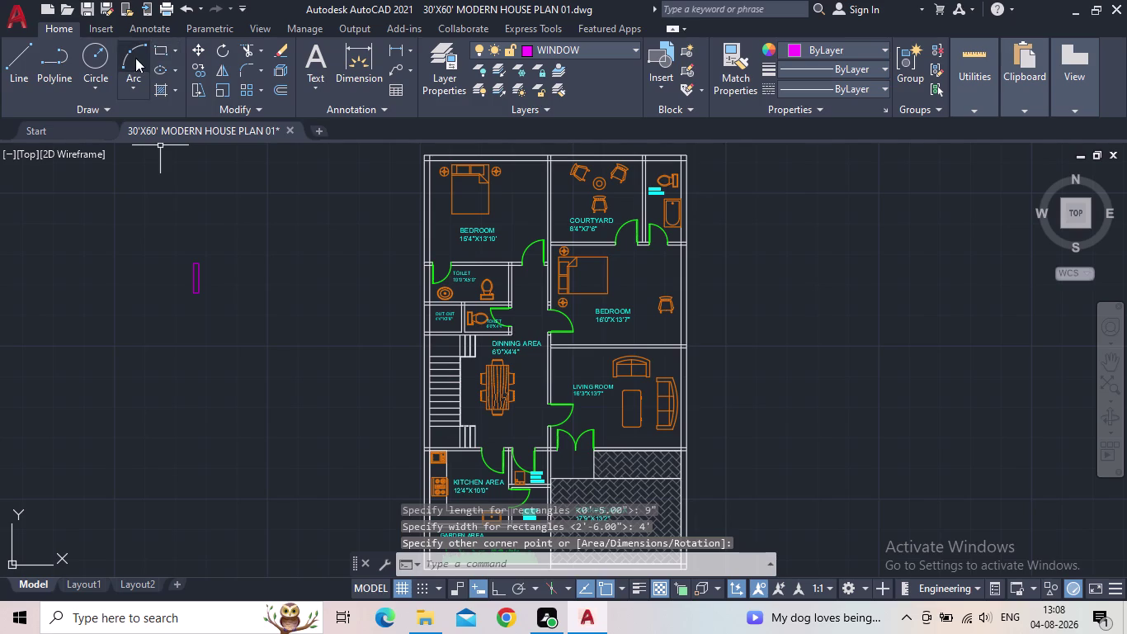
Divide the rectangle with a top-to-bottom midpoint line and select both objects.
click(21, 62)
scroll(up, 3)
scroll(up, 3)
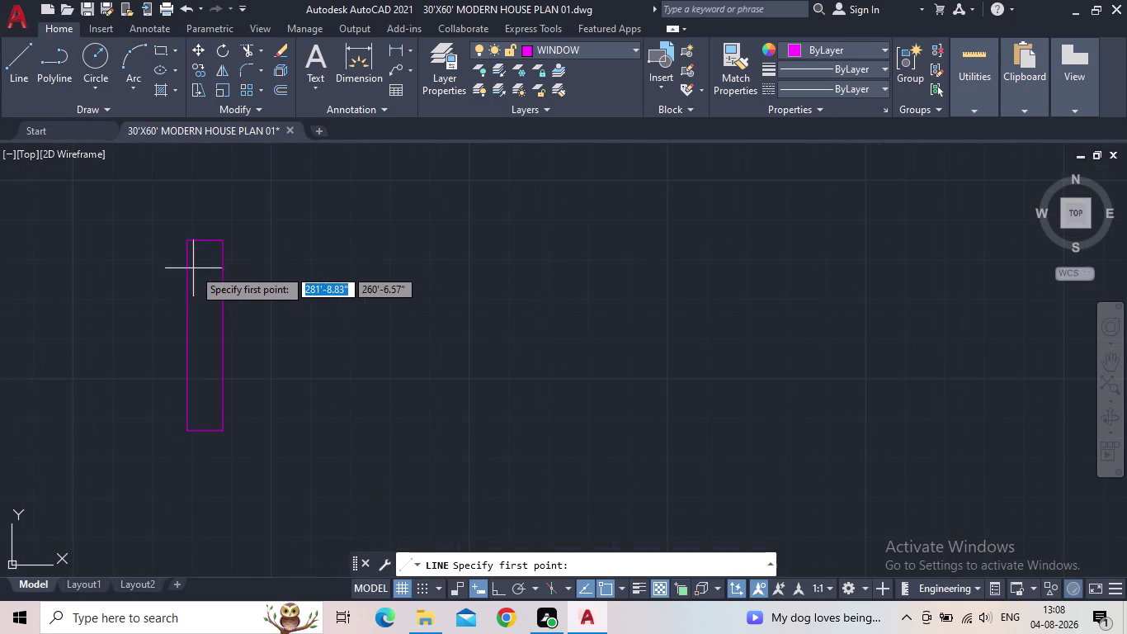
click(208, 245)
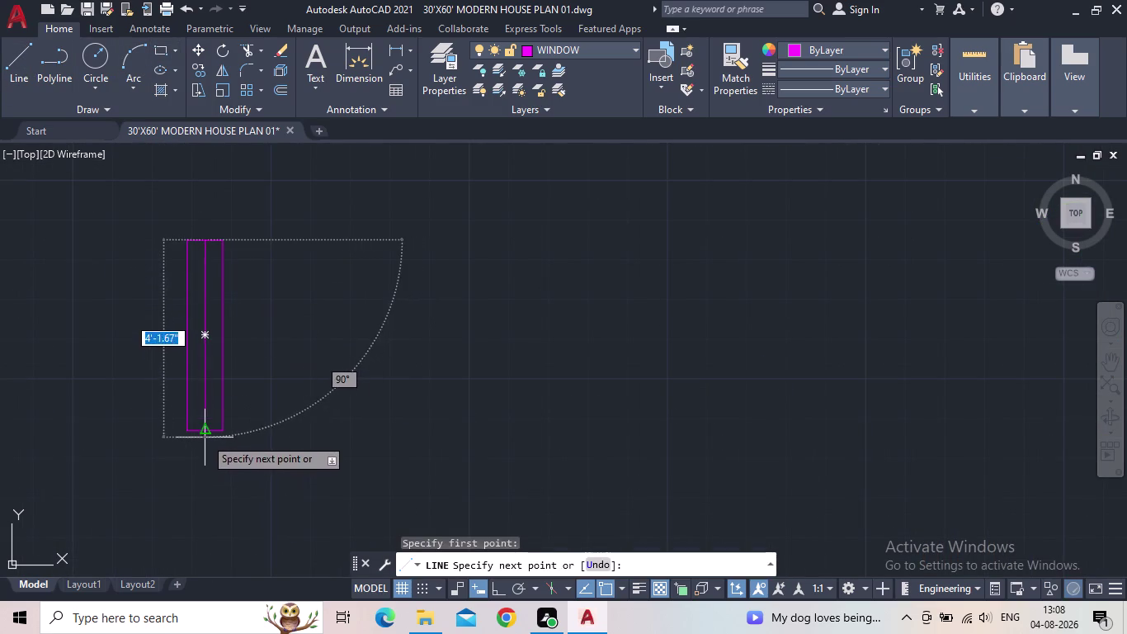
click(206, 437)
key(Escape)
drag(390, 462, 316, 445)
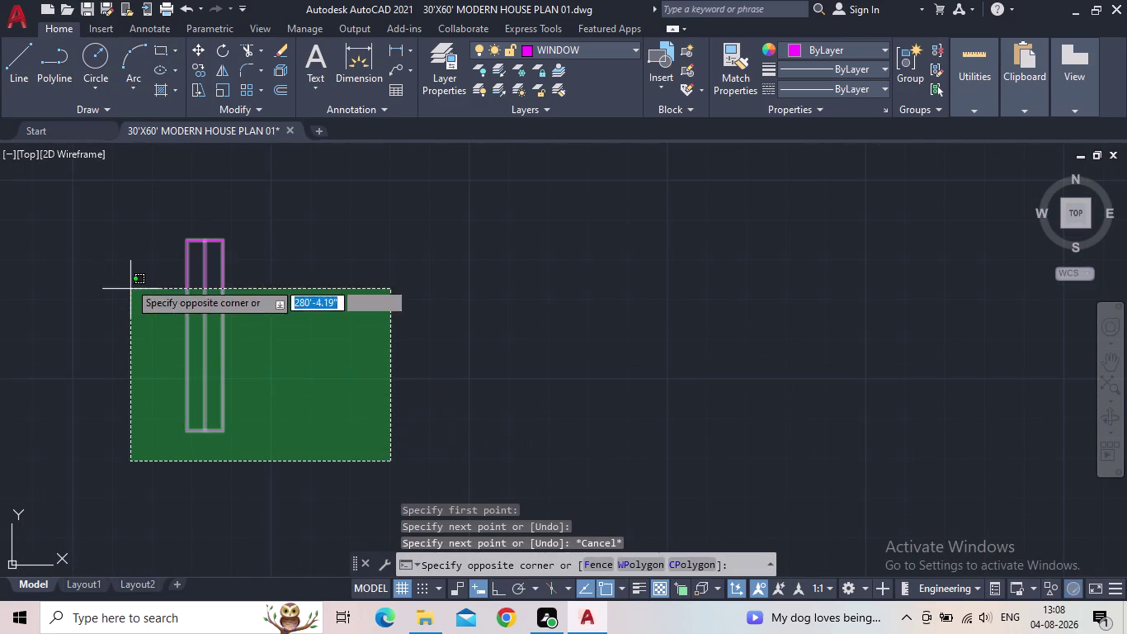
click(118, 244)
Copy the window symbol from its bottom corner into the bedroom's left wall.
key(c)
key(o)
key(Return)
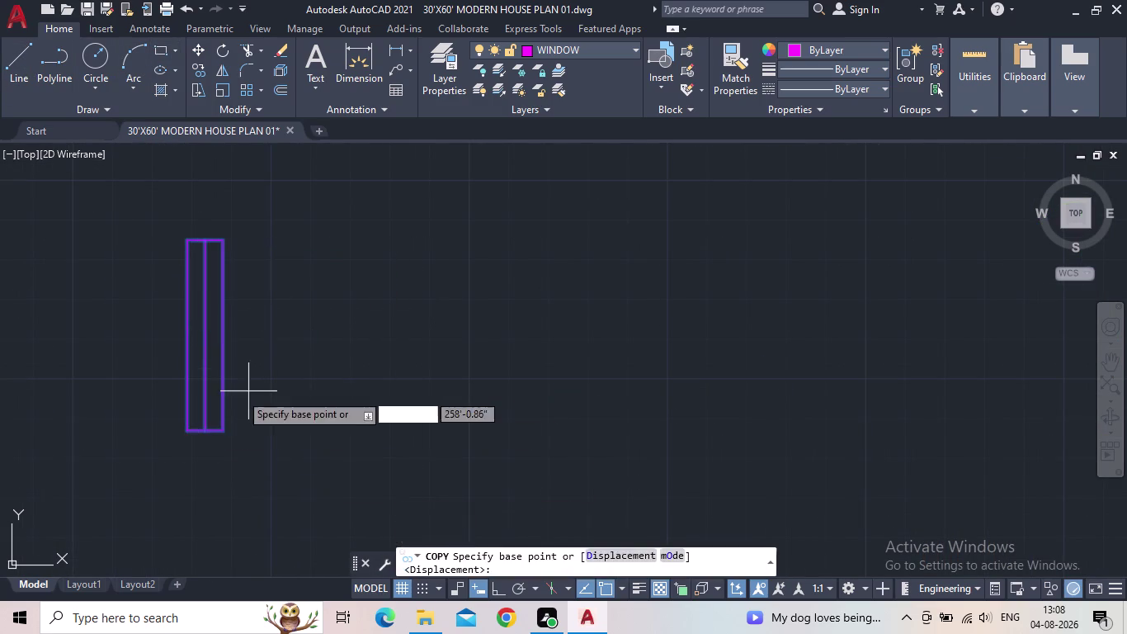
drag(226, 430, 234, 430)
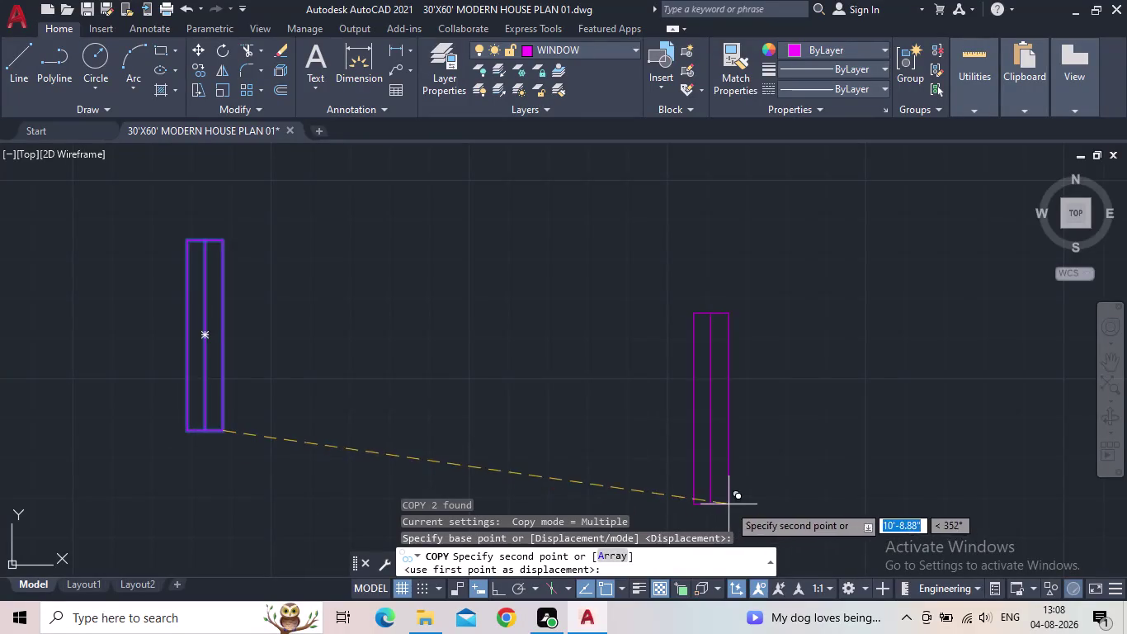
middle_drag(728, 504, 607, 491)
scroll(down, 3)
middle_drag(669, 483, 482, 437)
scroll(up, 3)
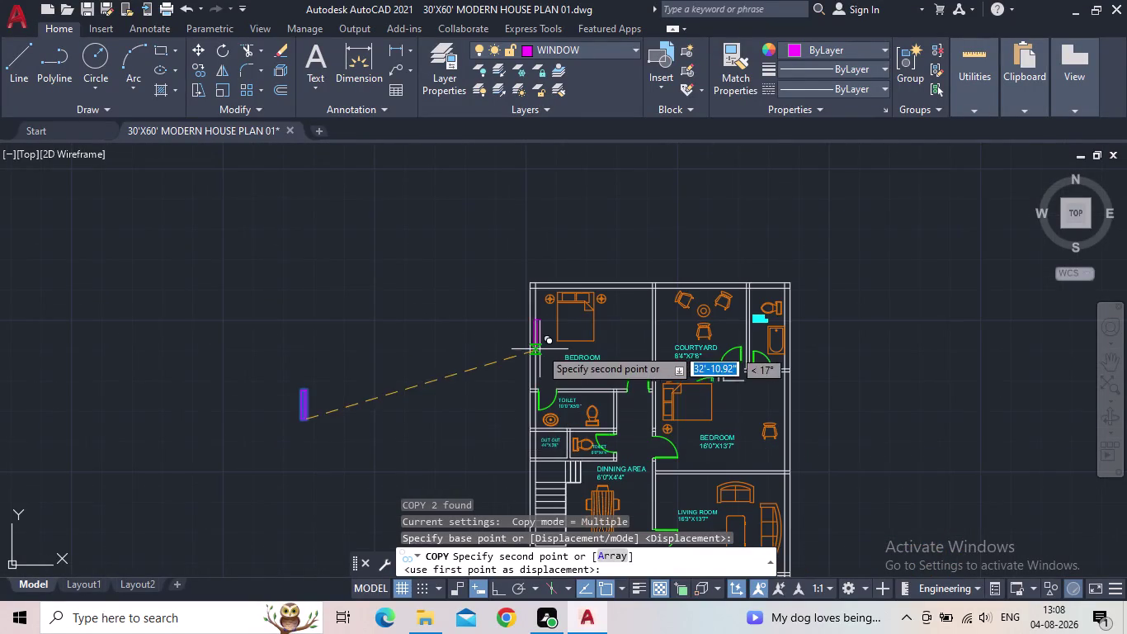
scroll(up, 3)
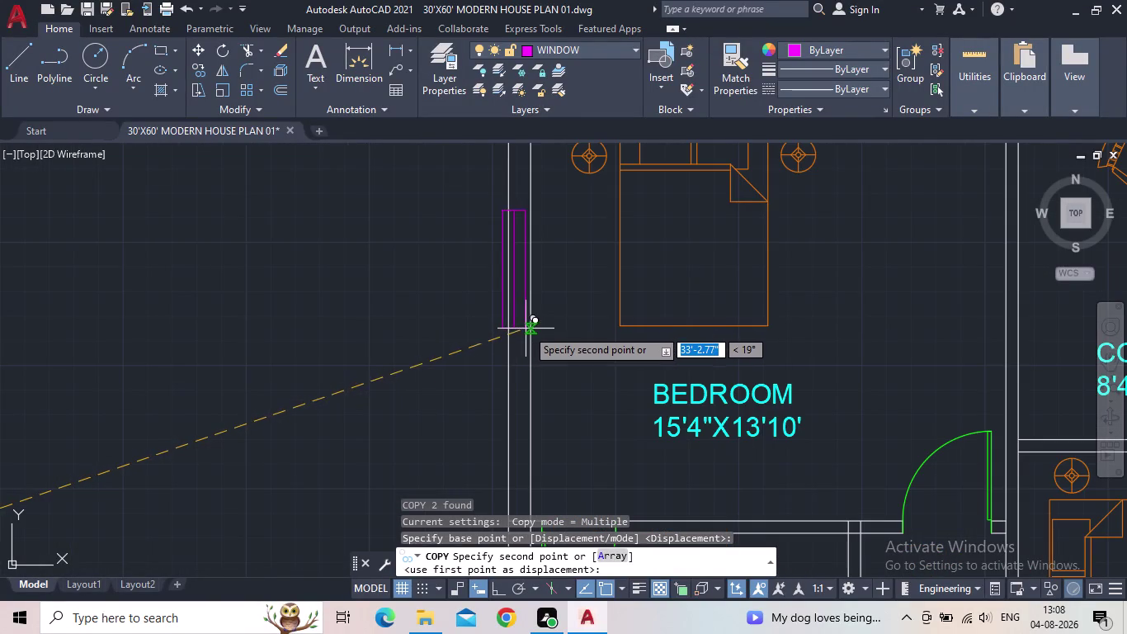
click(532, 327)
Place window copies in the wall by the stairs and the kitchen's left wall.
middle_drag(564, 411, 528, 343)
scroll(down, 3)
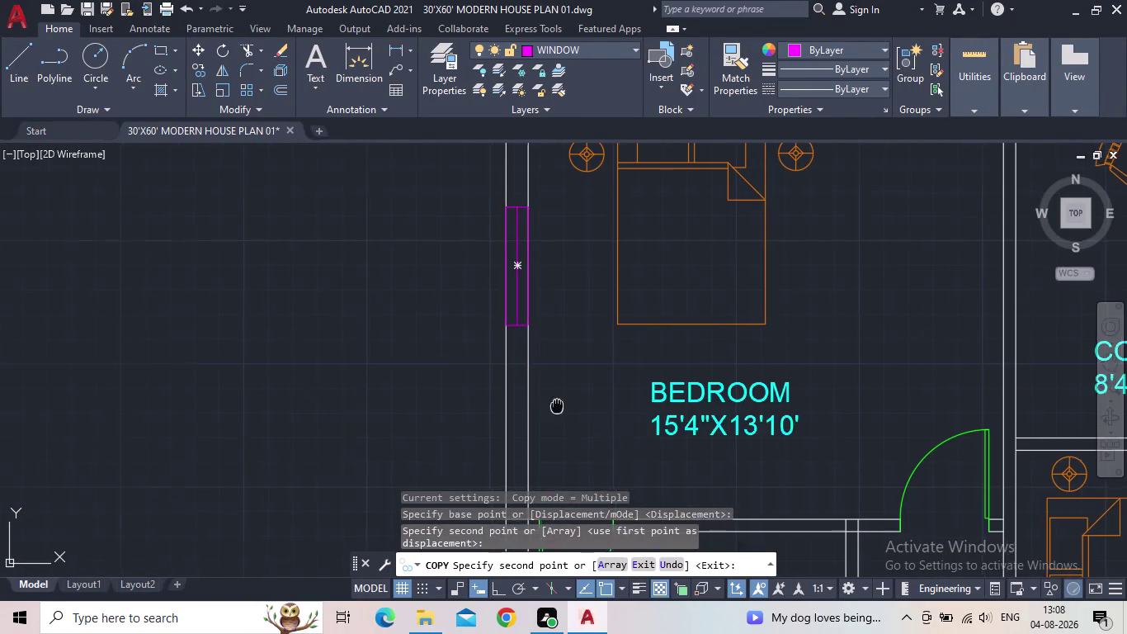
scroll(down, 3)
middle_drag(511, 457, 506, 371)
middle_drag(525, 443, 532, 418)
scroll(up, 3)
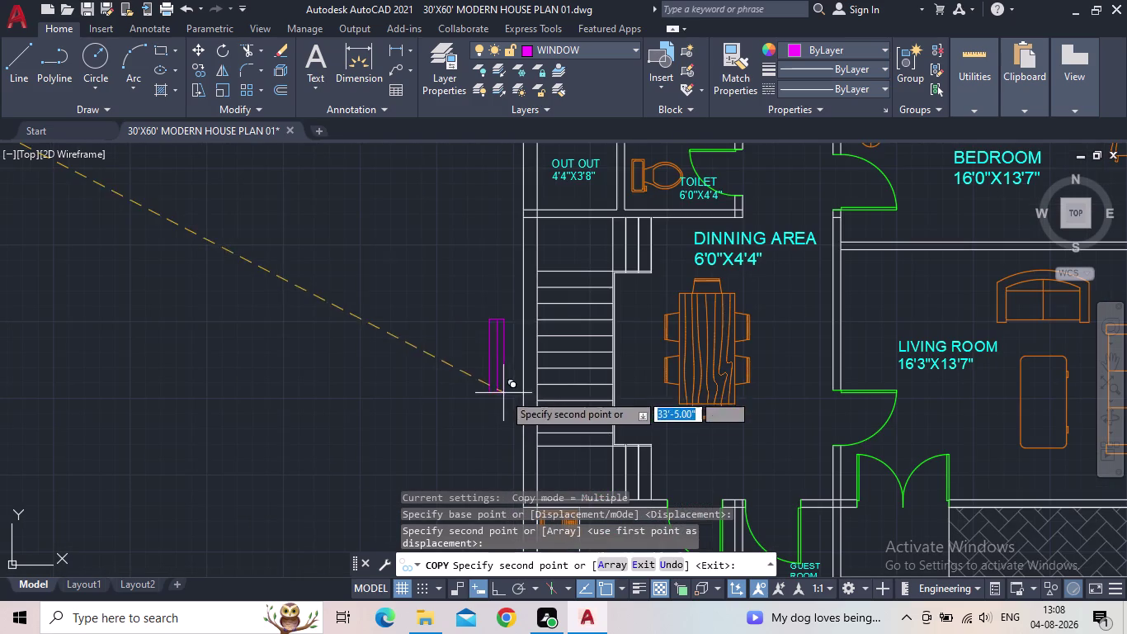
click(541, 388)
middle_drag(438, 436, 383, 368)
scroll(down, 3)
middle_drag(379, 367, 406, 296)
scroll(up, 3)
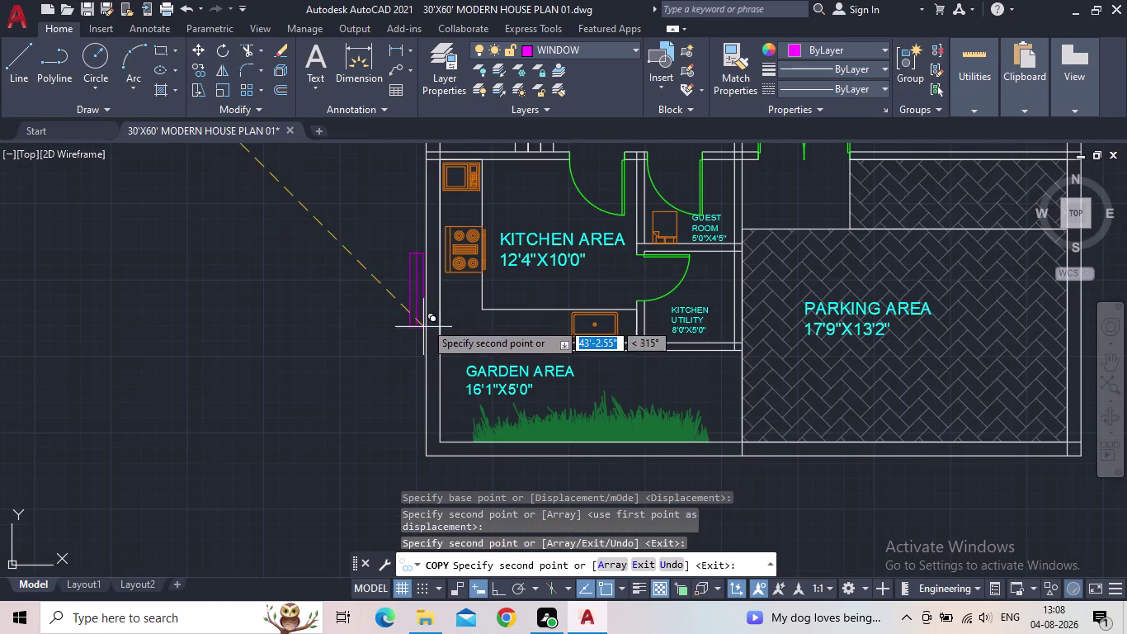
middle_drag(426, 323, 418, 383)
scroll(up, 3)
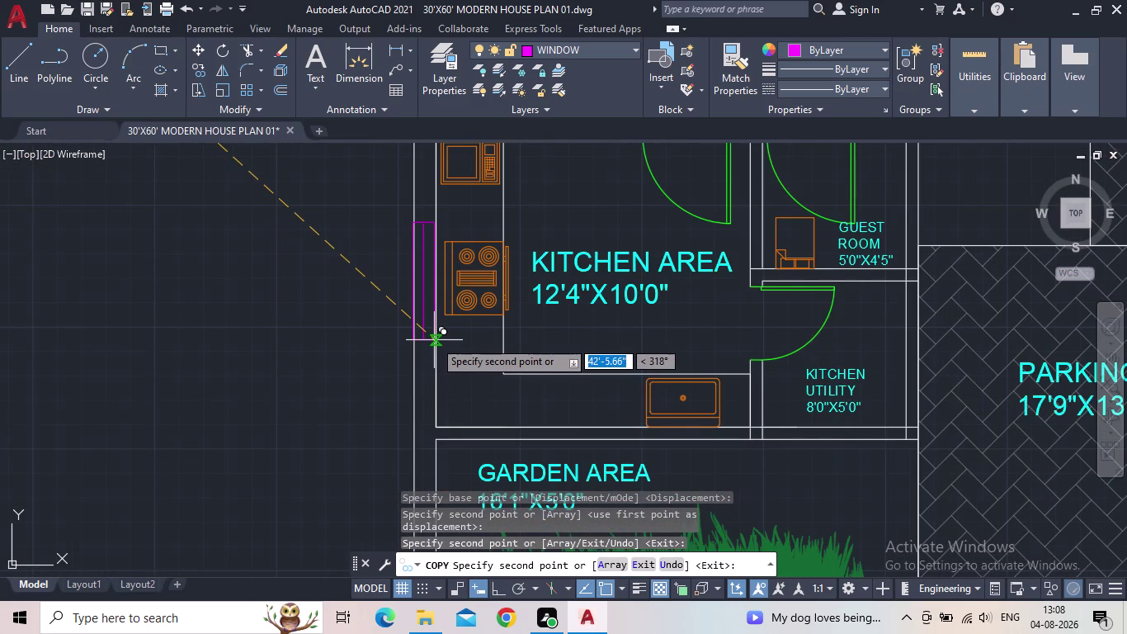
click(435, 340)
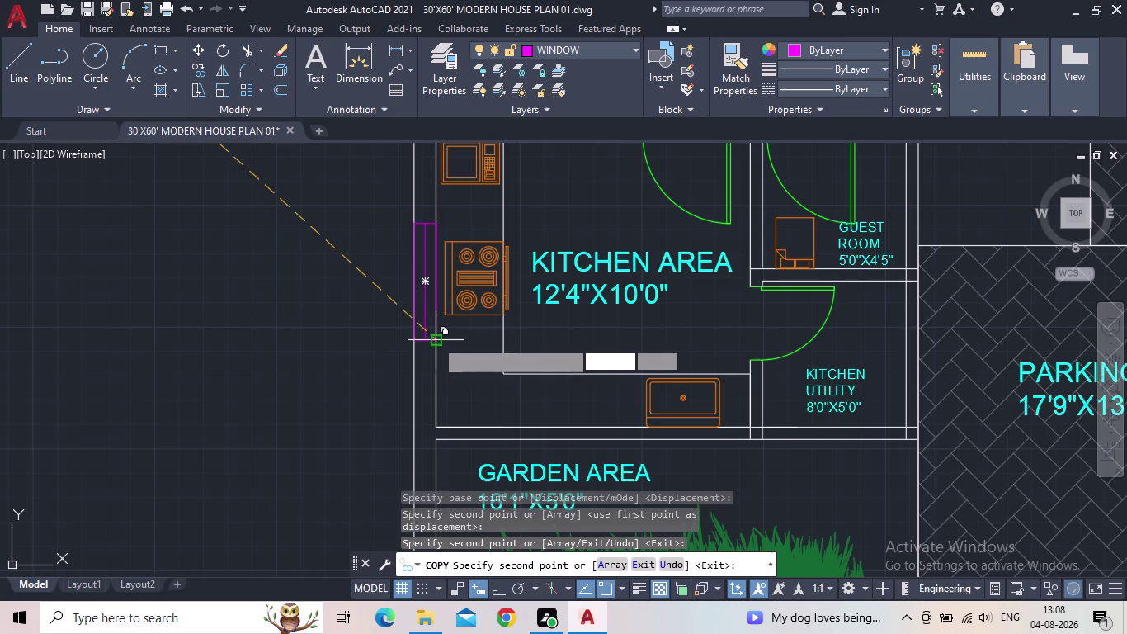
Place window copies in the living room's right wall and the right-hand bedroom's wall.
middle_drag(318, 346, 239, 384)
scroll(down, 3)
middle_drag(445, 399, 334, 413)
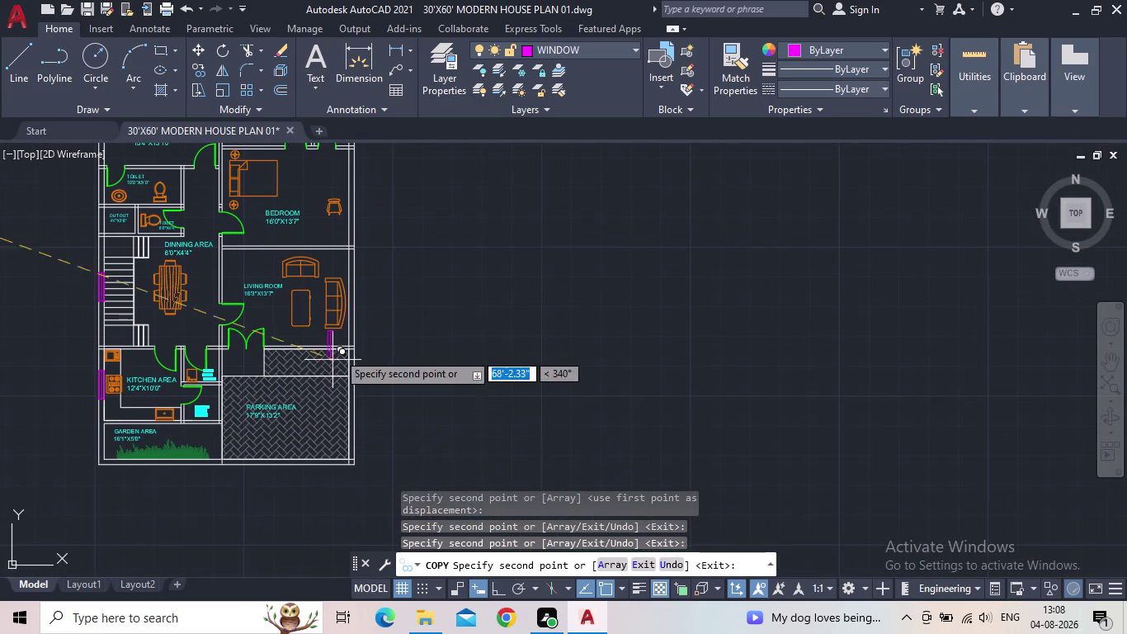
scroll(up, 3)
scroll(up, 3)
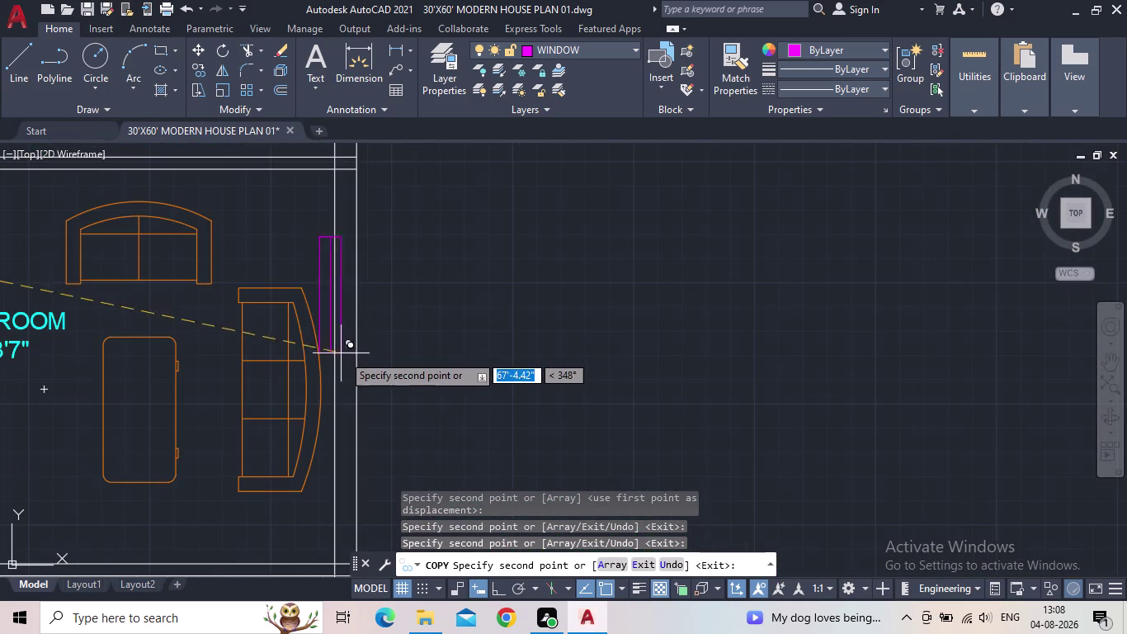
click(357, 379)
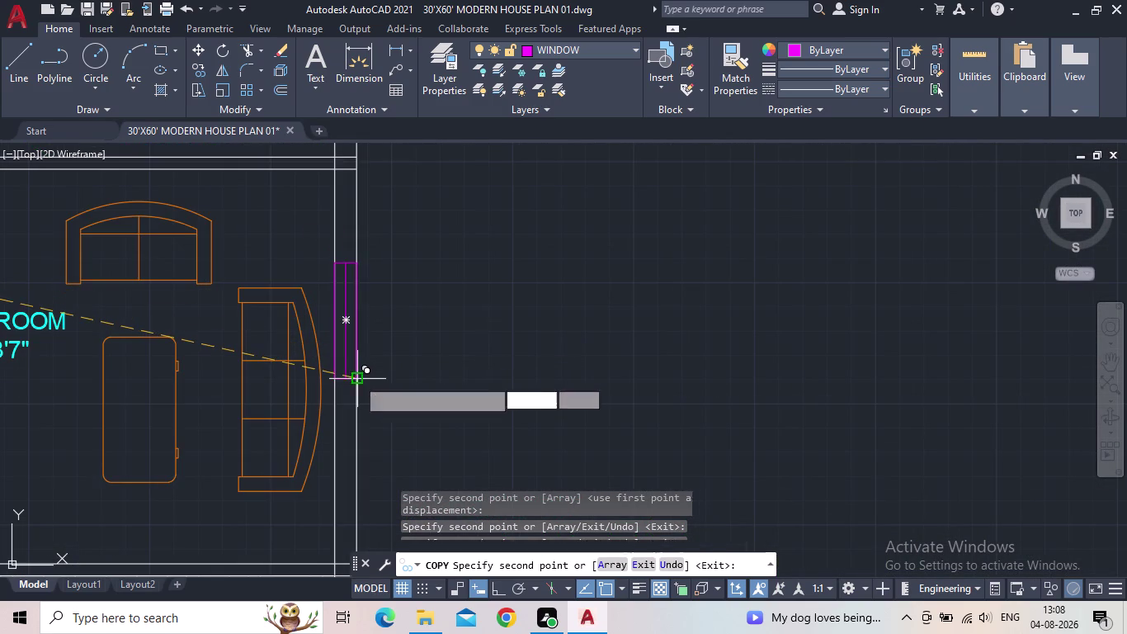
middle_drag(485, 349, 527, 534)
scroll(down, 3)
middle_drag(464, 368, 474, 473)
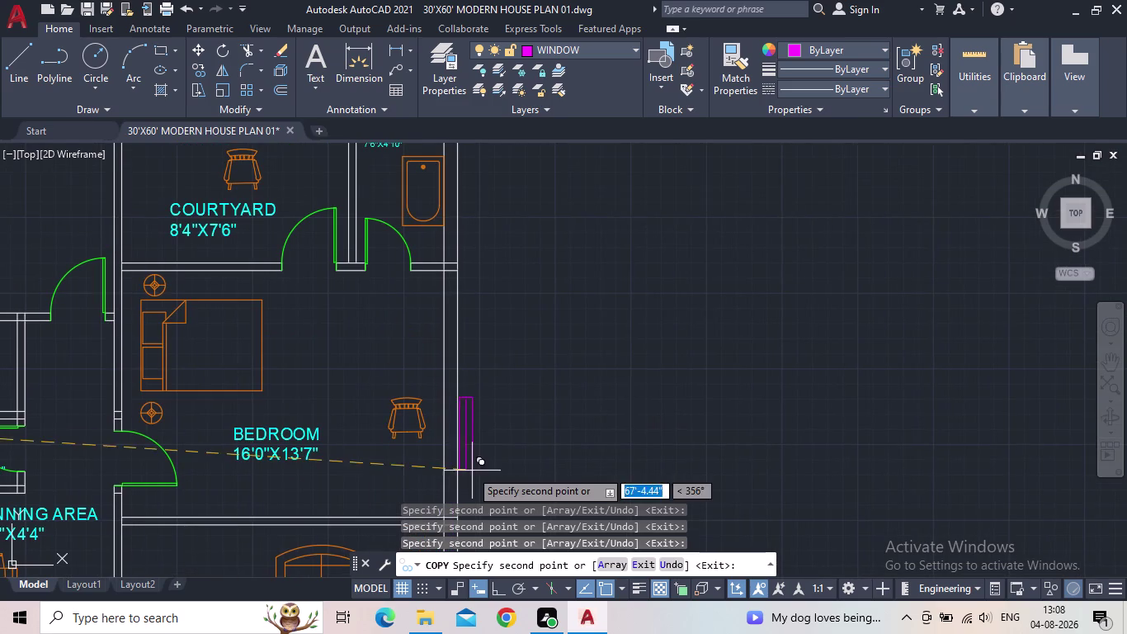
click(456, 425)
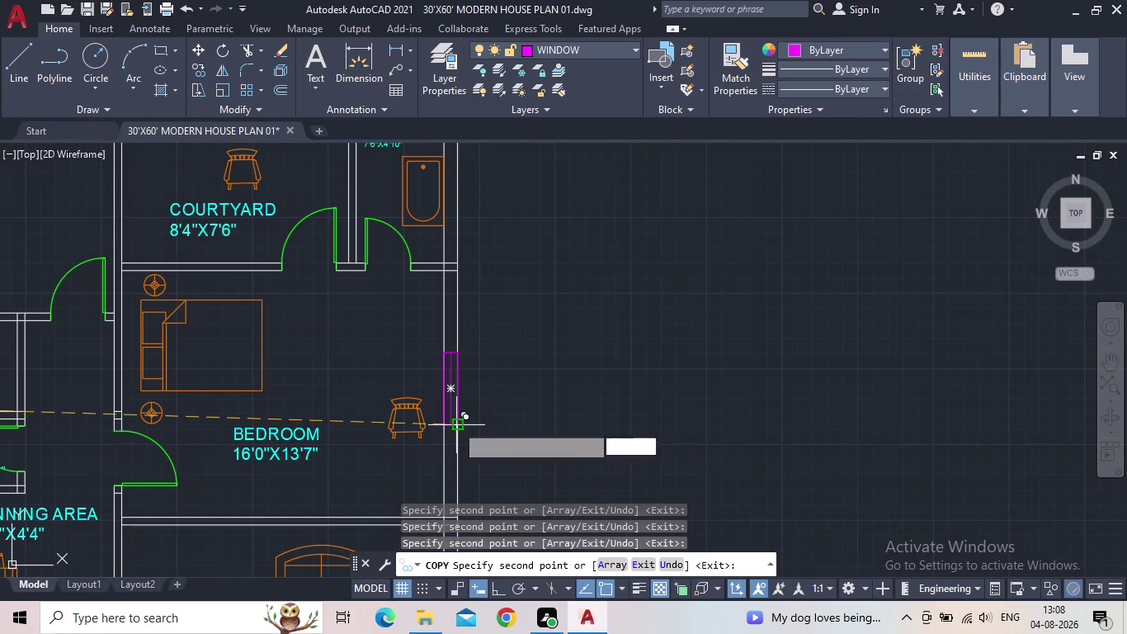
Place a copy in the toilet's right wall, end COPY, and shift the plan aside.
middle_drag(526, 373, 527, 592)
scroll(down, 3)
scroll(up, 3)
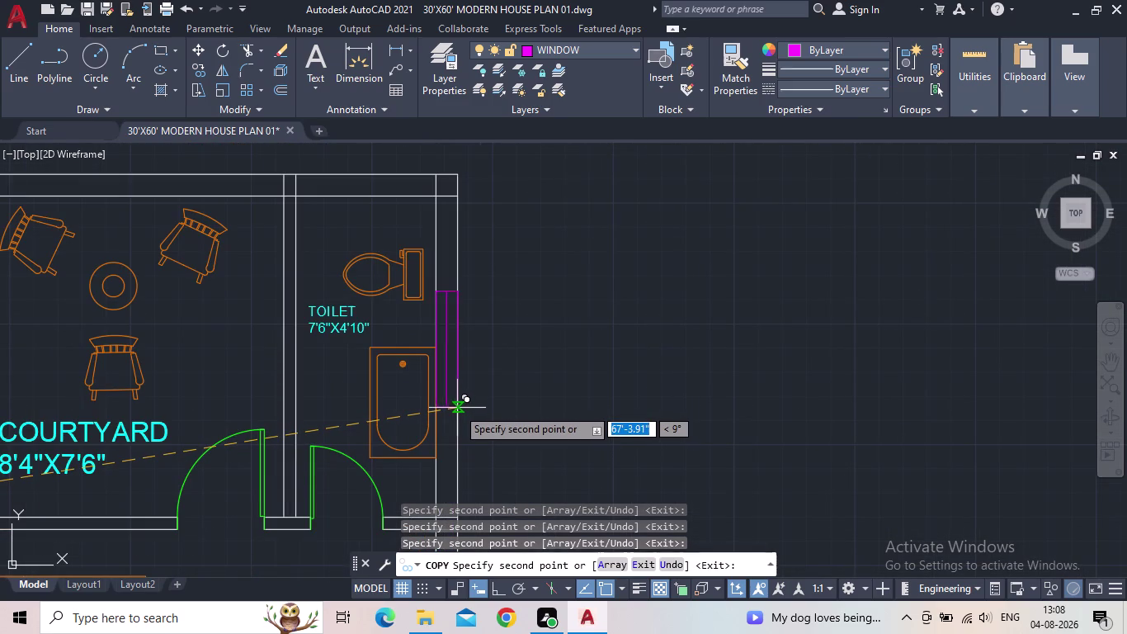
click(456, 408)
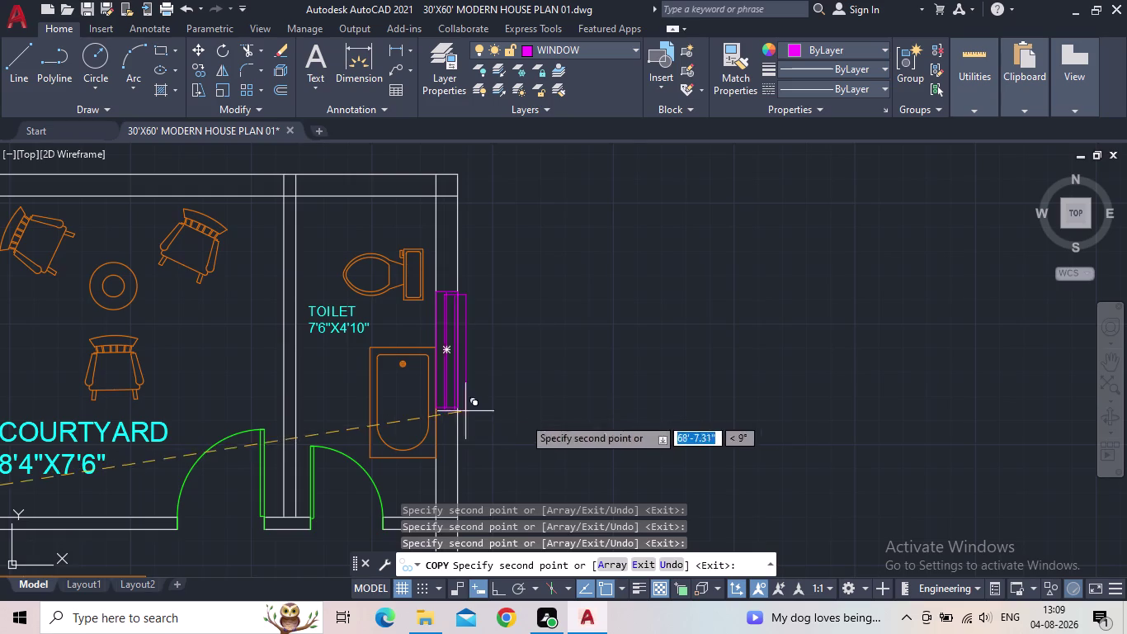
middle_drag(554, 424, 566, 441)
scroll(down, 3)
middle_drag(605, 447, 615, 451)
scroll(down, 3)
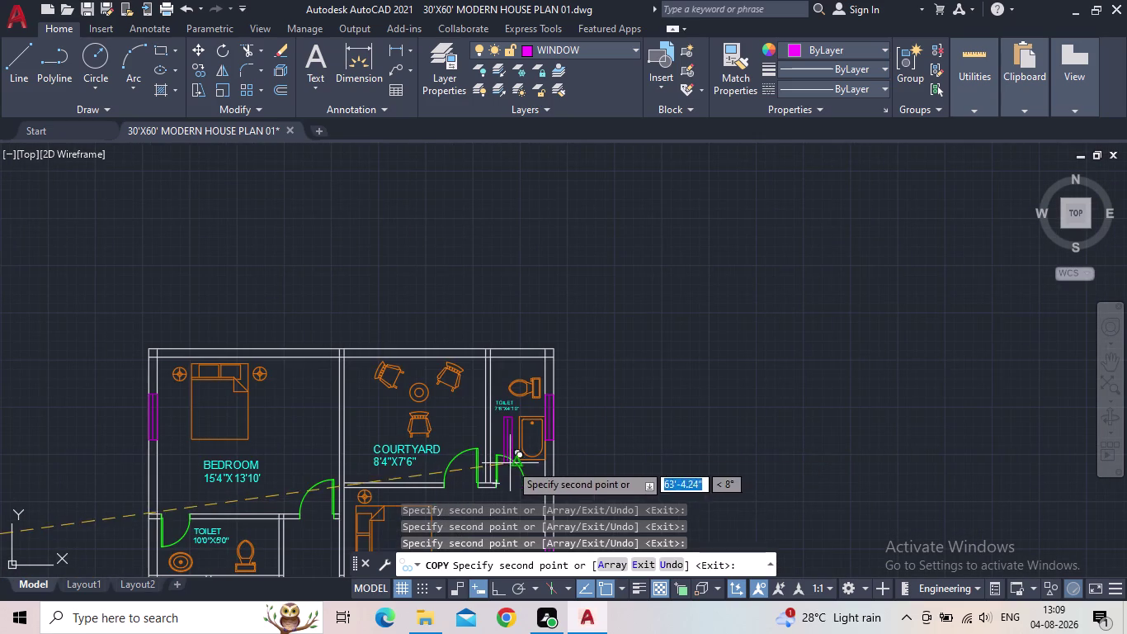
key(Escape)
scroll(down, 3)
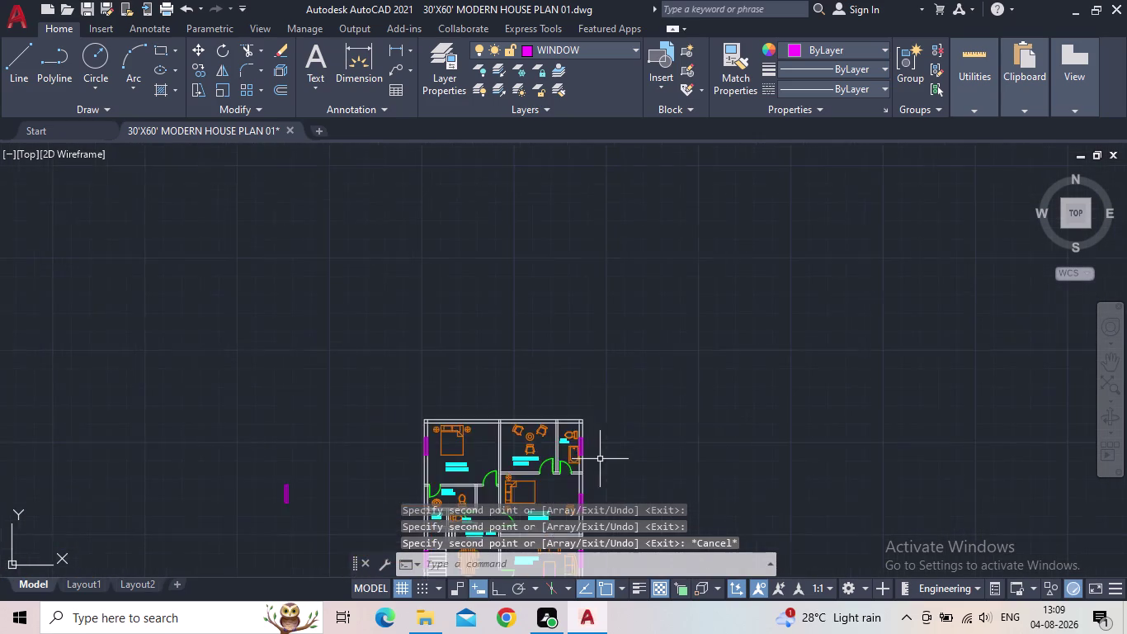
middle_drag(564, 447, 422, 421)
Draw a 9" by 2' rectangle in the empty space above the plan.
click(163, 47)
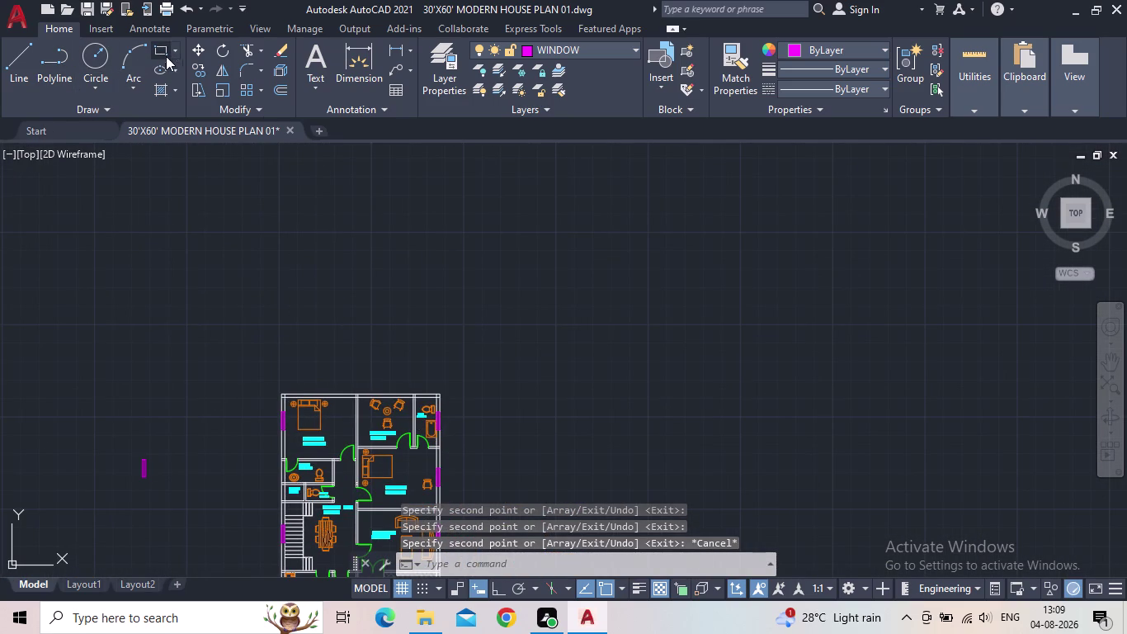
drag(528, 325, 535, 338)
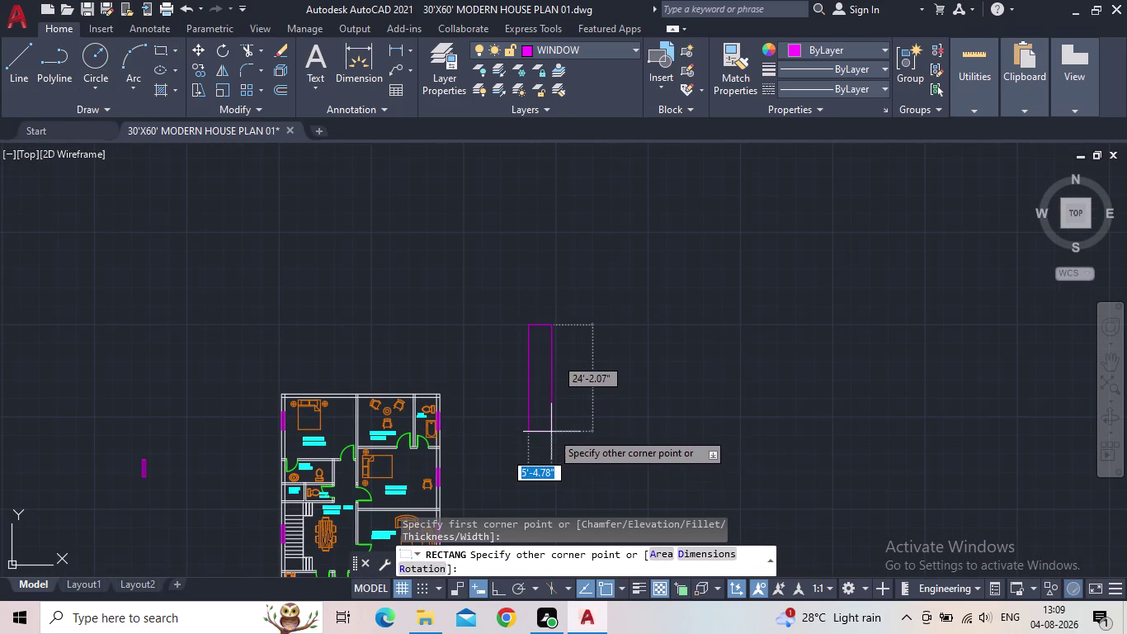
key(d)
key(Return)
text(9)
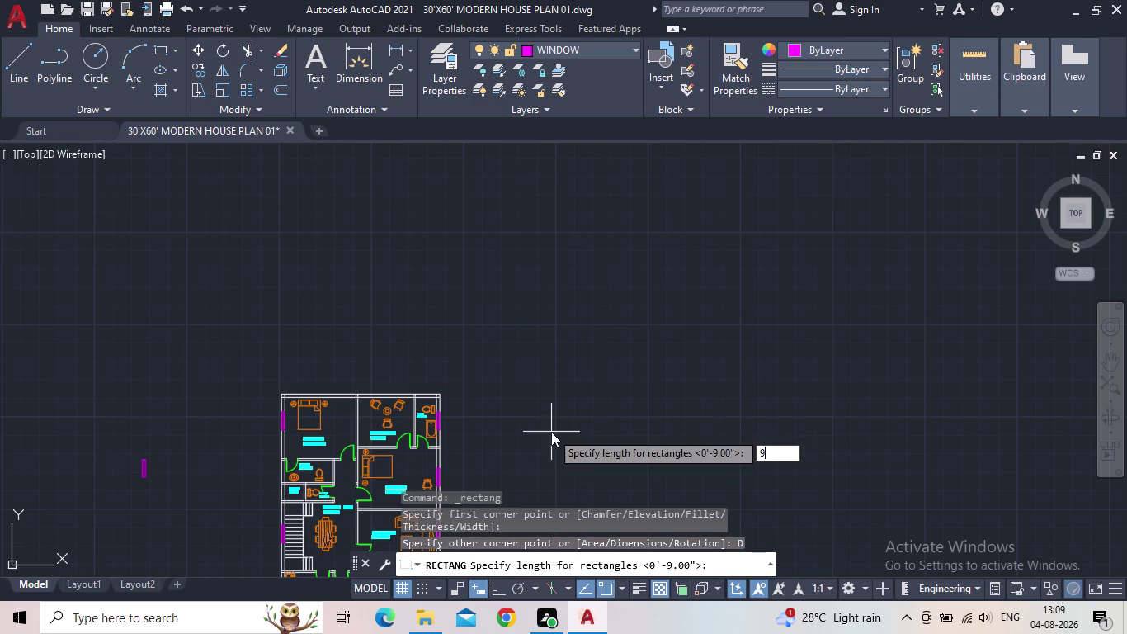
text(")
key(Return)
key(2)
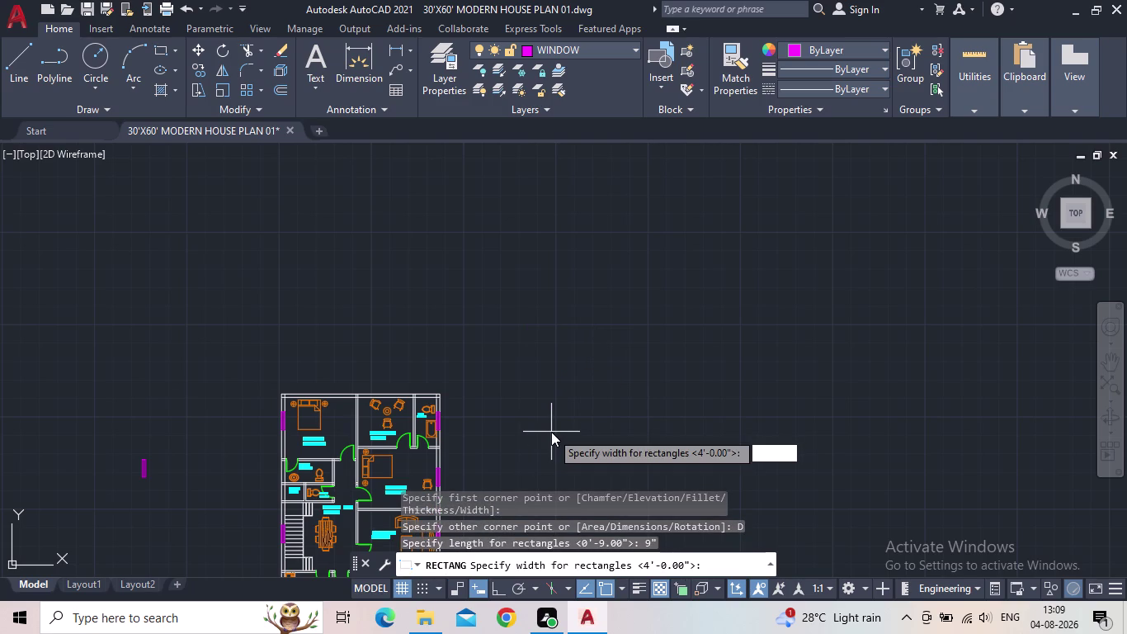
key(apostrophe)
key(Return)
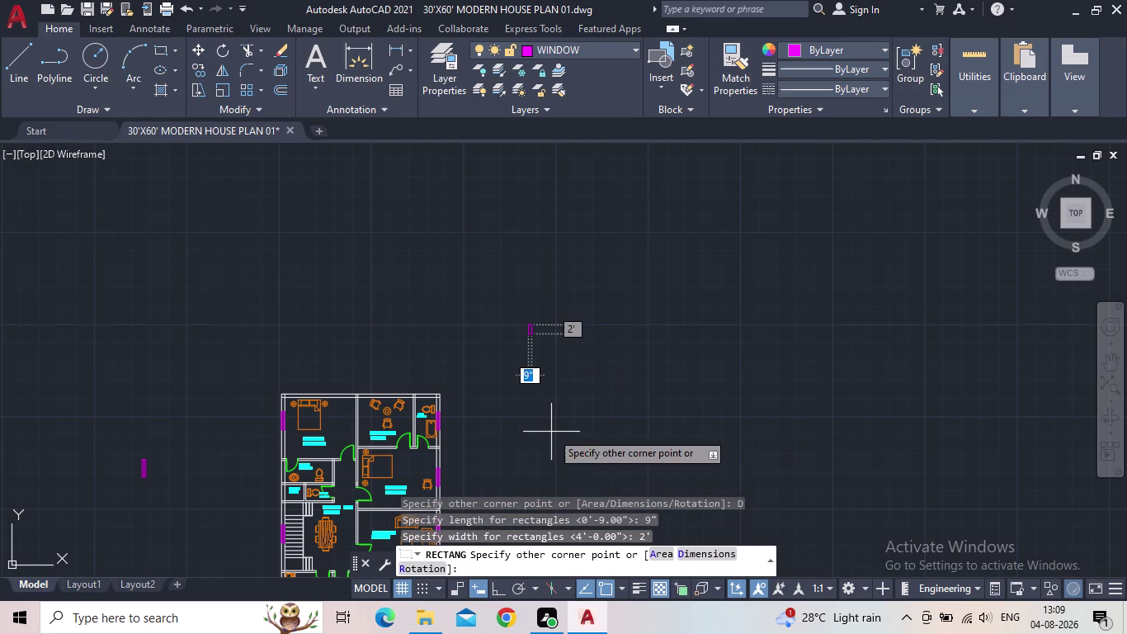
click(551, 429)
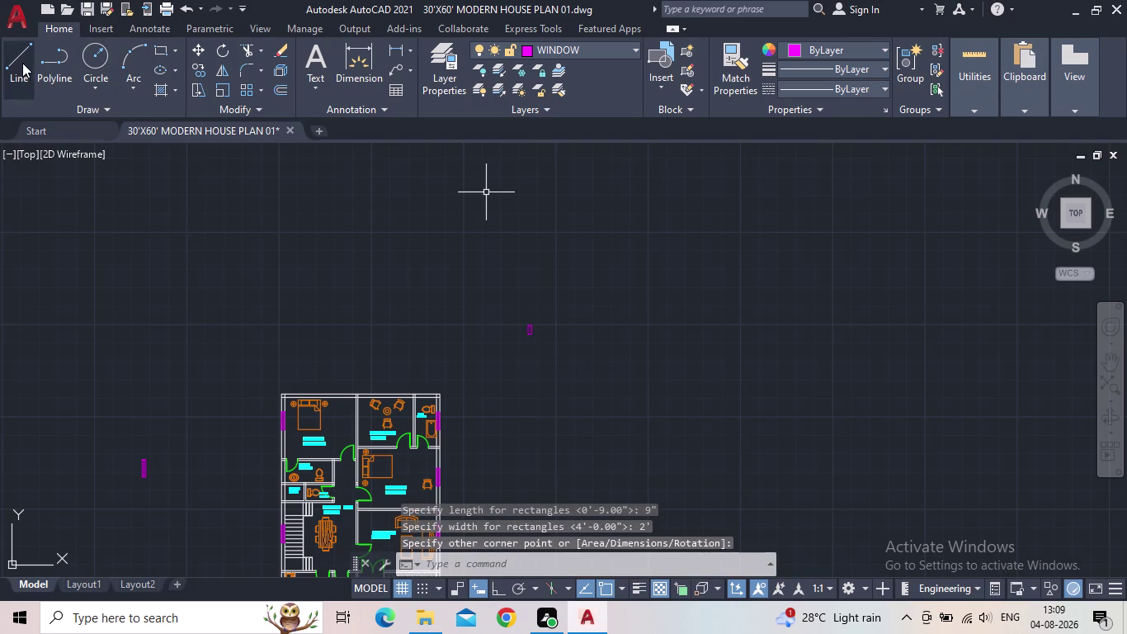
Split the new rectangle with a midpoint centre line and select both objects.
click(22, 63)
scroll(up, 3)
scroll(up, 3)
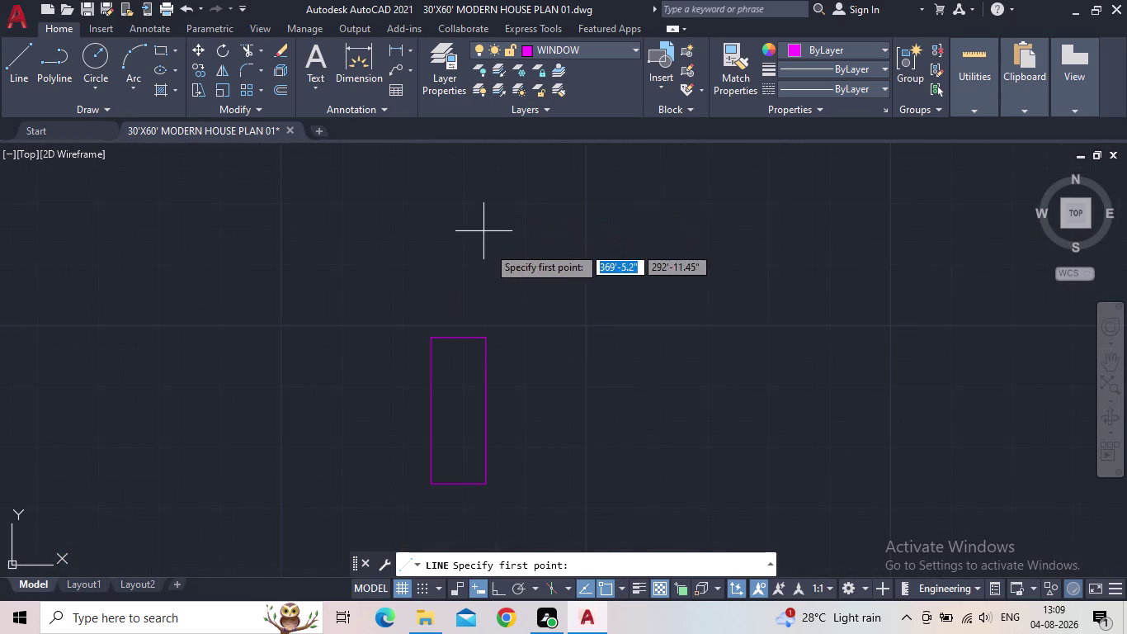
click(456, 334)
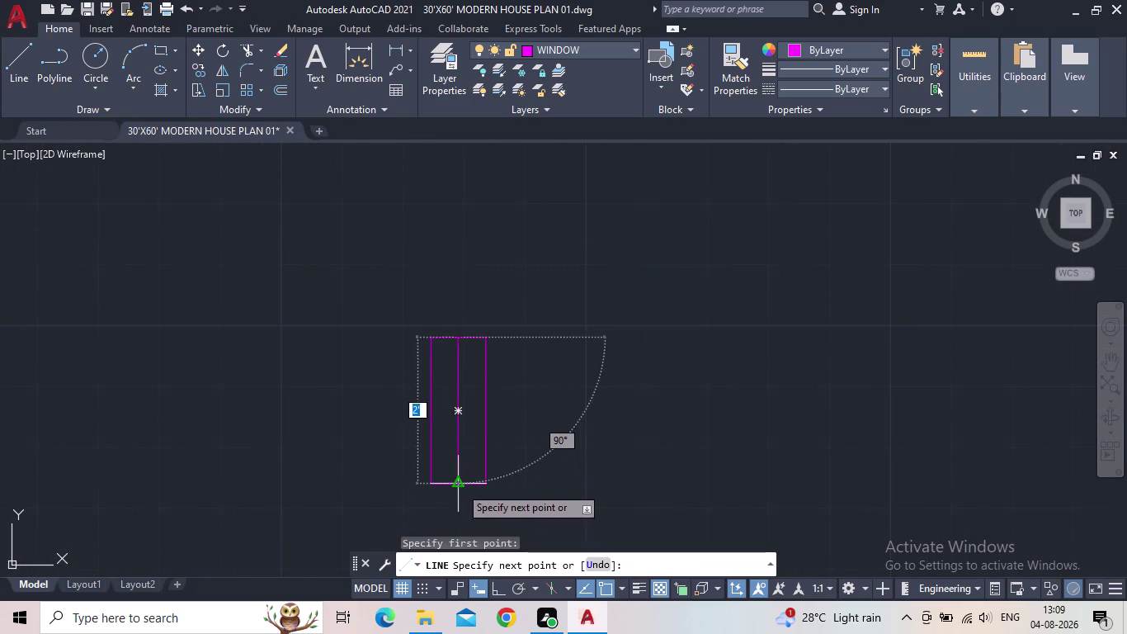
click(461, 485)
key(Escape)
drag(601, 524, 576, 520)
click(319, 257)
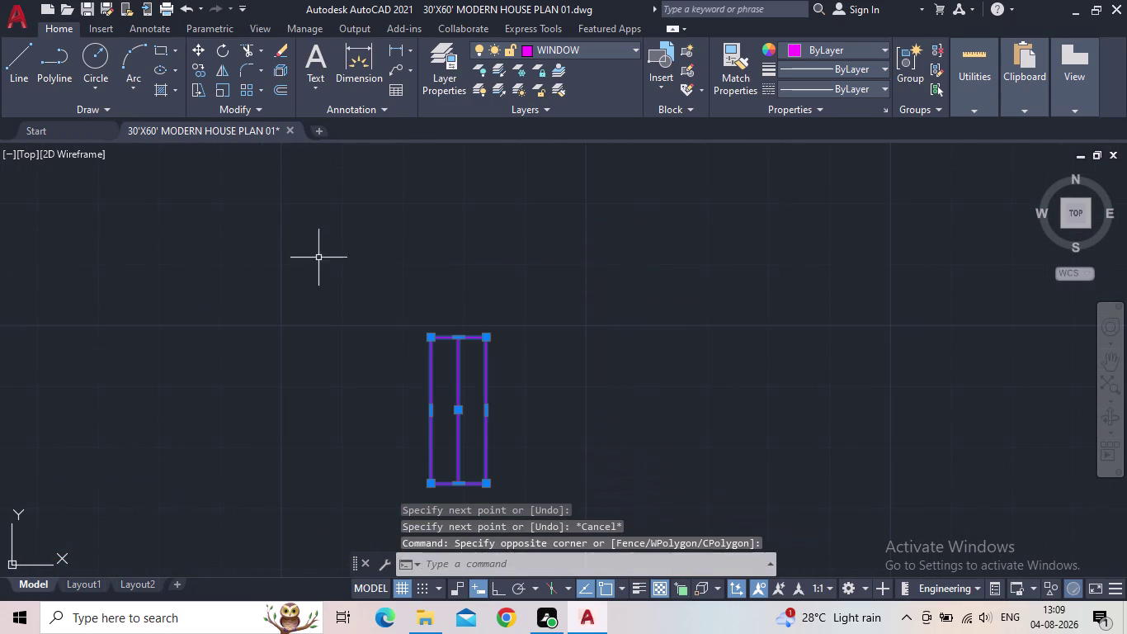
Start the COPY command (CO) on the new window symbol.
key(r)
key(BackSpace)
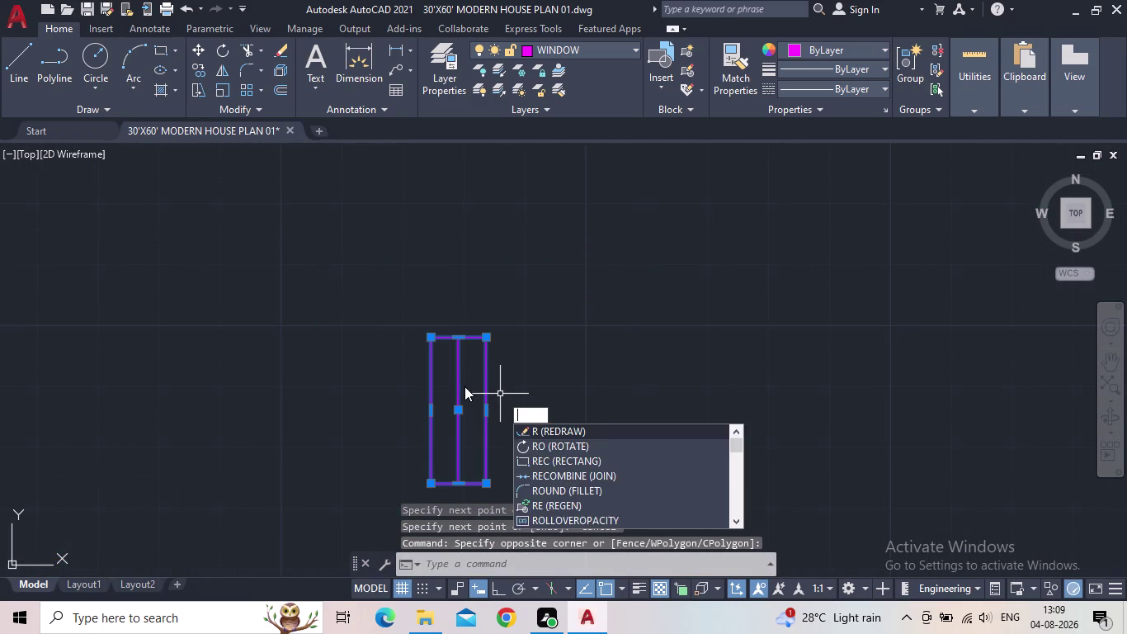
key(c)
key(o)
key(Return)
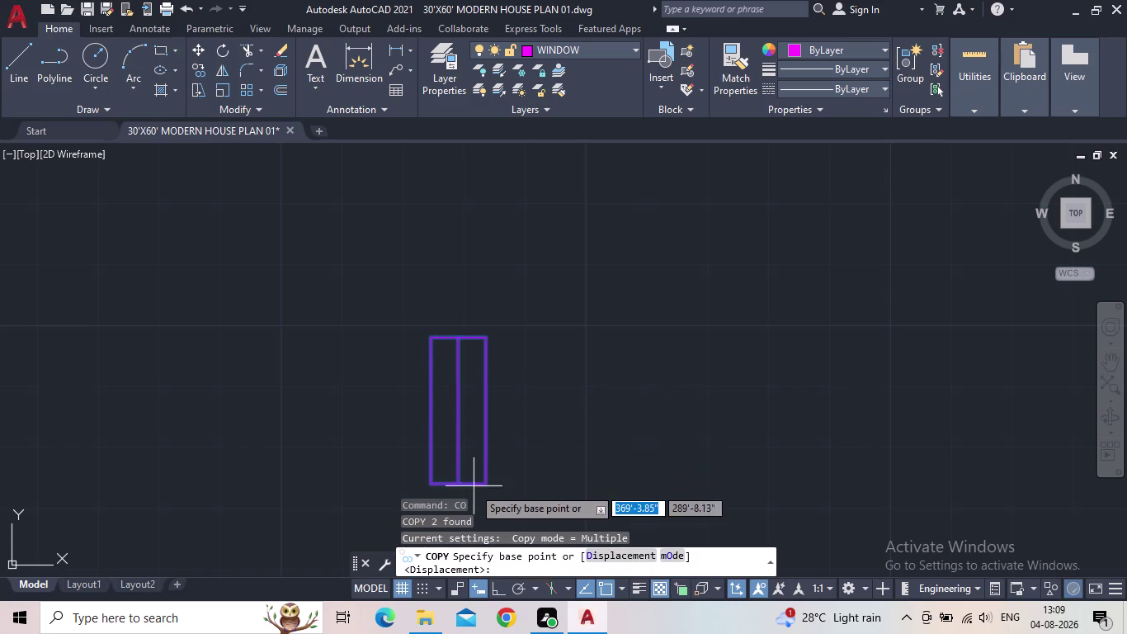
Drop one more window copy and end the COPY command.
click(422, 484)
click(156, 489)
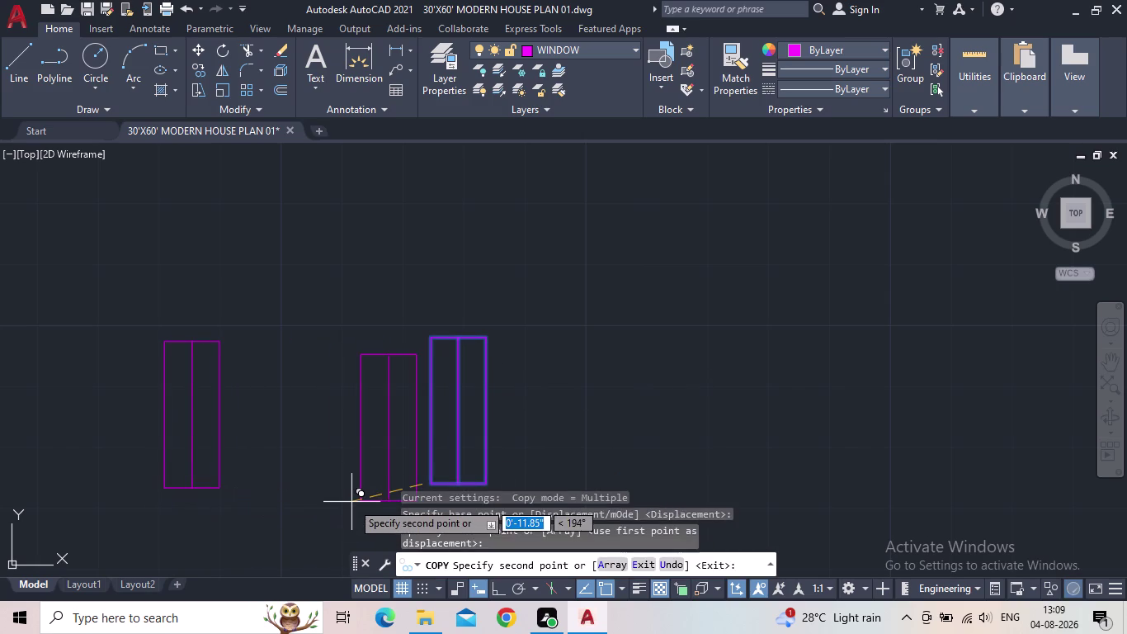
key(Escape)
Rotate the spare upright window about its corner so it lies horizontally.
drag(310, 505, 255, 483)
click(53, 351)
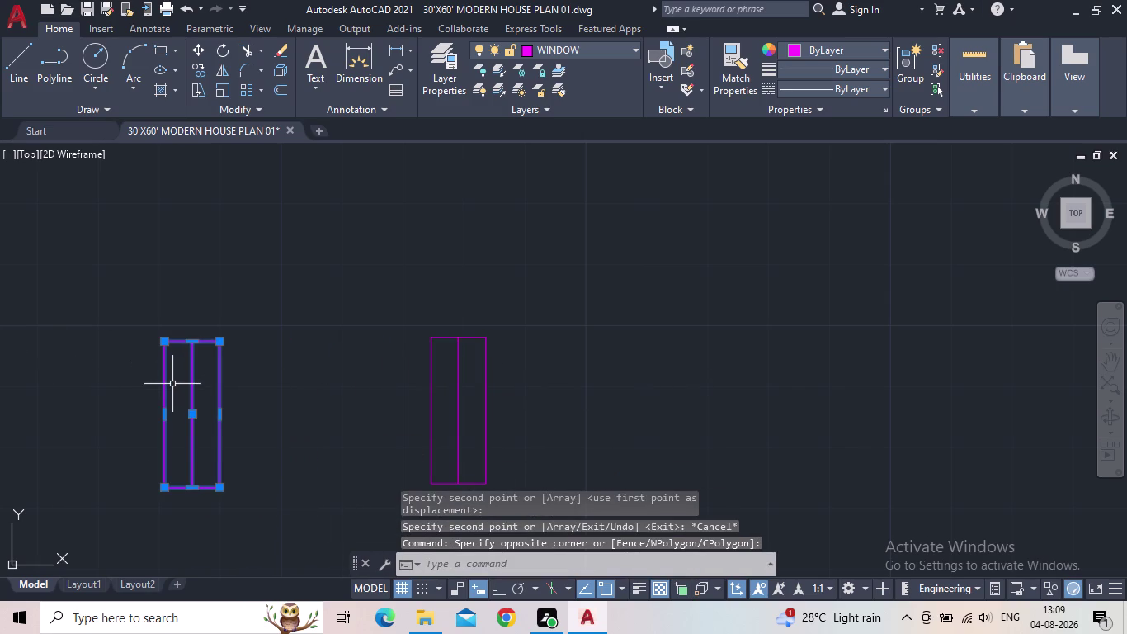
key(r)
key(o)
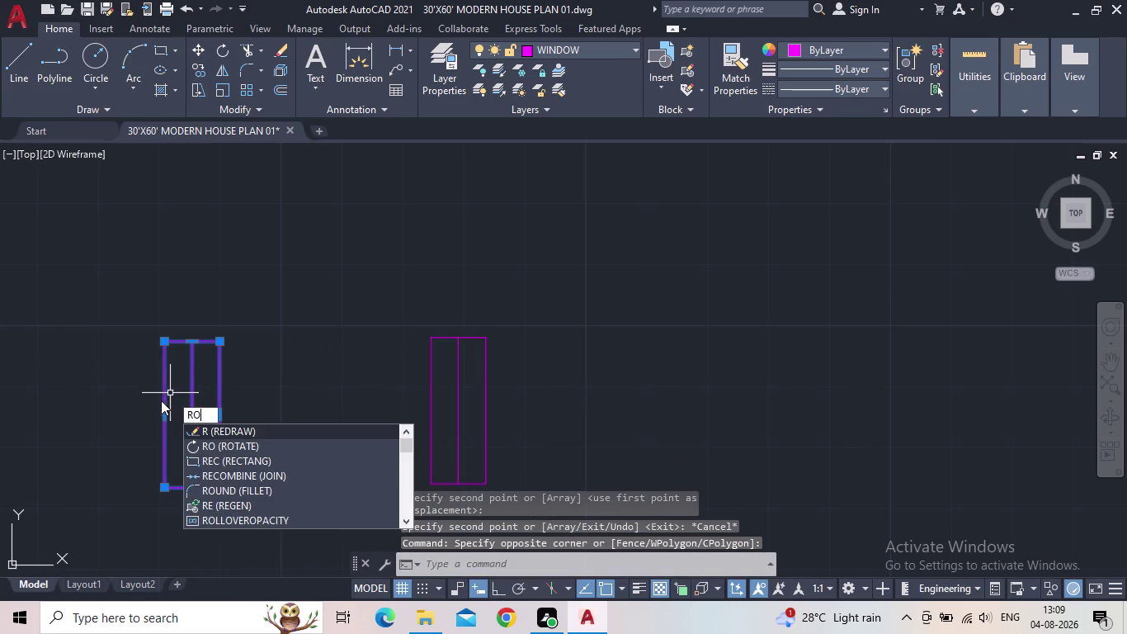
key(Return)
click(164, 483)
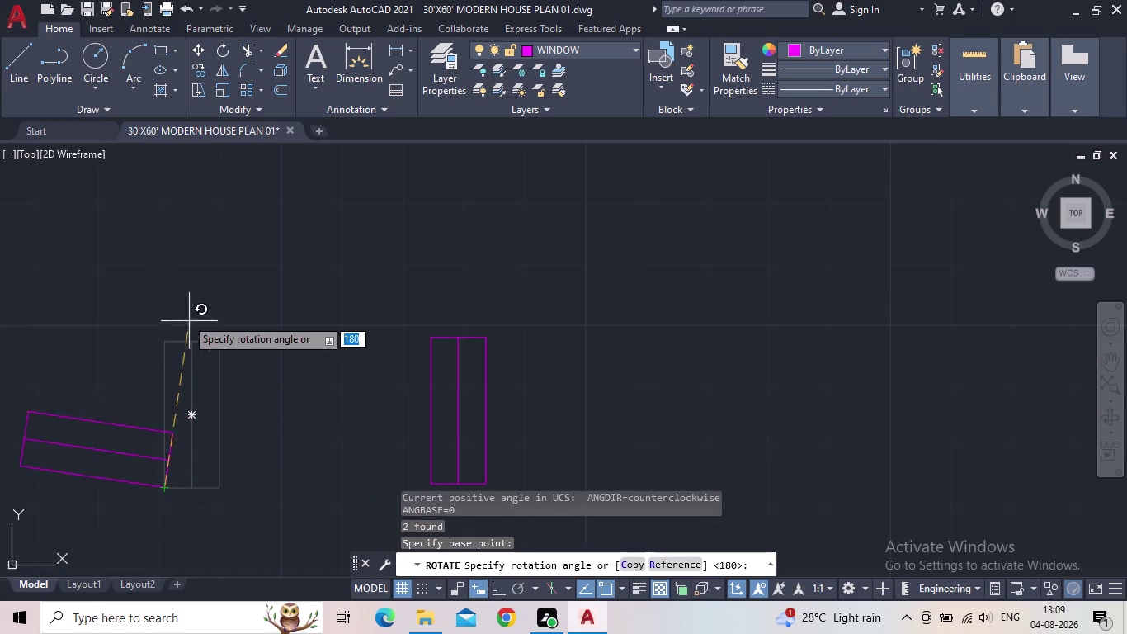
click(496, 588)
click(256, 314)
scroll(down, 3)
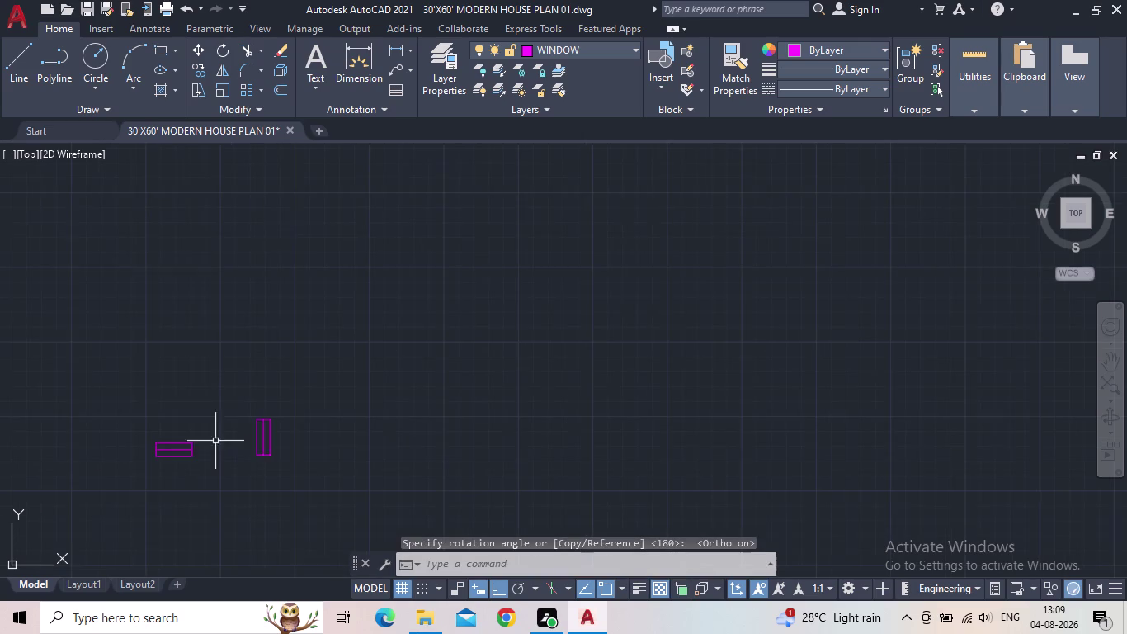
middle_drag(235, 430, 329, 425)
Select the horizontal window and start copying it with CO.
click(310, 488)
drag(167, 371, 171, 380)
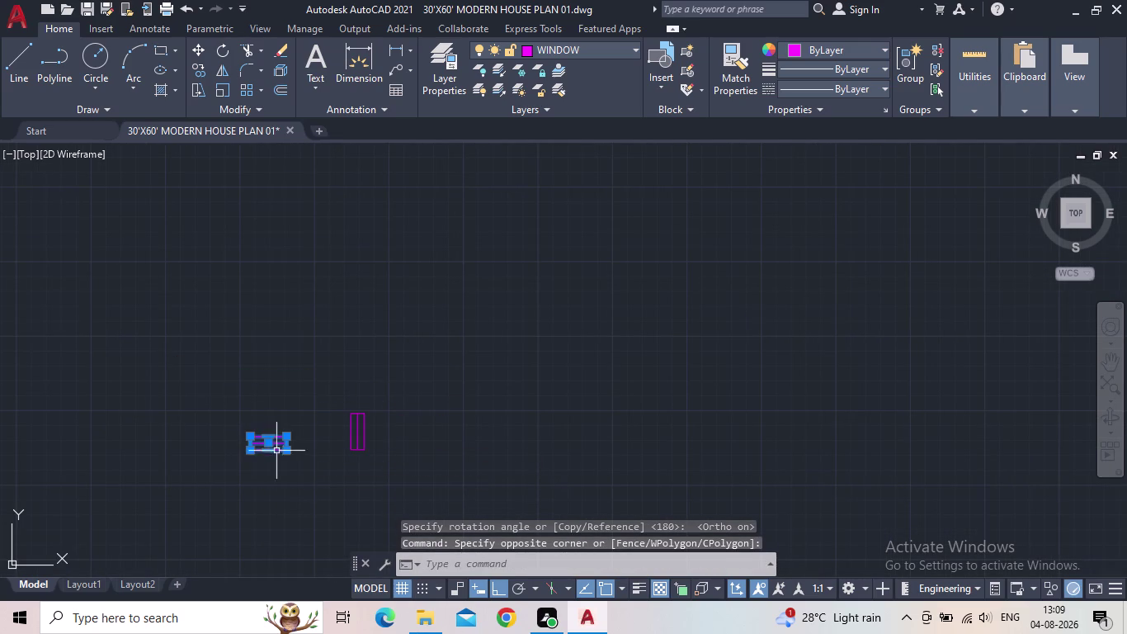
key(c)
key(o)
key(Return)
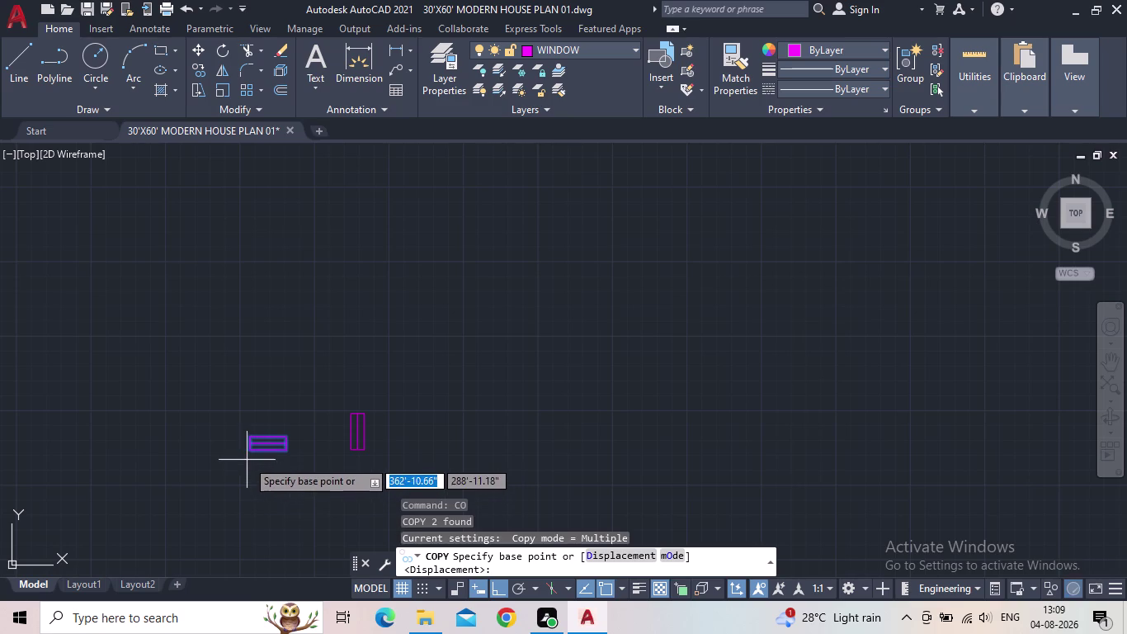
Copy the horizontal window from its corner, with Ortho off, onto the courtyard top wall.
click(247, 455)
middle_drag(175, 466, 321, 432)
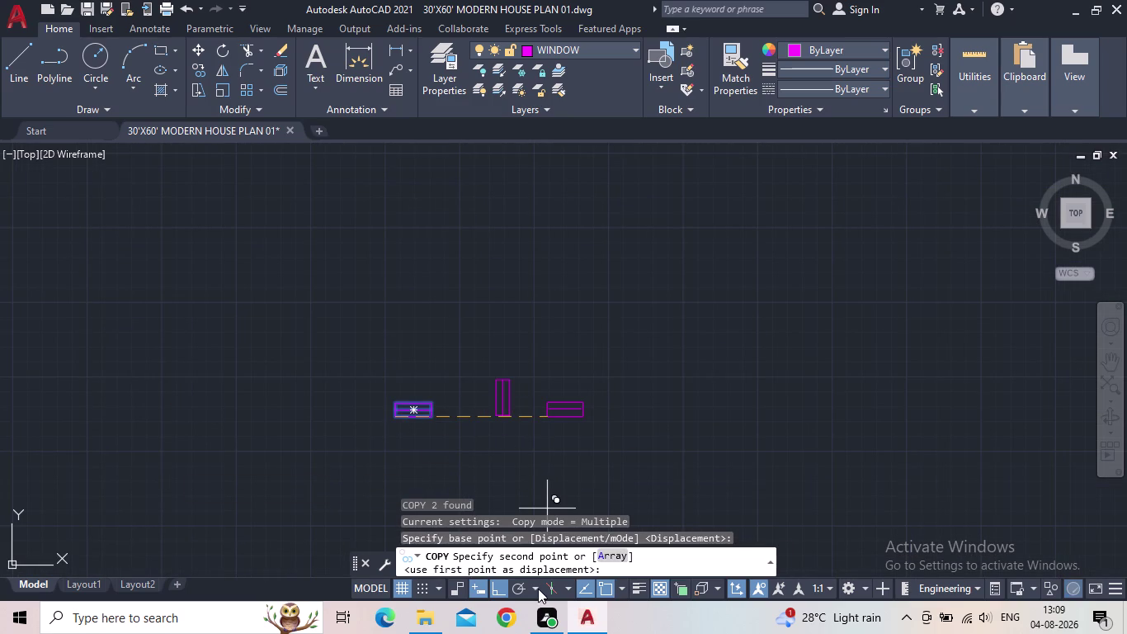
click(491, 590)
middle_drag(366, 479, 397, 464)
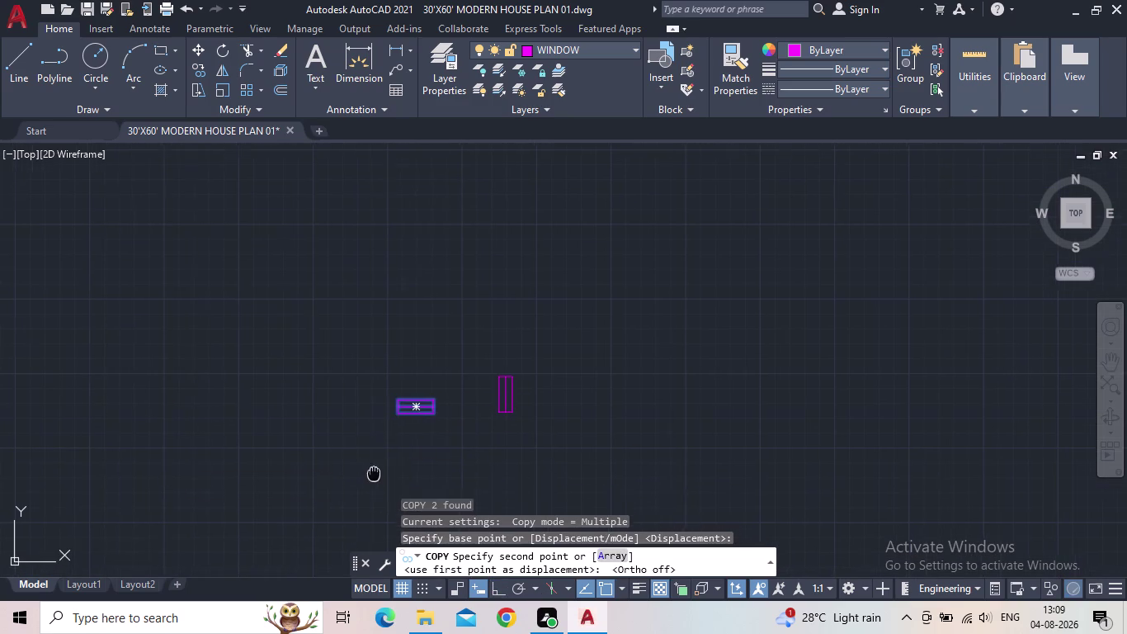
middle_drag(397, 464, 429, 453)
scroll(down, 3)
scroll(up, 3)
middle_drag(515, 476, 367, 447)
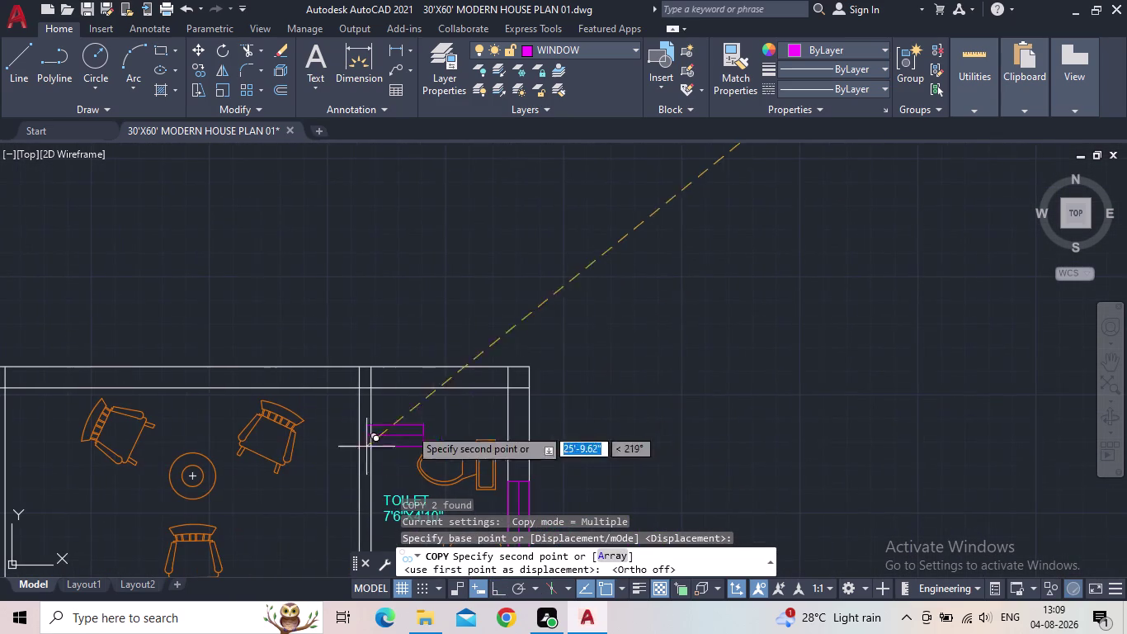
scroll(up, 3)
click(414, 400)
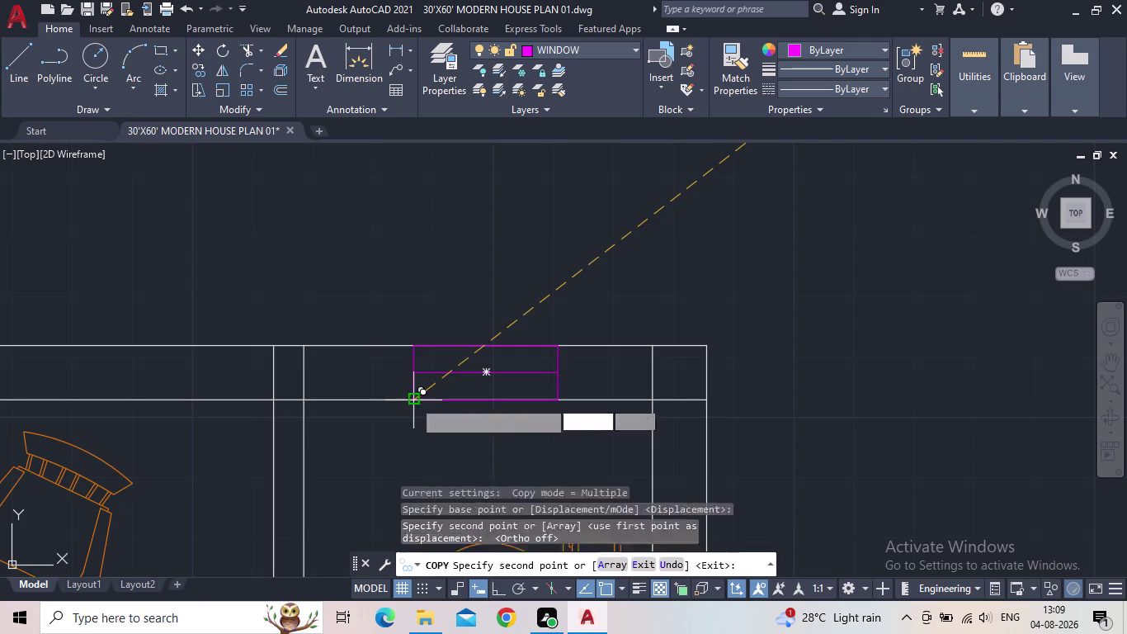
Place another horizontal window copy on the small toilet's top wall.
middle_drag(300, 405, 552, 415)
scroll(down, 3)
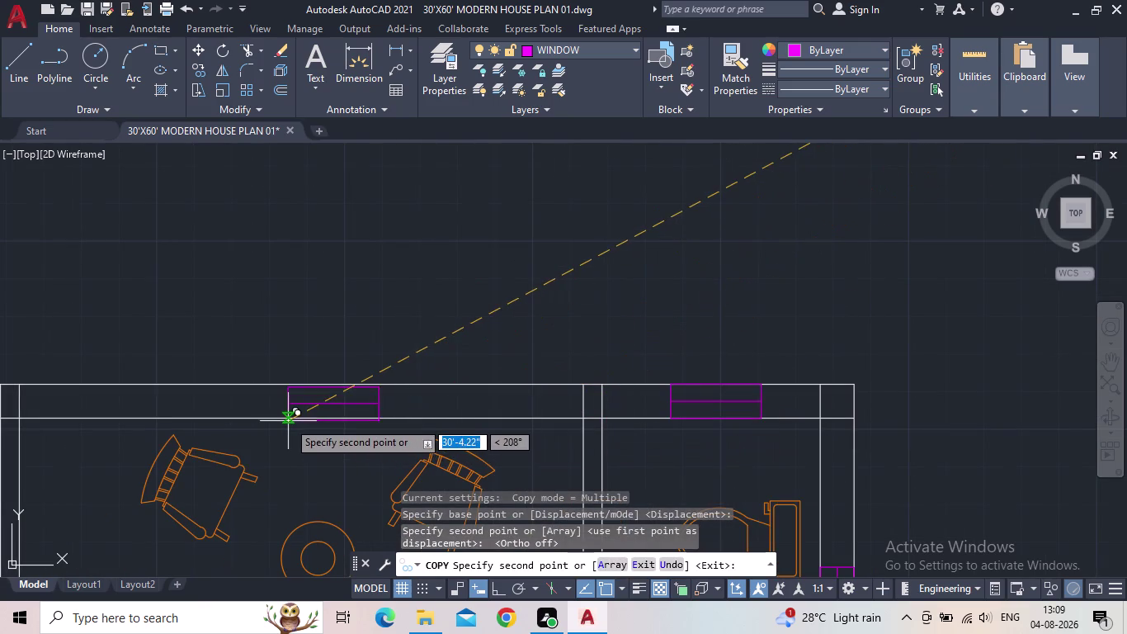
click(288, 419)
middle_drag(350, 473, 449, 417)
scroll(down, 3)
middle_drag(521, 457, 546, 418)
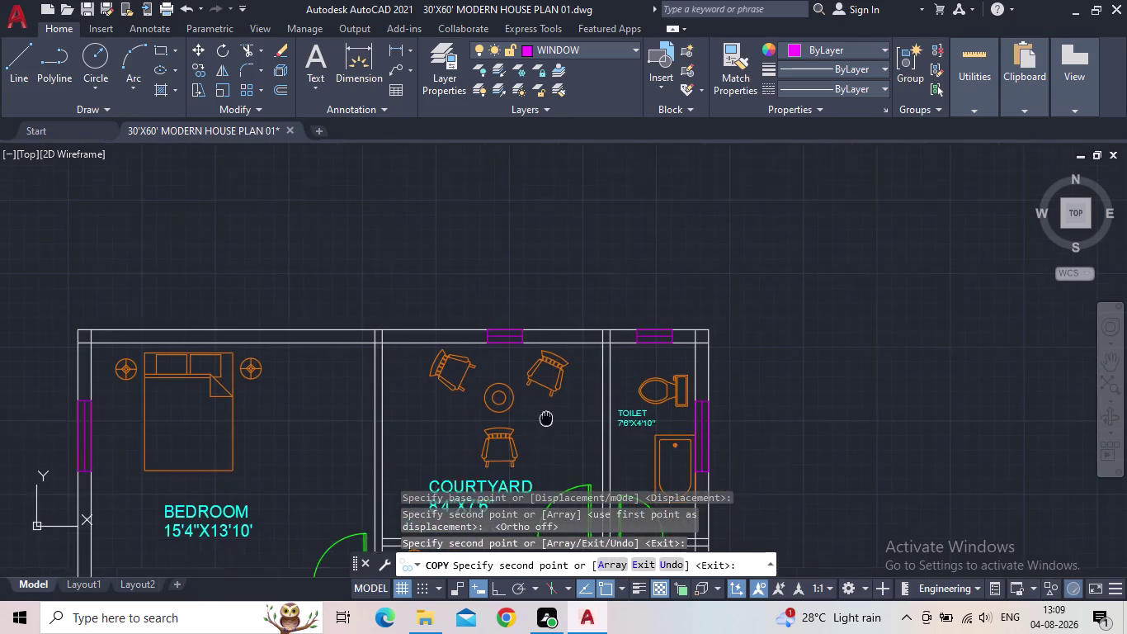
middle_drag(546, 418, 563, 410)
middle_drag(306, 366, 367, 286)
scroll(down, 3)
Review the whole plan, end the copy, and select the spare vertical window.
scroll(up, 3)
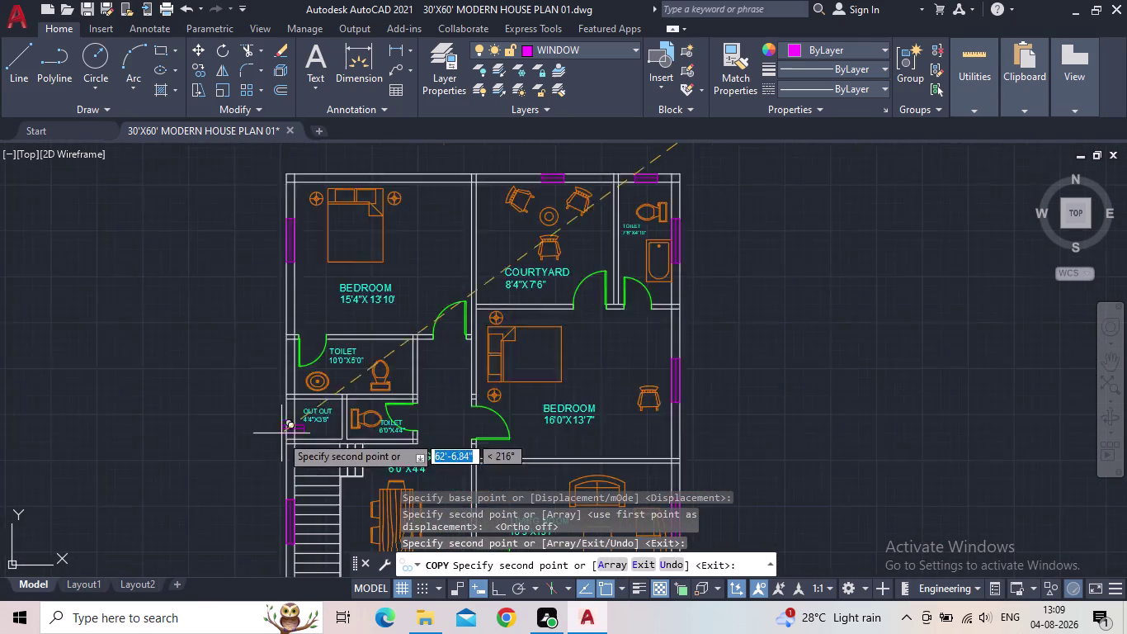
scroll(up, 3)
scroll(down, 3)
middle_drag(238, 431, 101, 339)
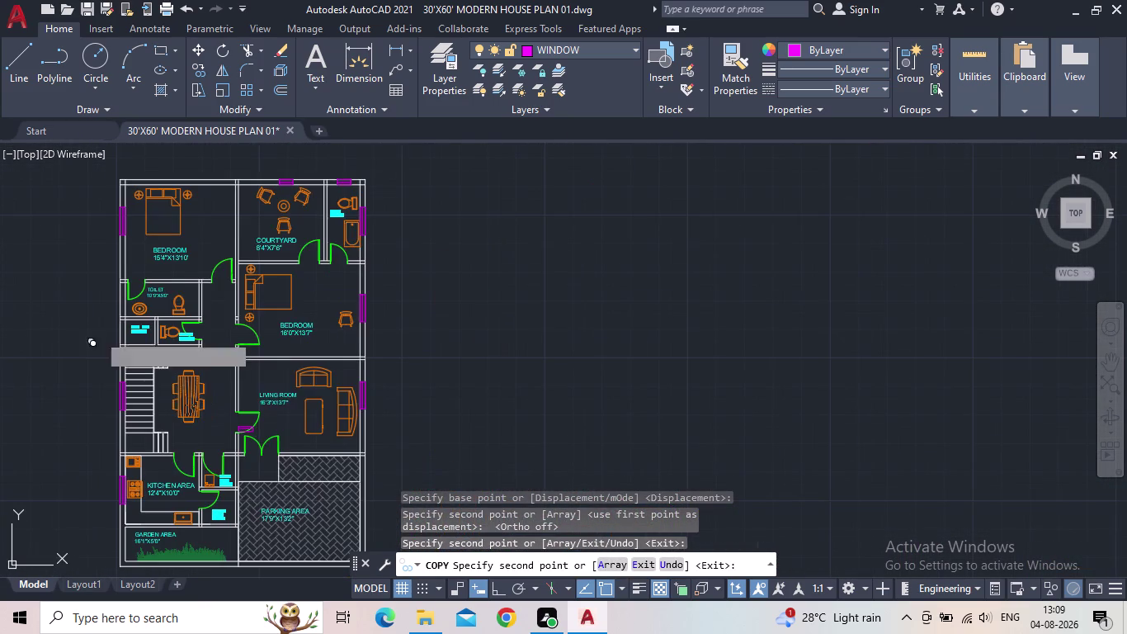
scroll(up, 3)
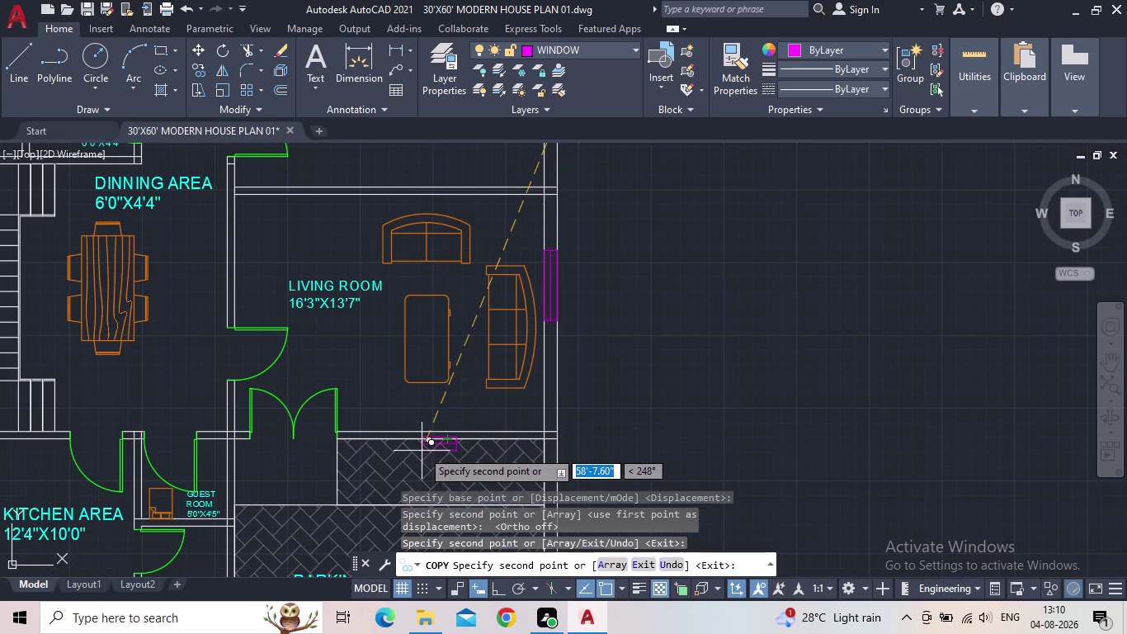
scroll(up, 3)
scroll(down, 3)
scroll(down, 3)
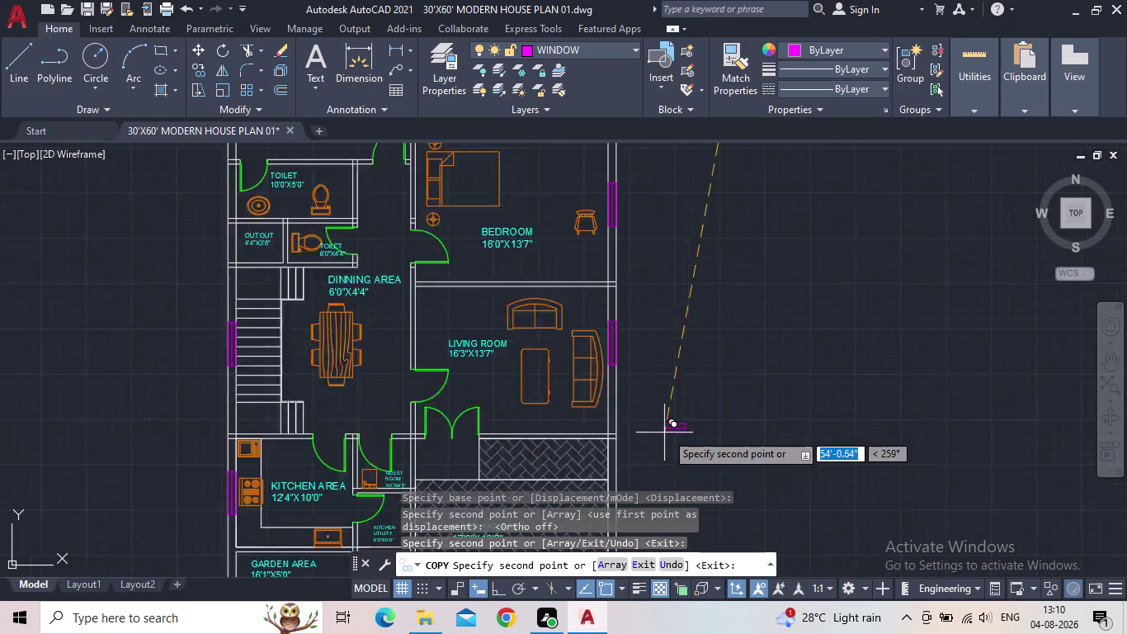
middle_drag(675, 433, 549, 550)
scroll(down, 3)
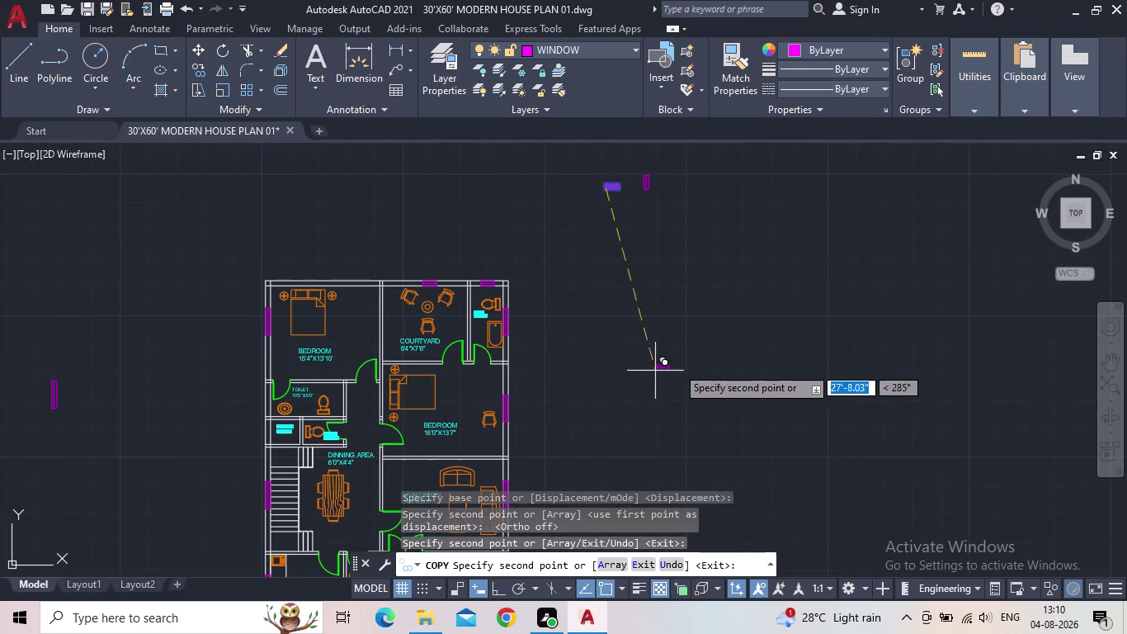
key(Escape)
drag(672, 194, 657, 194)
click(633, 163)
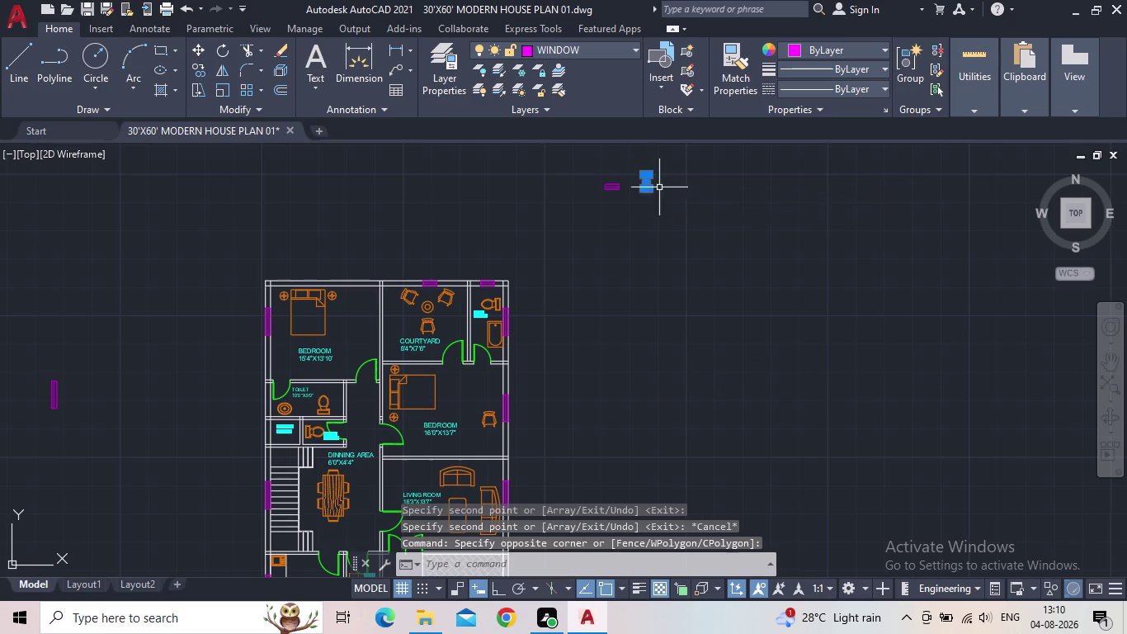
Copy the vertical window from its corner onto the out-out room's left wall.
key(c)
key(o)
key(Return)
scroll(up, 3)
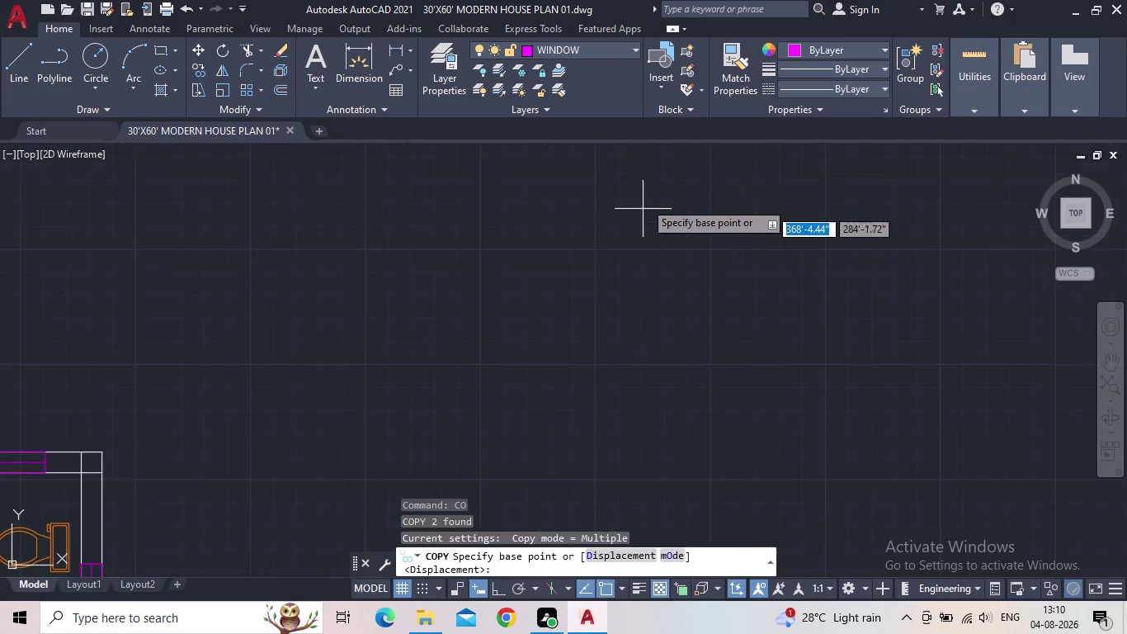
middle_drag(630, 220, 637, 368)
drag(660, 224, 656, 227)
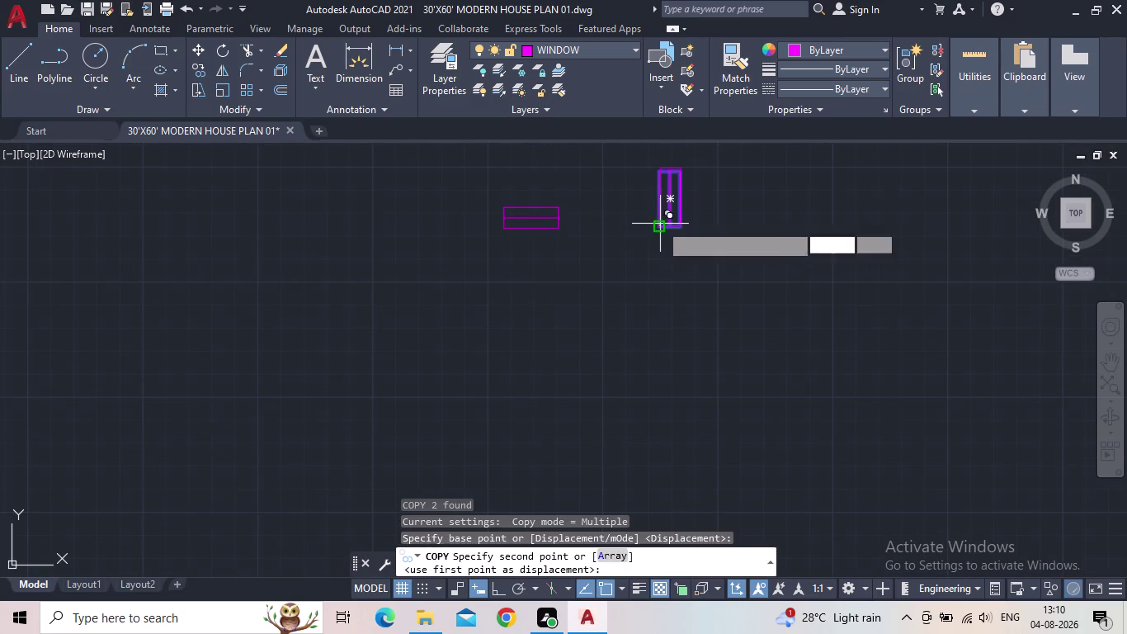
drag(655, 227, 647, 232)
scroll(down, 3)
middle_drag(561, 413, 647, 325)
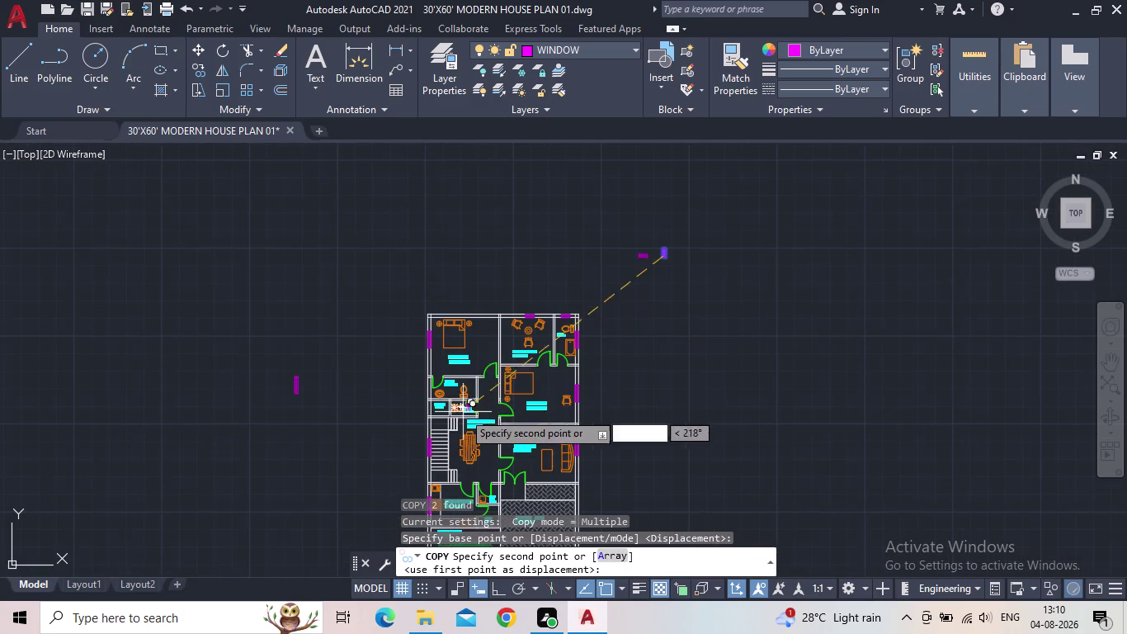
scroll(up, 3)
scroll(up, 3)
scroll(up, 3)
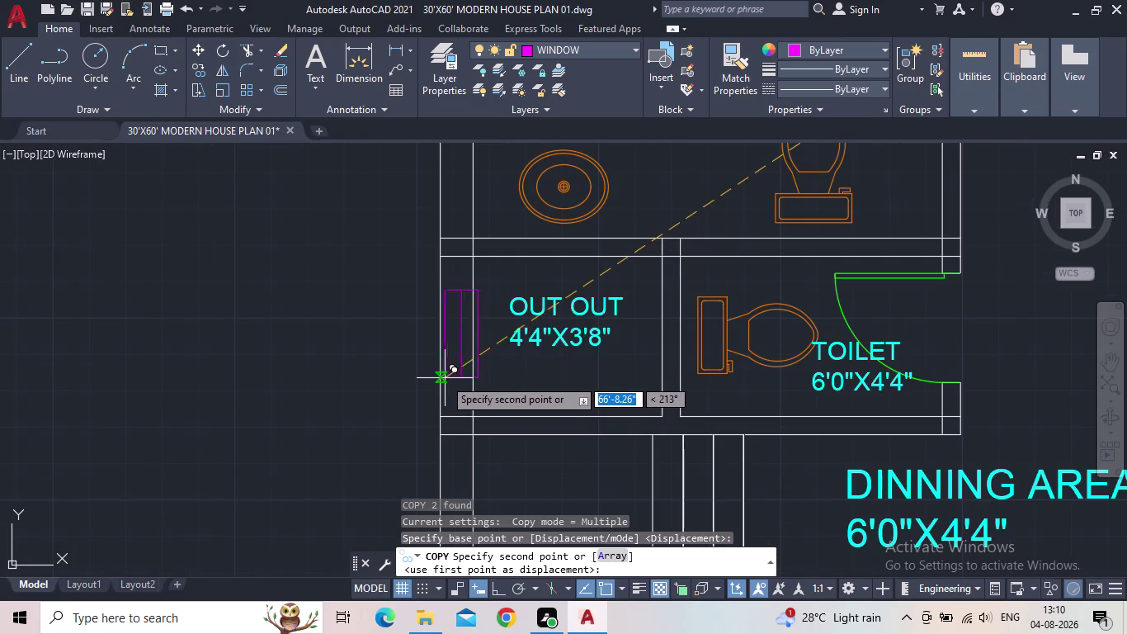
click(438, 379)
Add a vertical window copy on the 10'0"X5'0" toilet's left wall and end copying.
middle_drag(509, 371, 544, 515)
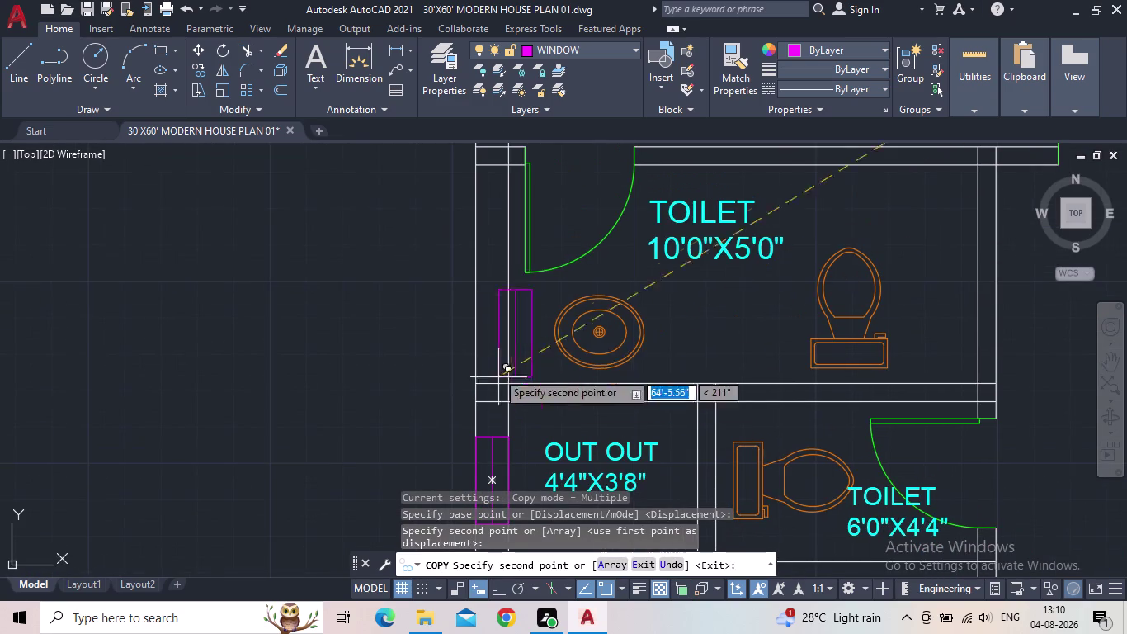
click(477, 331)
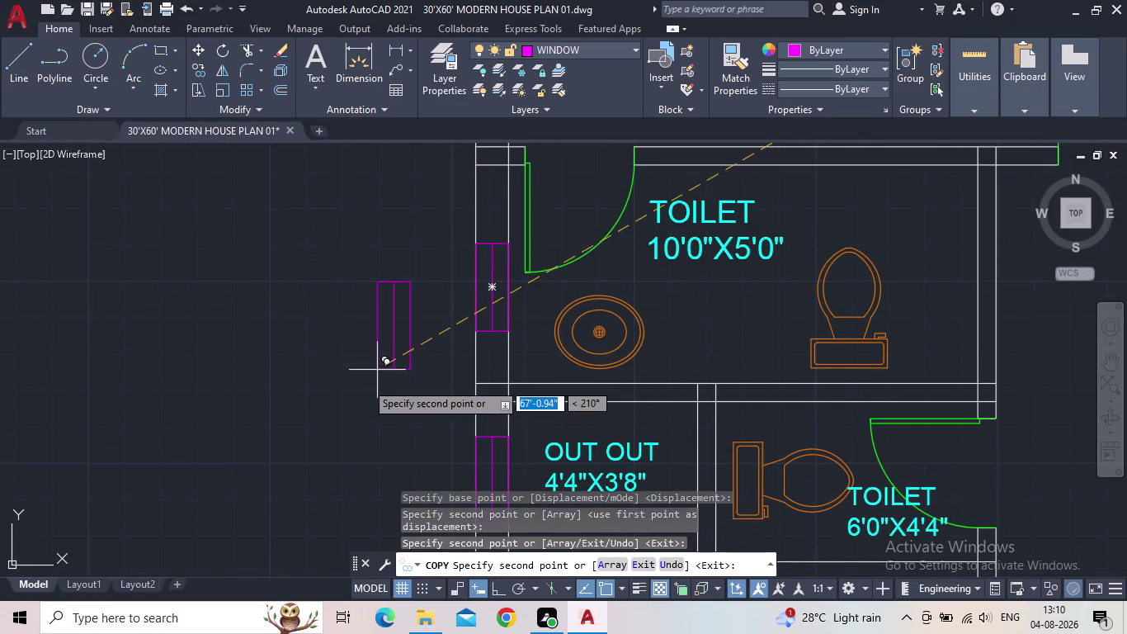
scroll(down, 3)
middle_drag(334, 387, 446, 367)
scroll(down, 3)
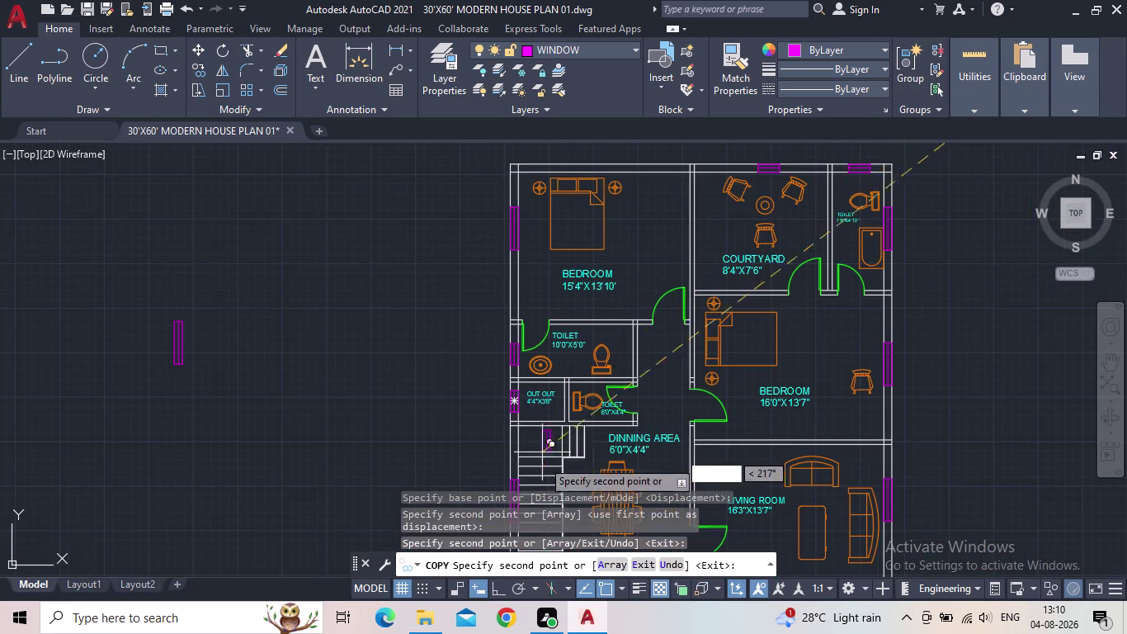
middle_drag(544, 475, 584, 425)
middle_drag(503, 447, 444, 320)
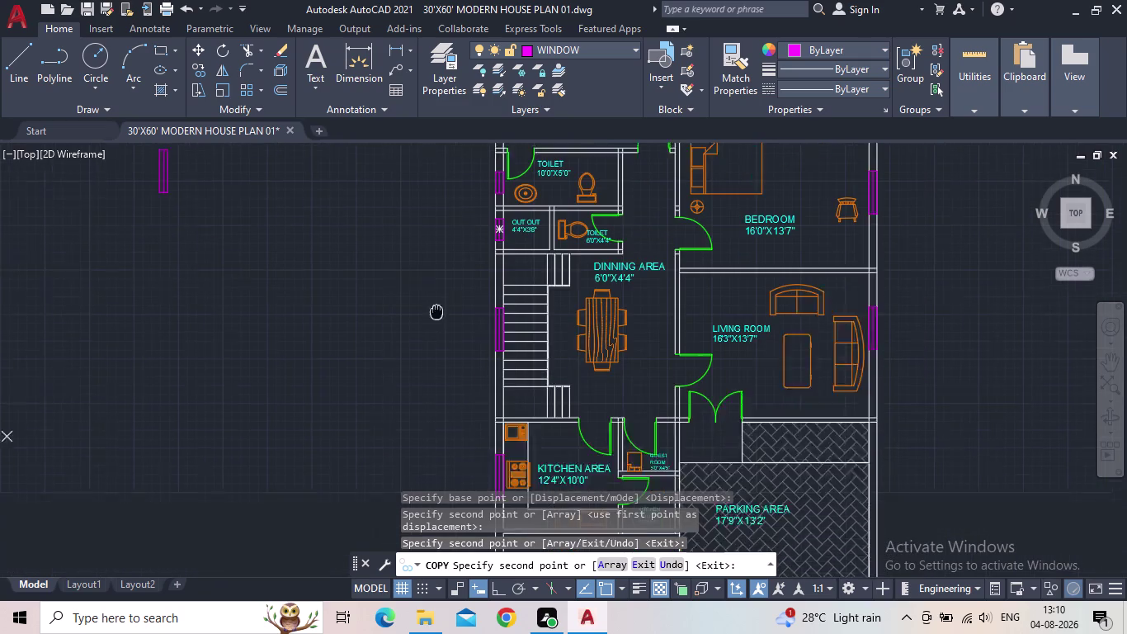
middle_drag(444, 320, 432, 305)
middle_drag(445, 366, 436, 315)
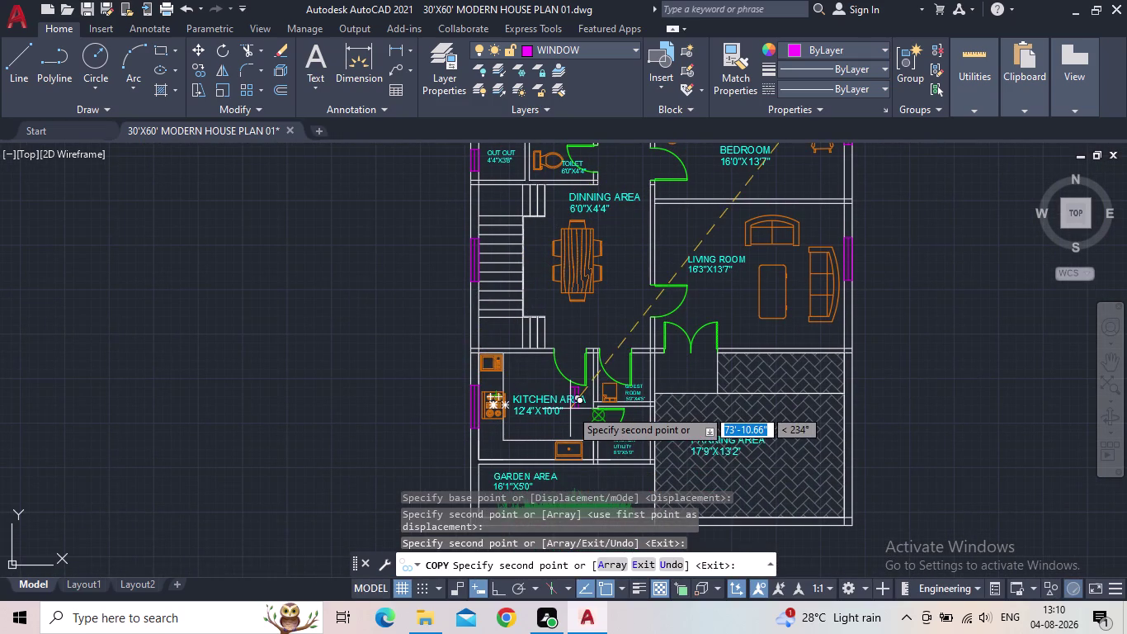
middle_drag(550, 446, 556, 378)
key(Escape)
middle_drag(259, 301, 325, 561)
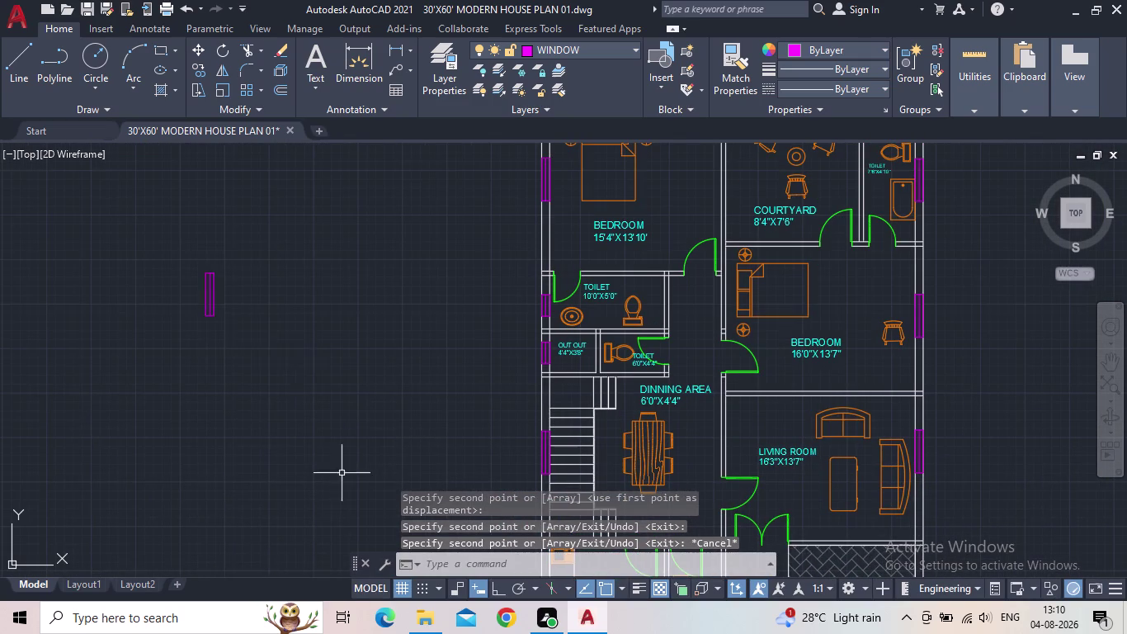
Rotate the spare vertical window to horizontal with Ortho on.
drag(282, 347, 179, 296)
drag(111, 244, 118, 253)
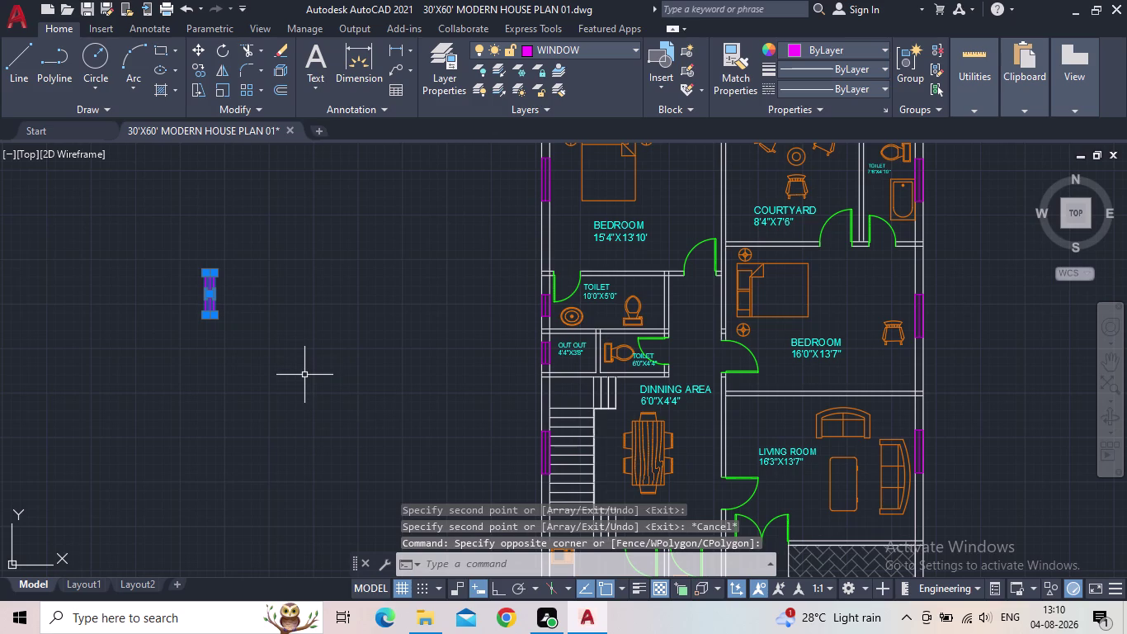
middle_drag(293, 401, 187, 459)
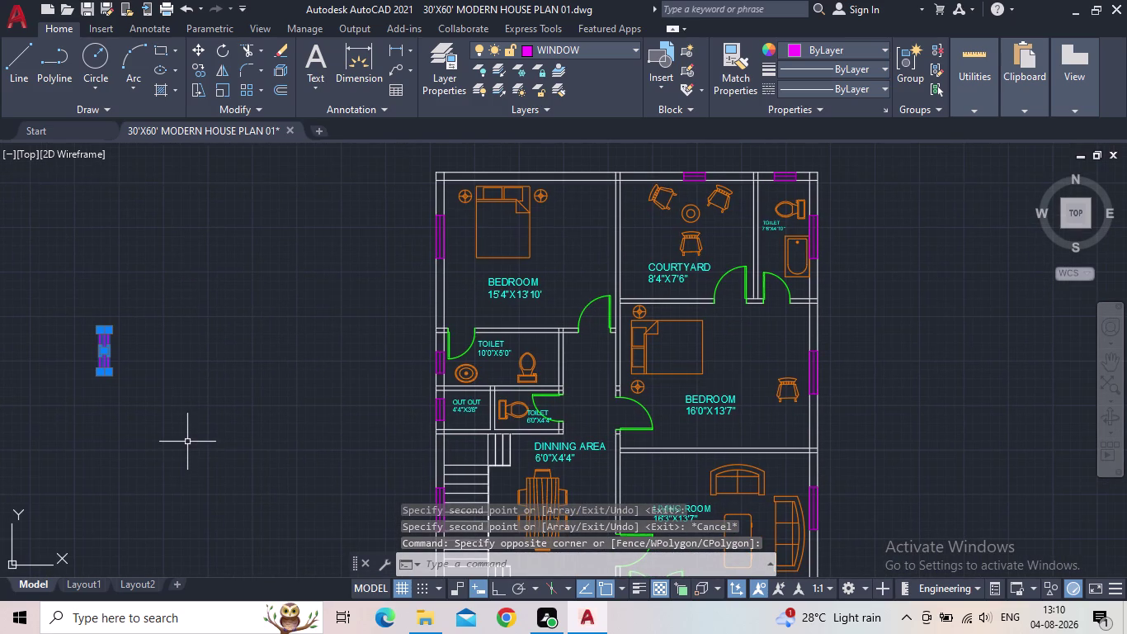
key(r)
key(o)
key(Return)
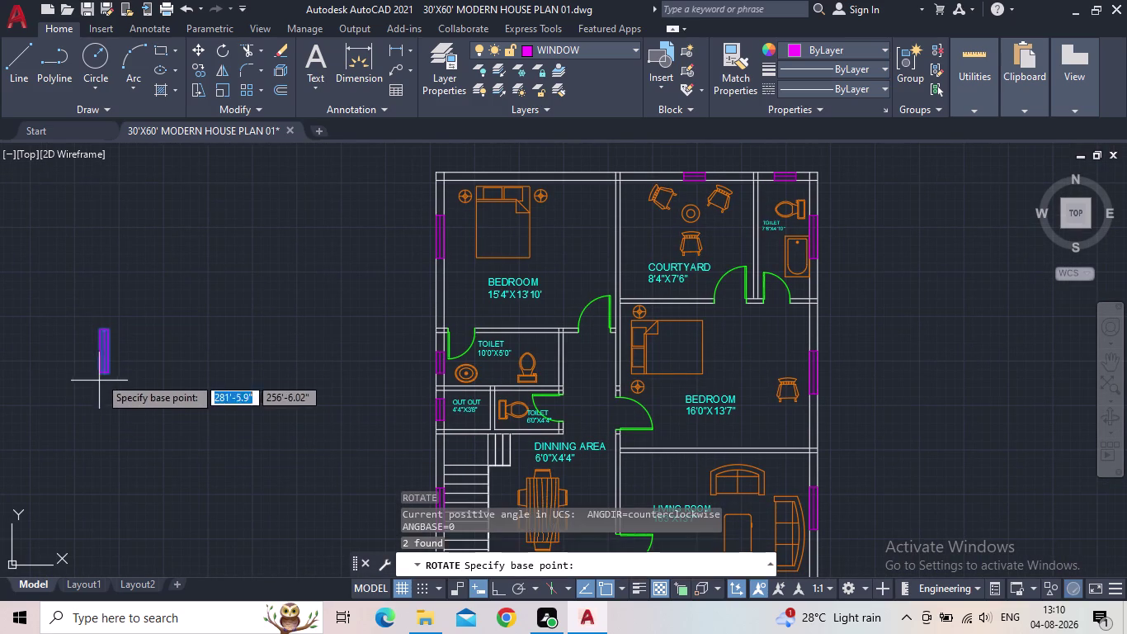
click(96, 370)
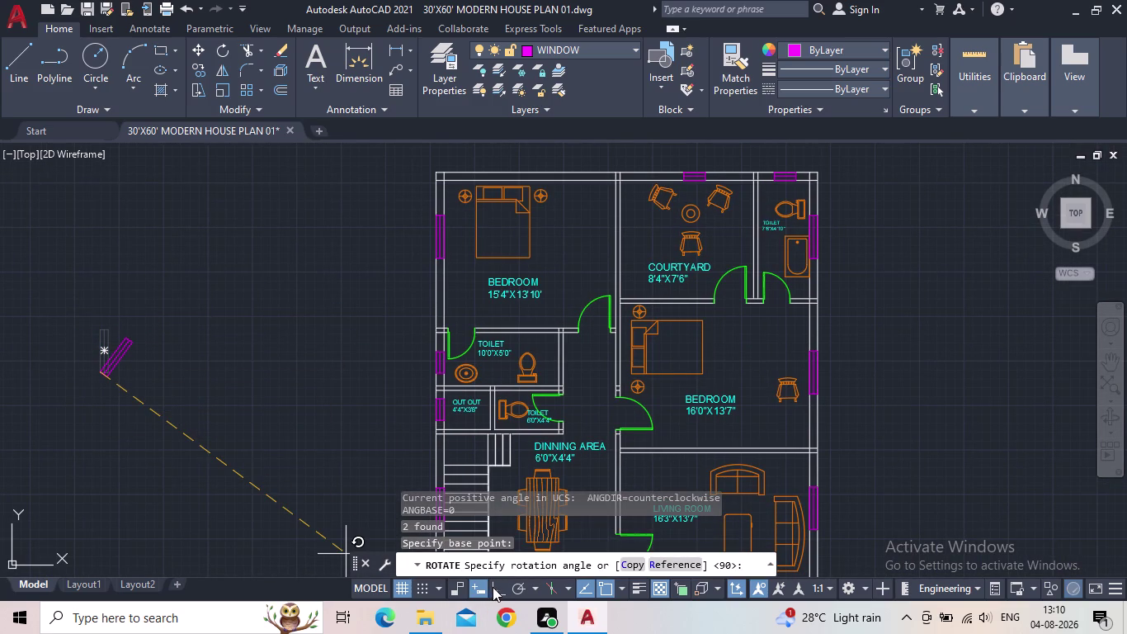
click(493, 586)
drag(141, 247, 145, 254)
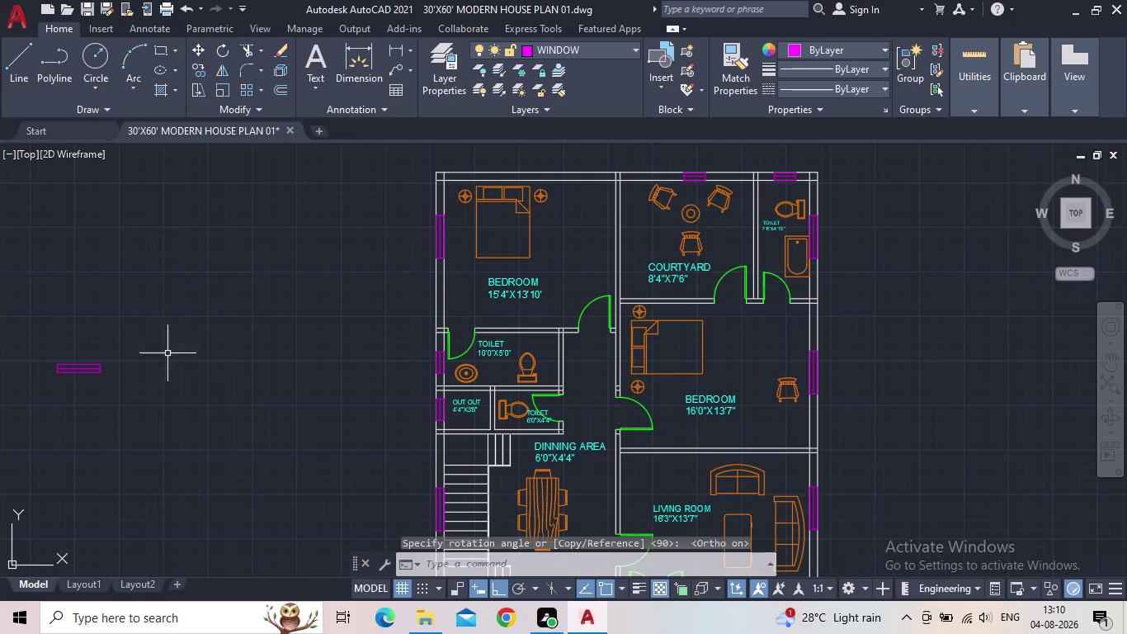
Select the horizontal window piece and copy it from a base point.
drag(174, 396, 94, 361)
click(28, 342)
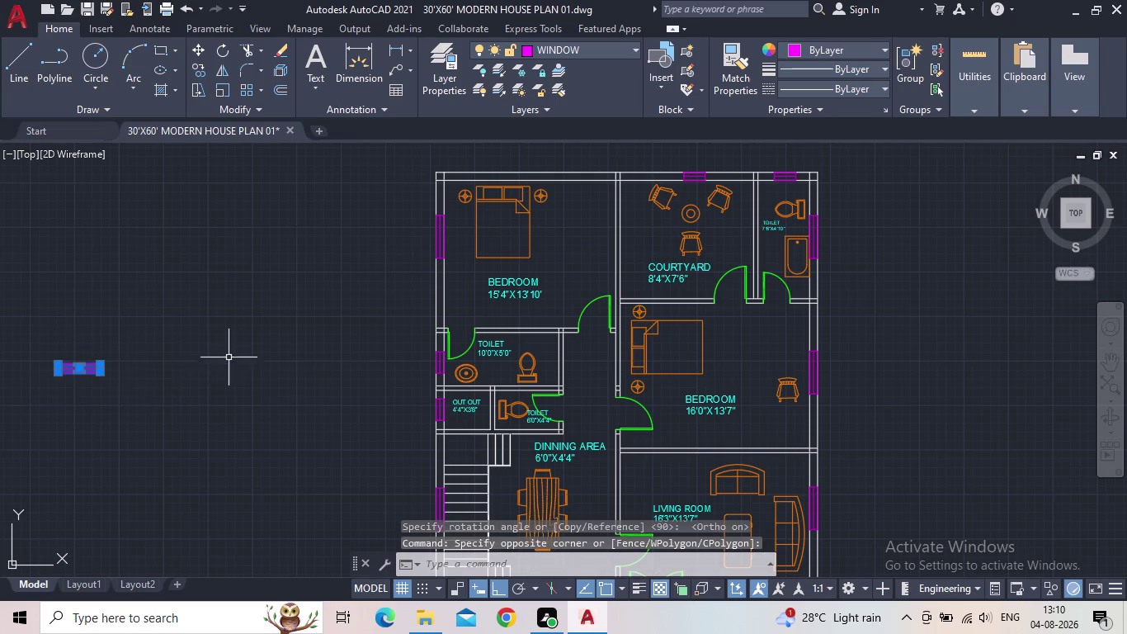
key(c)
key(o)
key(Return)
scroll(up, 3)
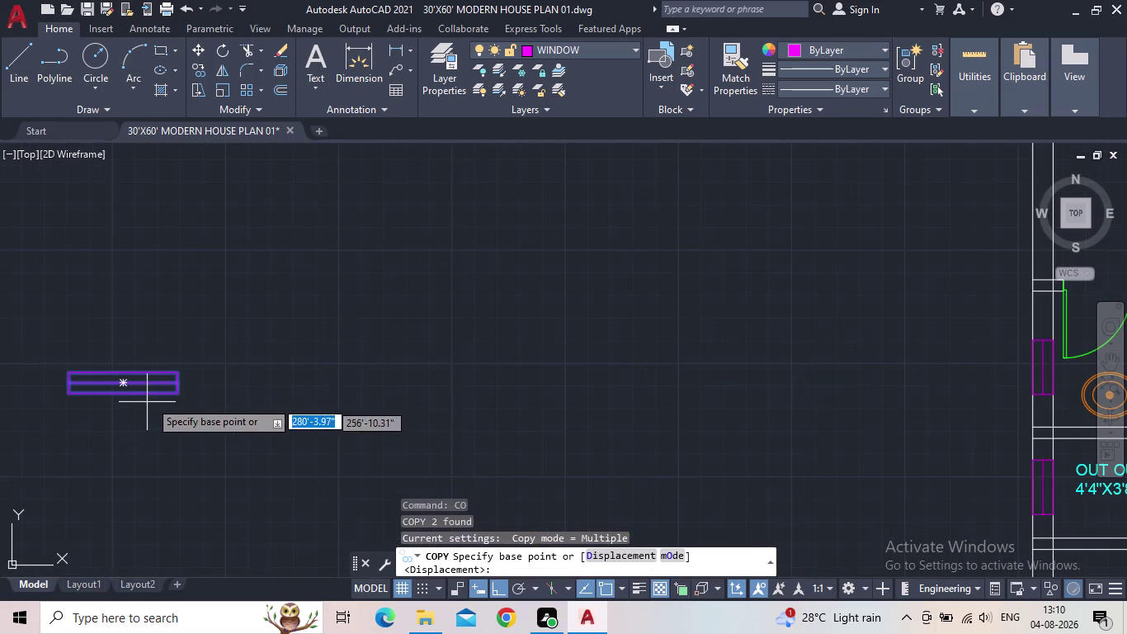
click(178, 396)
middle_drag(629, 484, 415, 441)
scroll(down, 3)
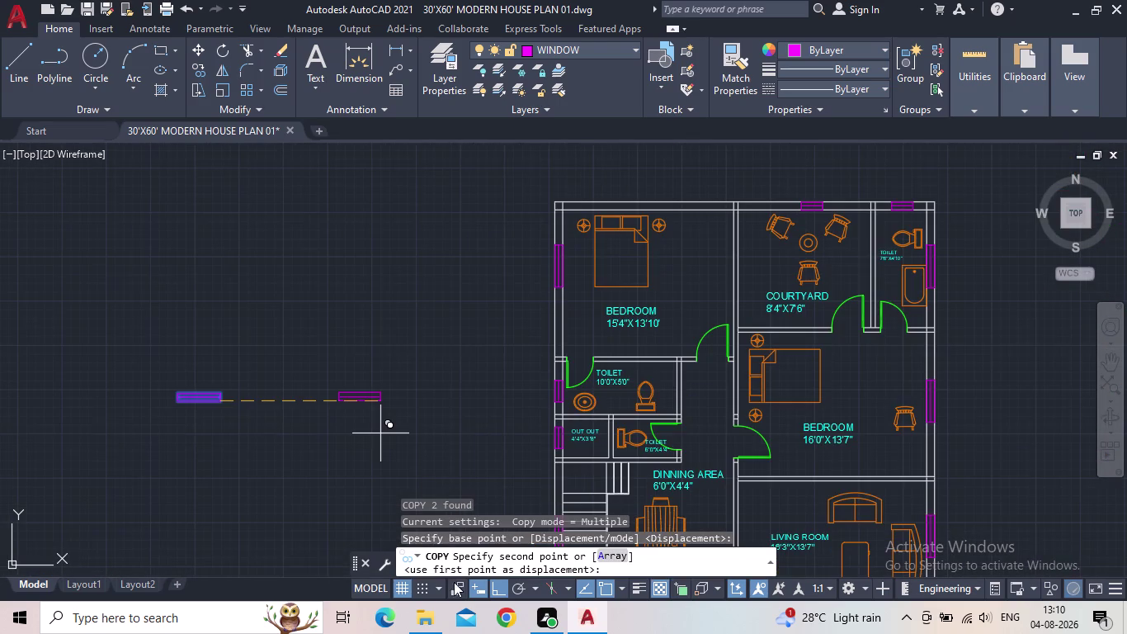
Turn Ortho off, pan toward the parking wall, then cancel the copy.
click(503, 586)
middle_drag(354, 390, 241, 279)
scroll(down, 3)
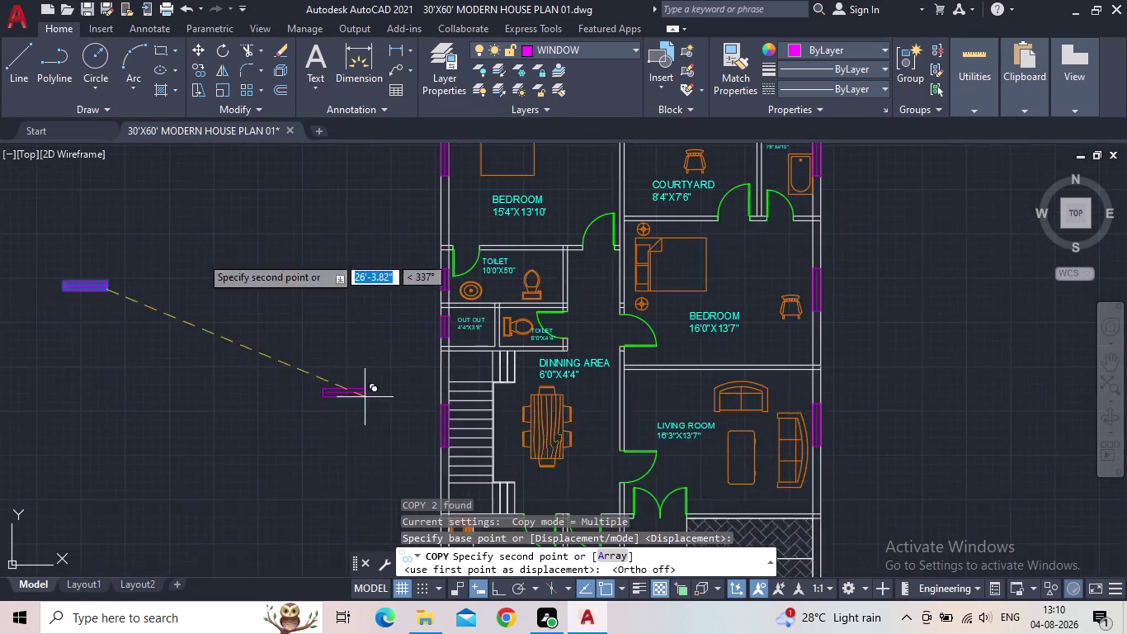
scroll(down, 3)
middle_drag(430, 418, 378, 313)
scroll(up, 3)
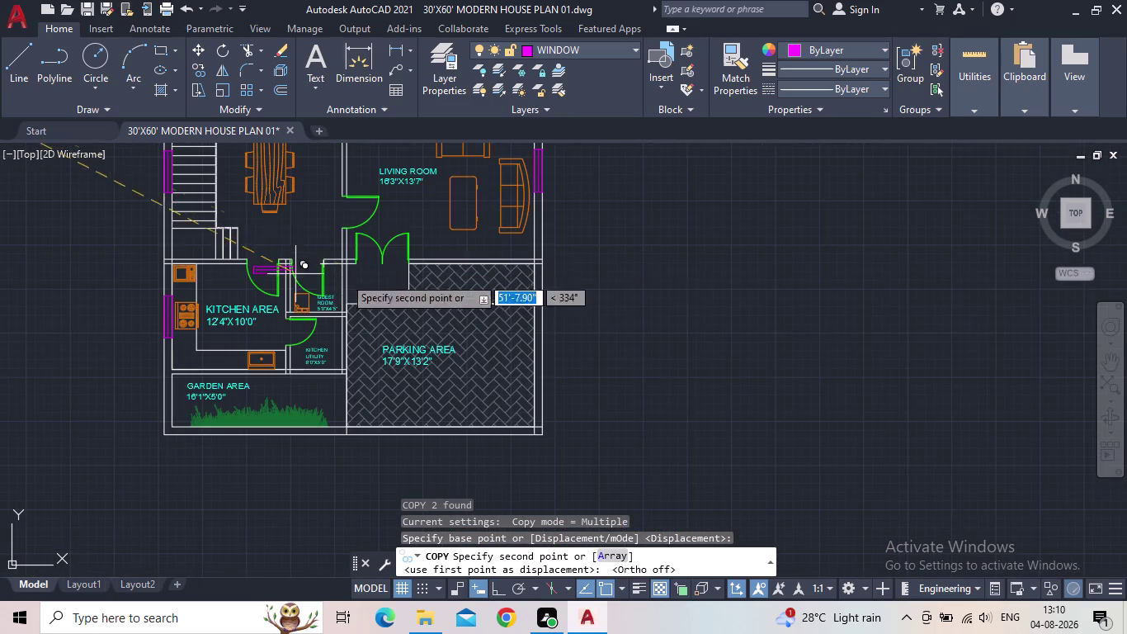
scroll(up, 3)
scroll(up, 3)
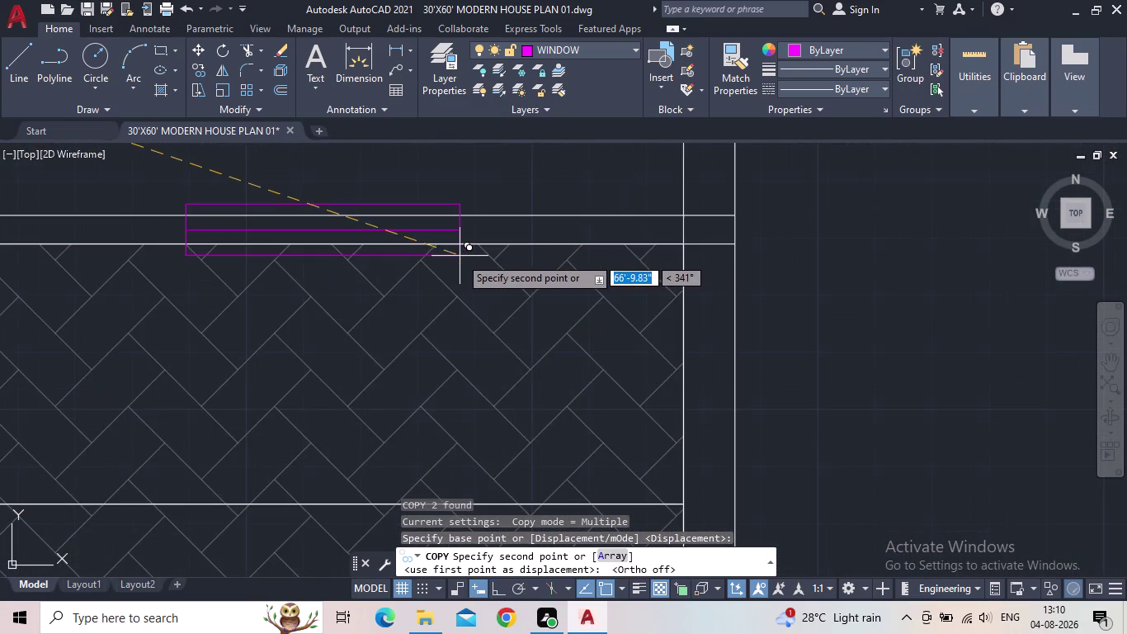
scroll(down, 3)
key(Escape)
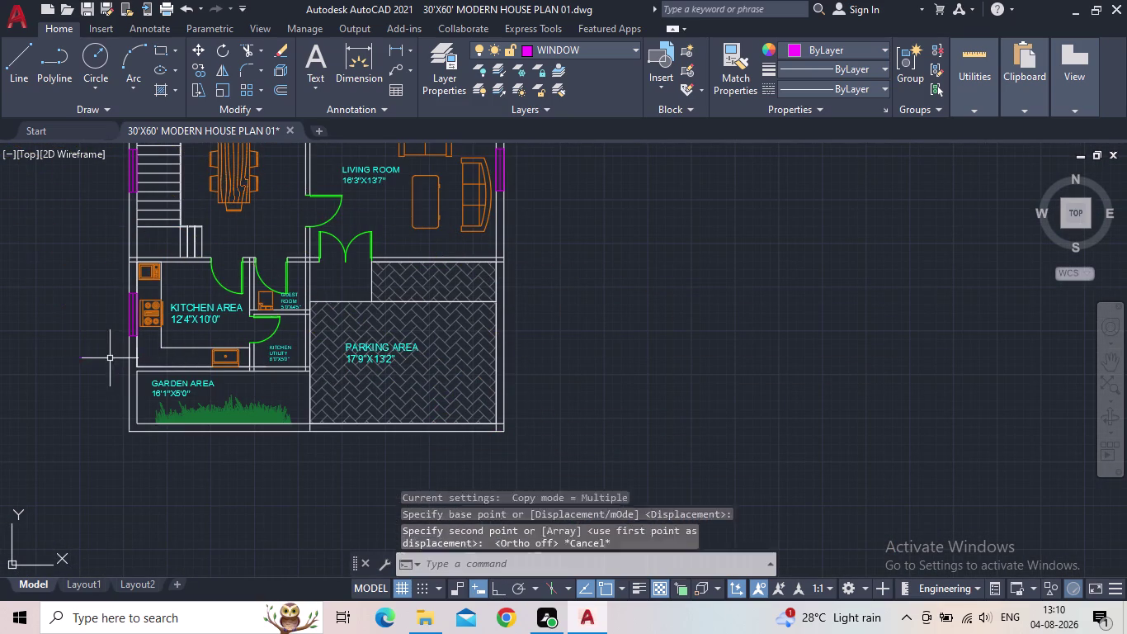
Draw a 5" by 4' rectangle in empty space using RECTANG's Dimensions option.
key(r)
key(e)
key(d)
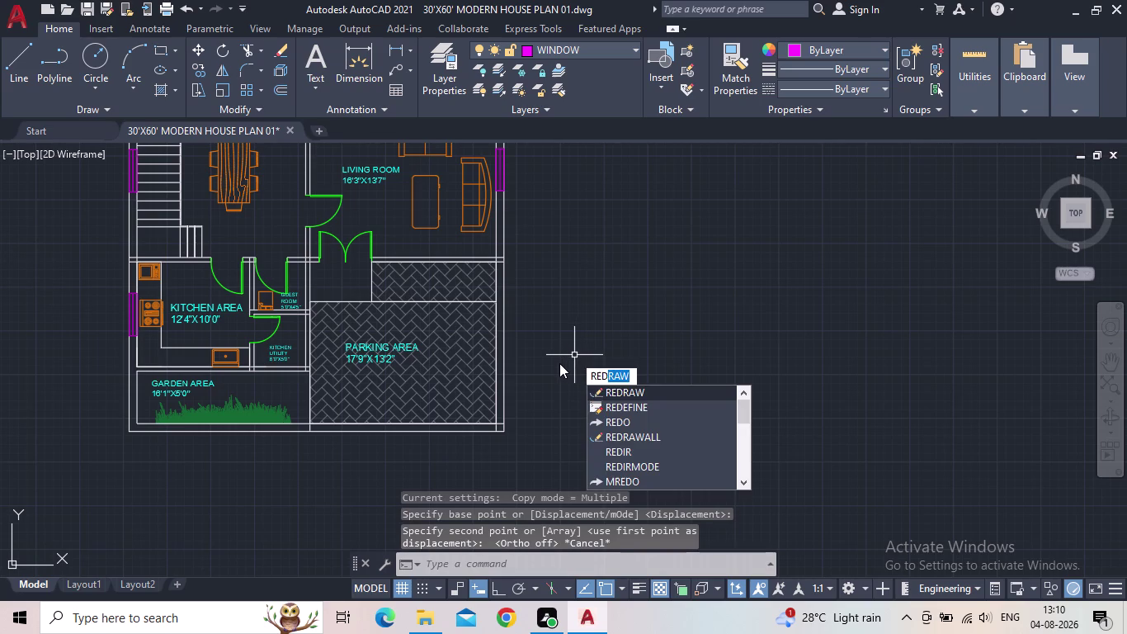
key(BackSpace)
key(BackSpace)
key(c)
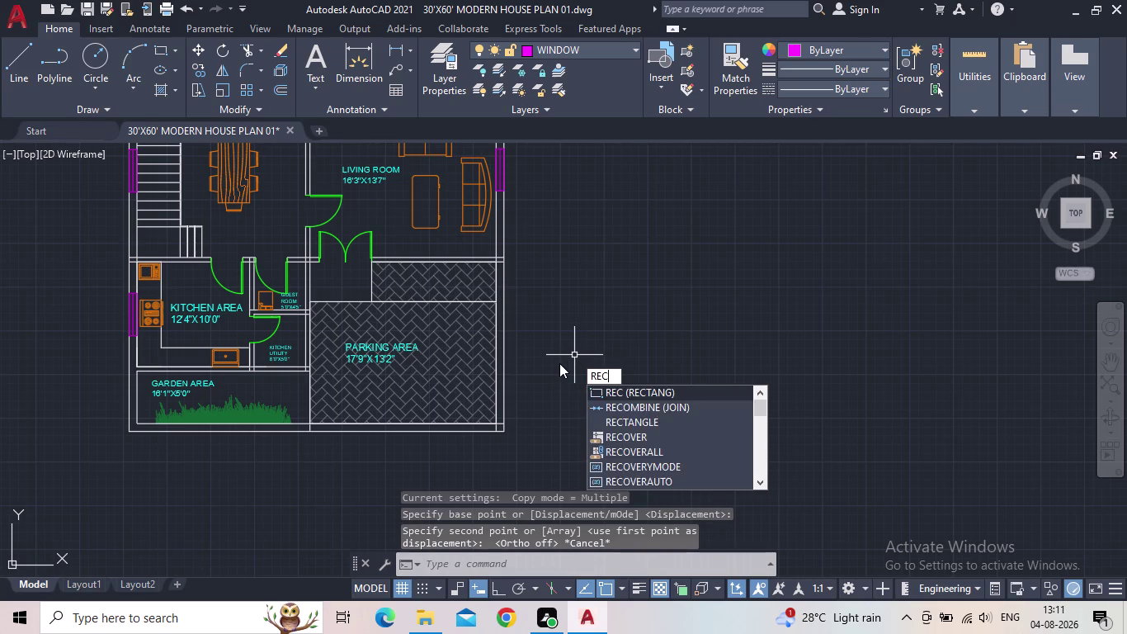
key(Return)
click(713, 274)
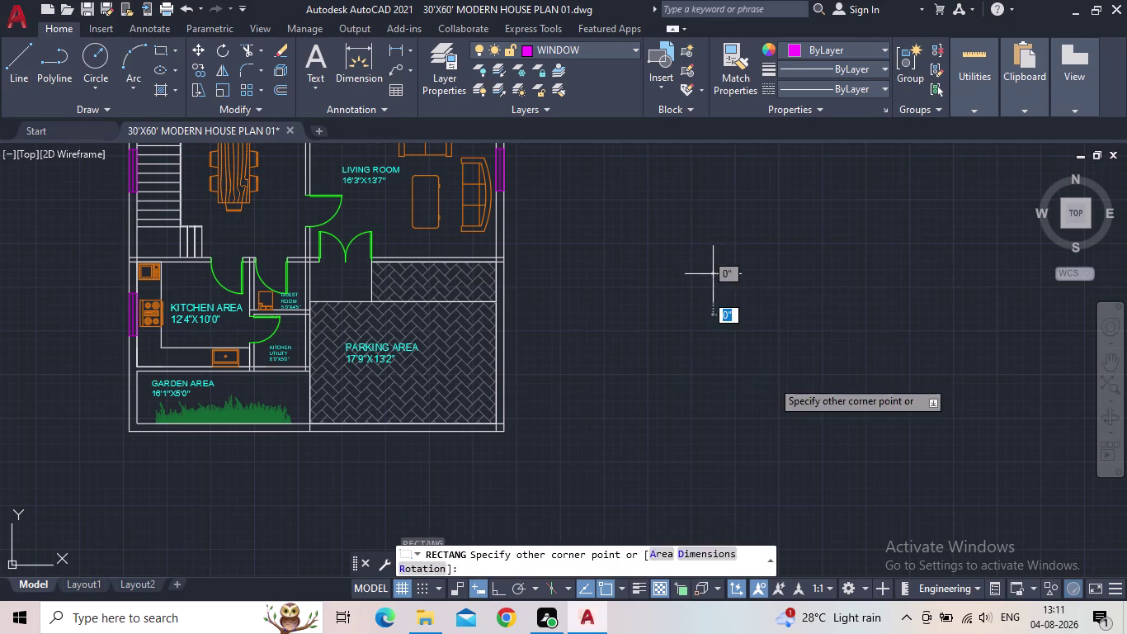
middle_drag(857, 428, 810, 432)
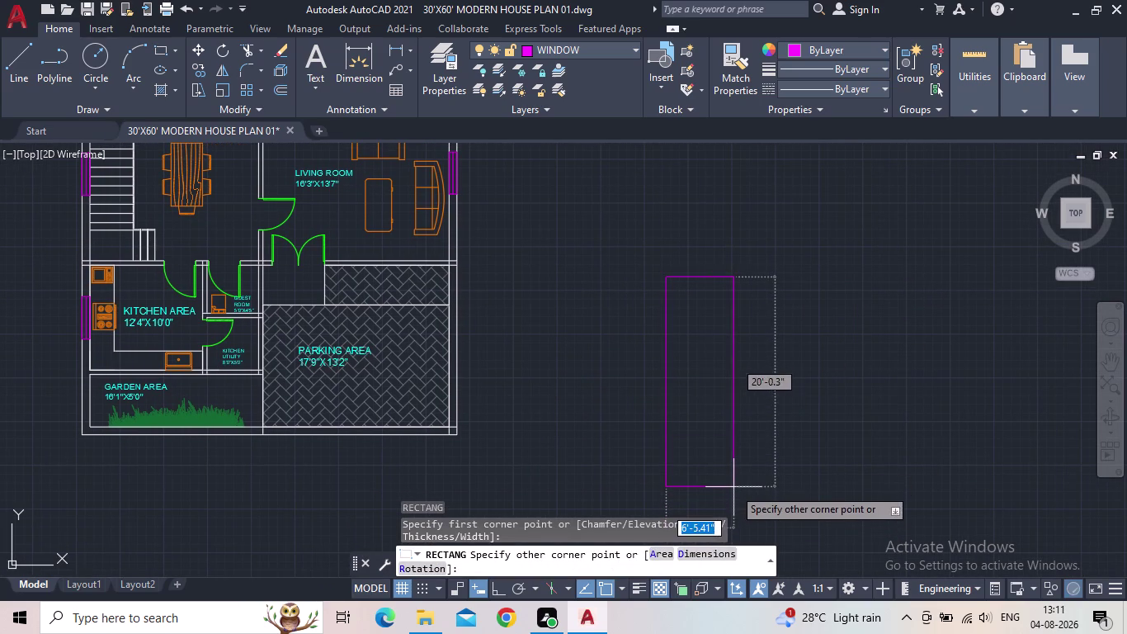
key(d)
key(Return)
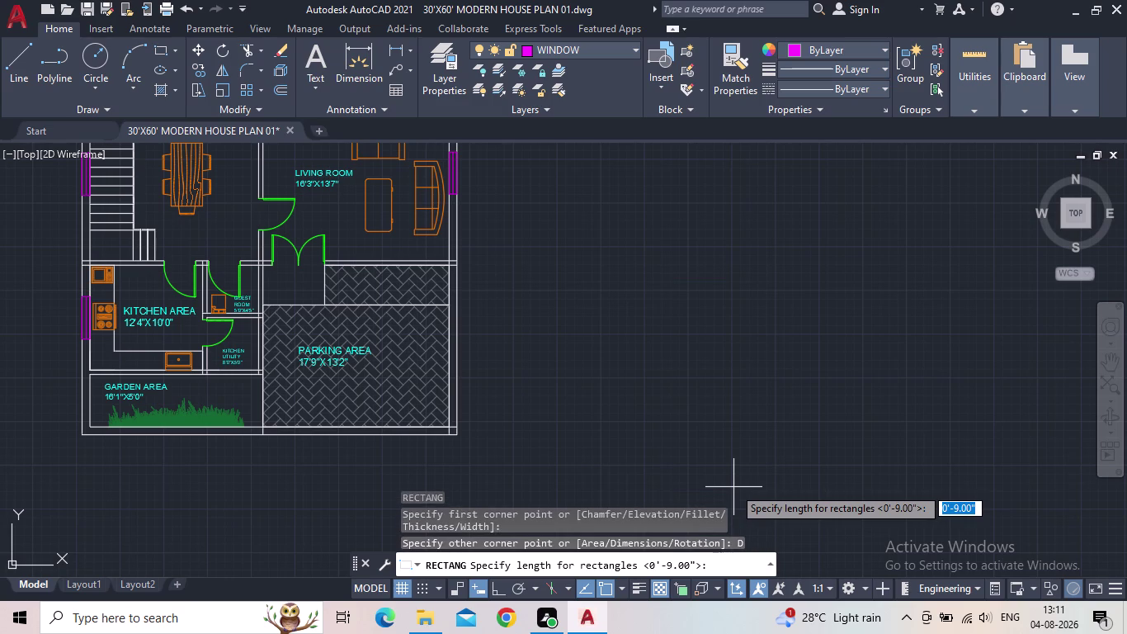
text(5")
key(Return)
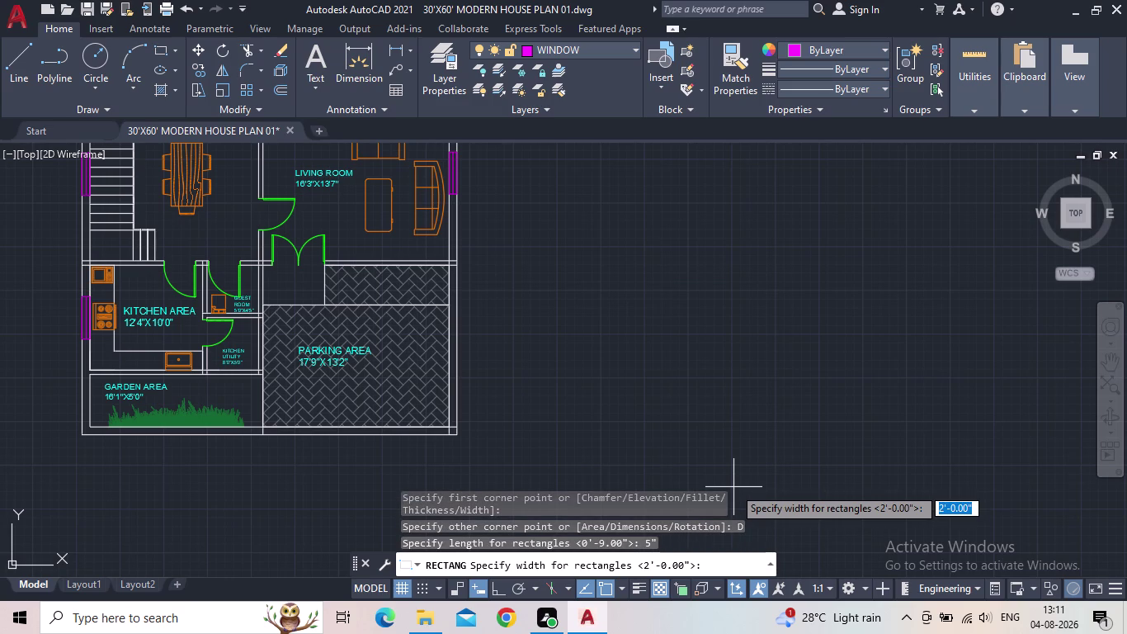
text(4')
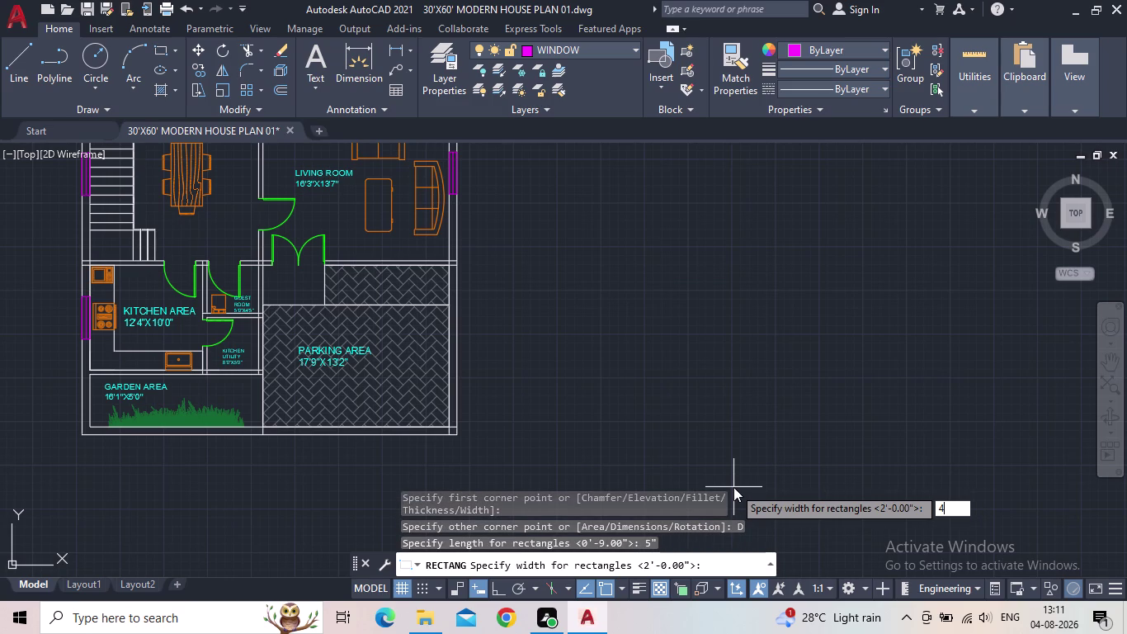
key(Return)
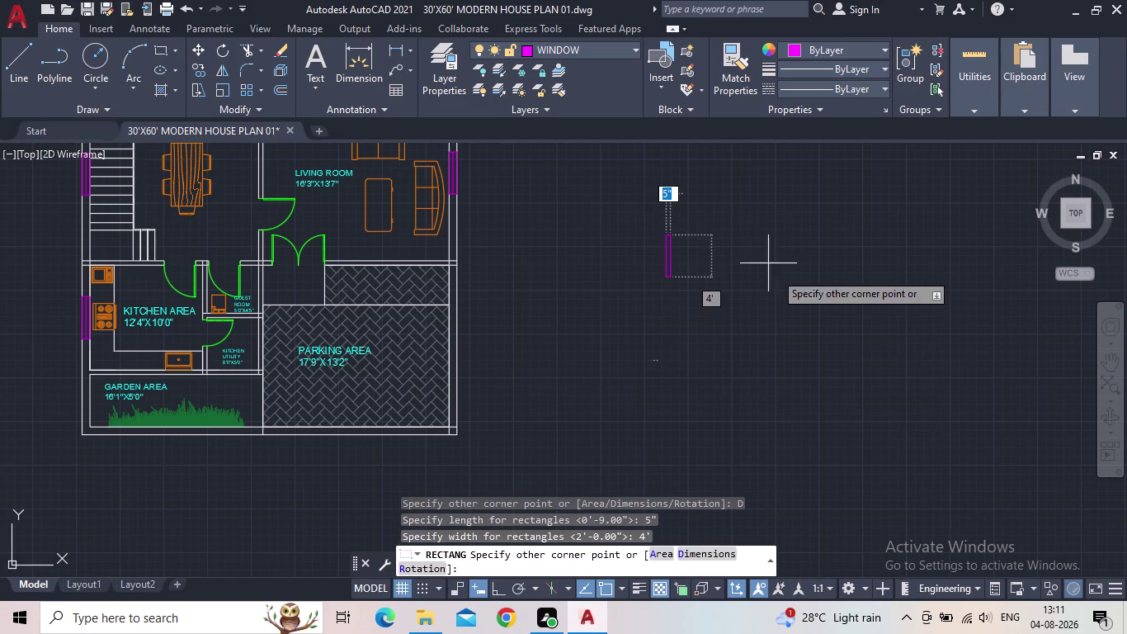
click(745, 296)
Draw a centre line joining the rectangle's top and bottom midpoints.
scroll(up, 3)
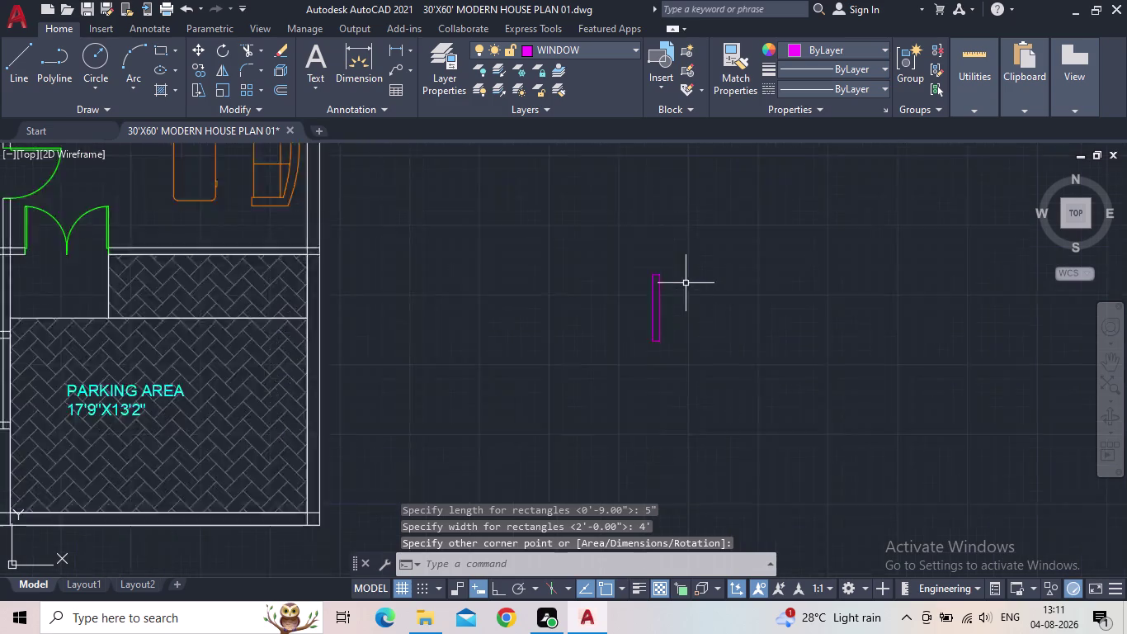
scroll(up, 3)
scroll(up, 3)
key(l)
key(space)
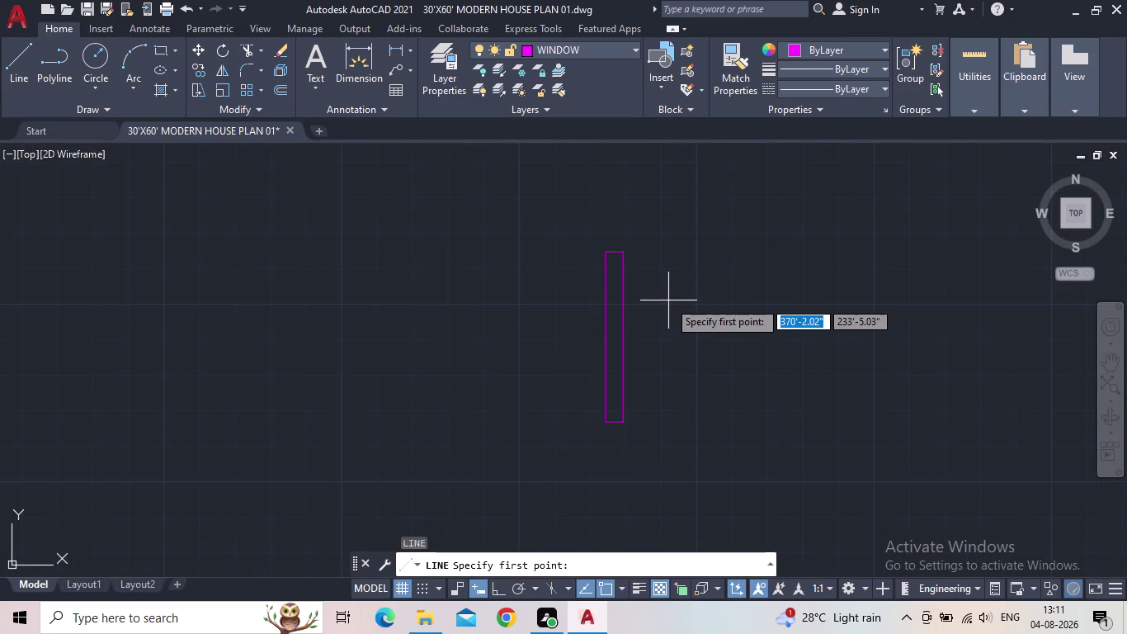
scroll(up, 3)
click(578, 226)
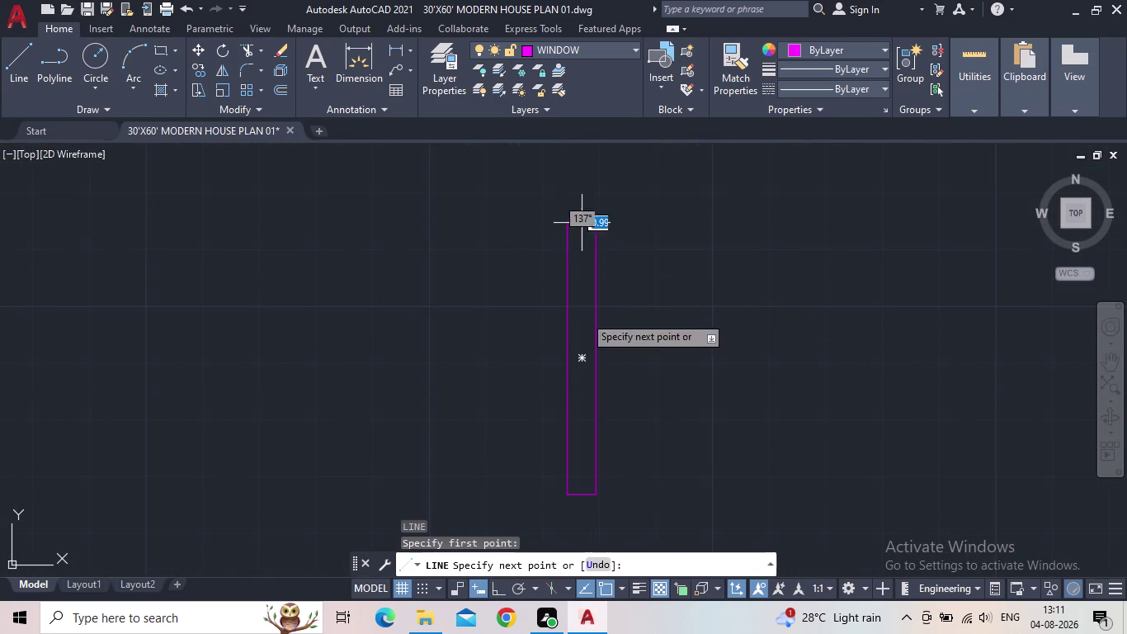
click(582, 490)
key(Escape)
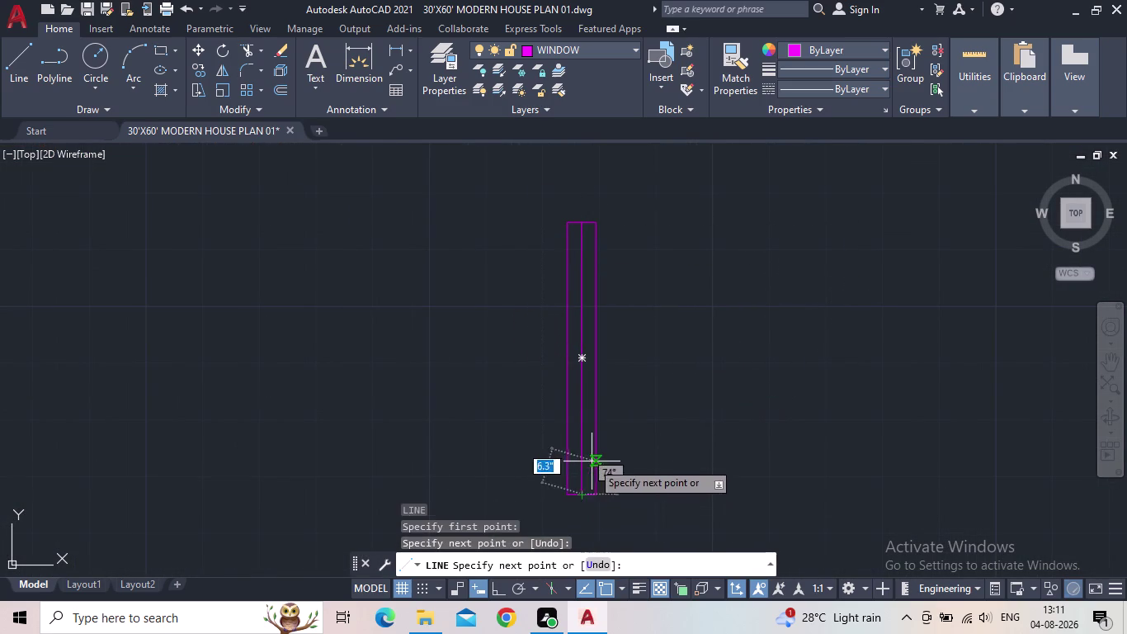
Select the rectangle and centre line and rotate them about a pivot with Ortho on.
drag(679, 524, 639, 508)
drag(424, 169, 424, 189)
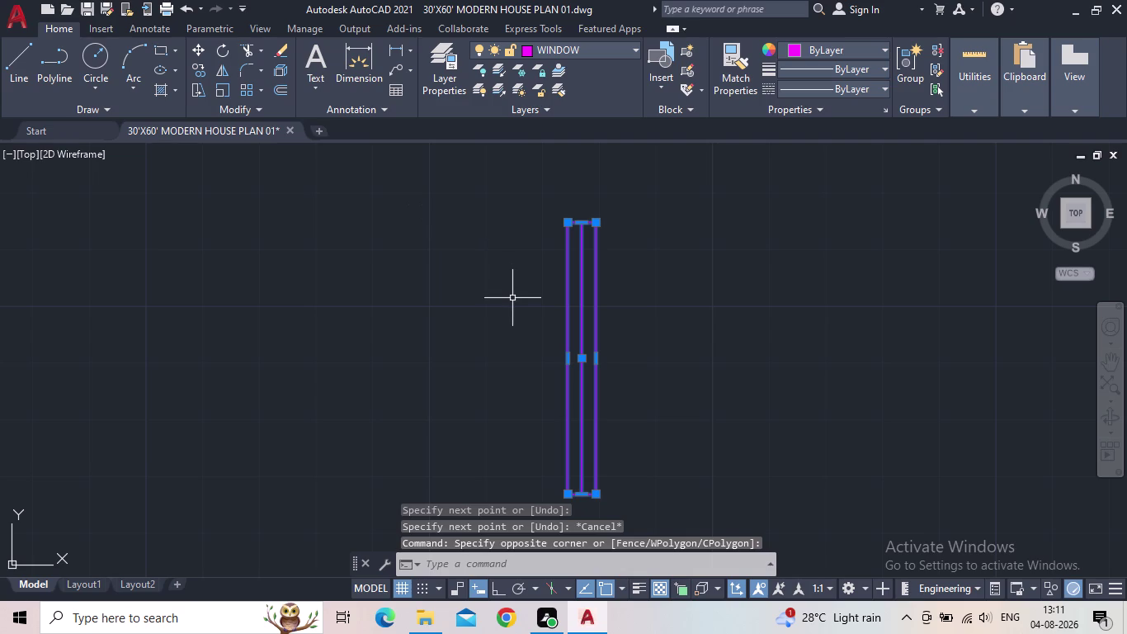
text(RO)
key(Return)
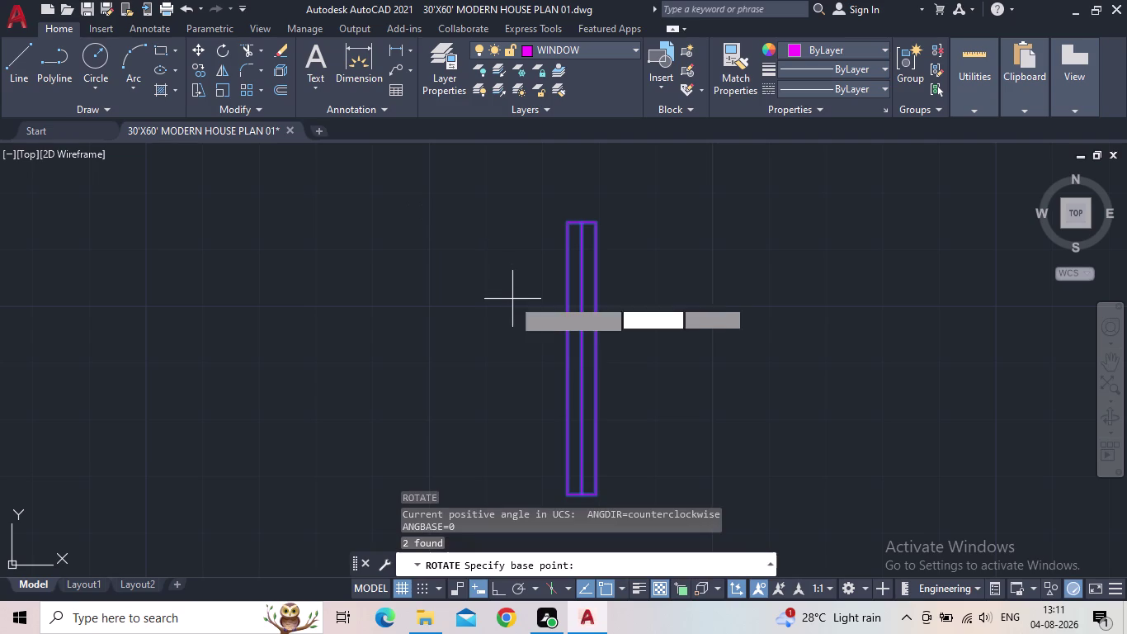
click(496, 582)
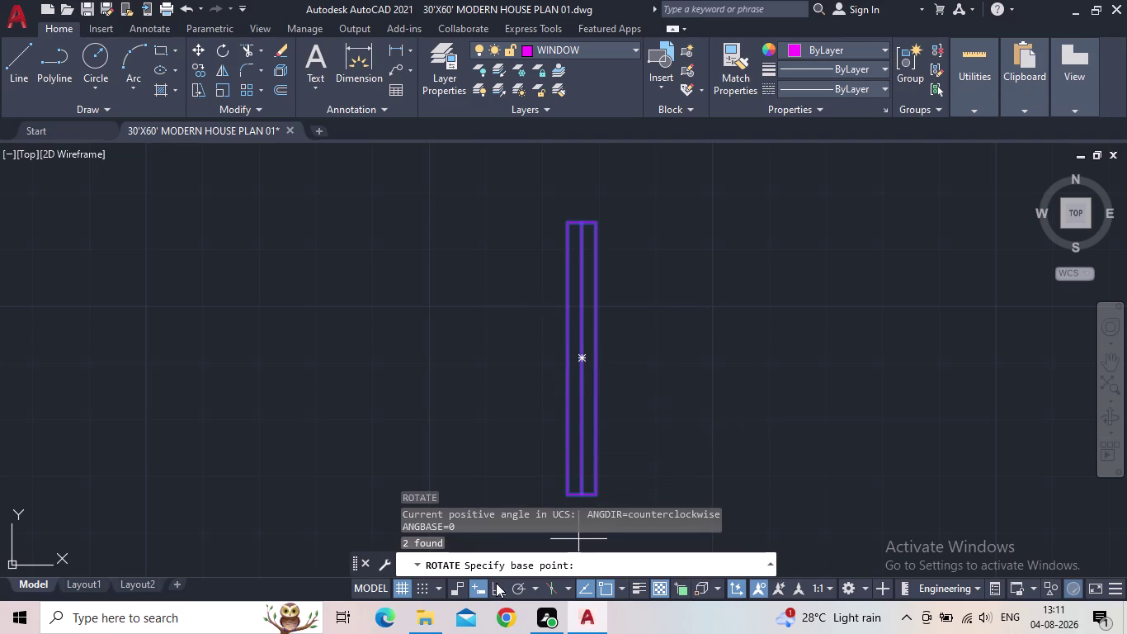
click(582, 491)
Finish turning the new window horizontal and box-select it.
click(609, 268)
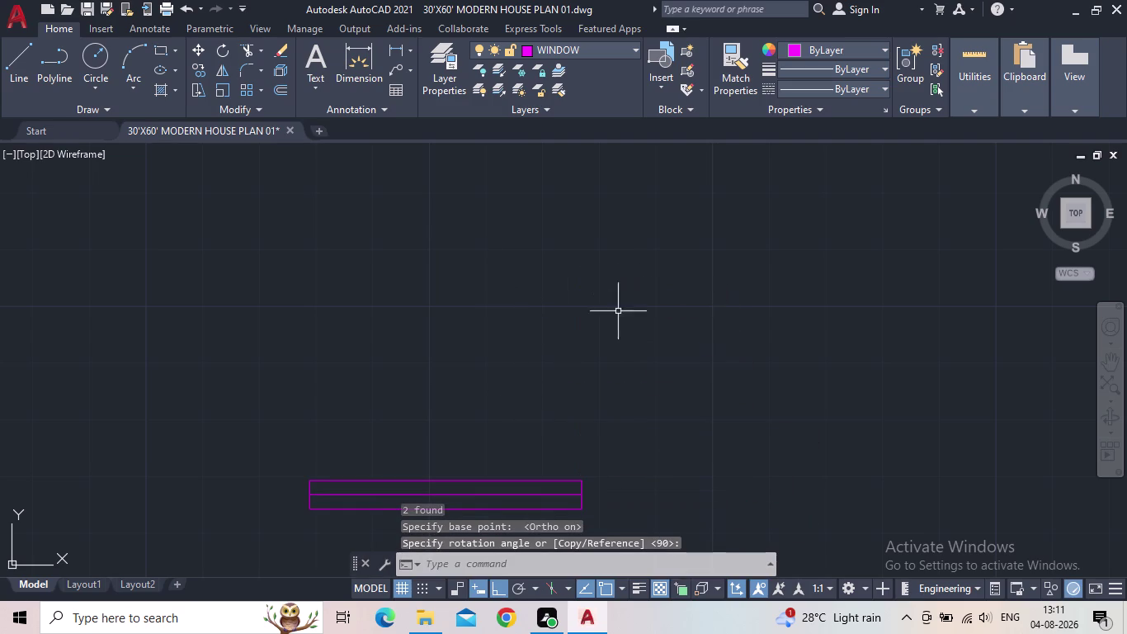
key(Escape)
scroll(down, 3)
middle_drag(589, 432, 585, 346)
drag(601, 437, 431, 383)
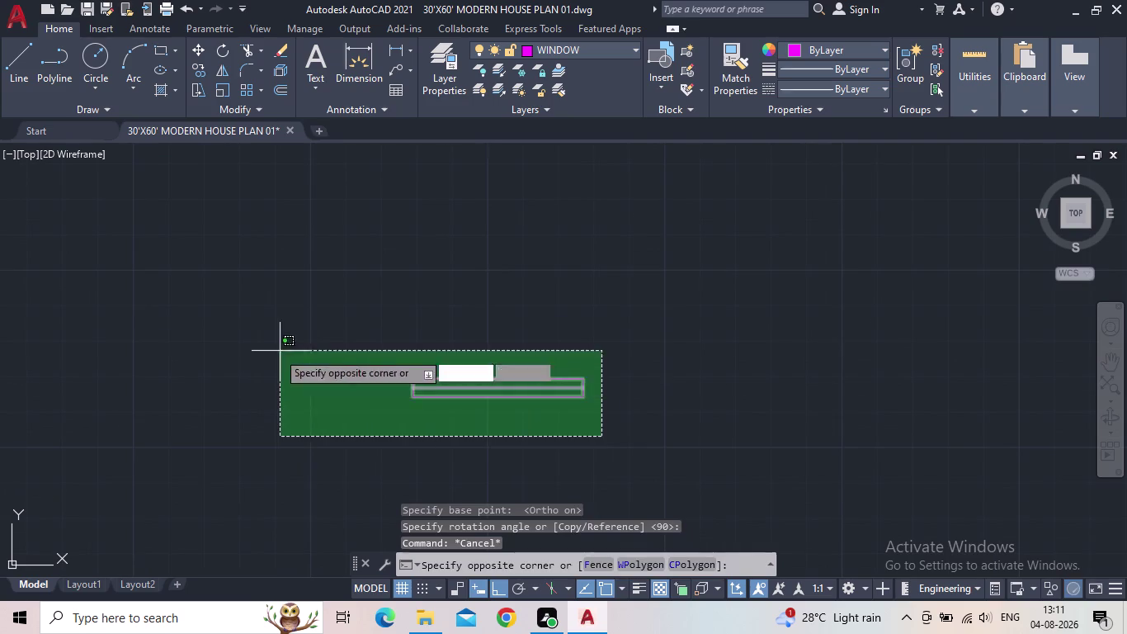
click(278, 351)
Copy the horizontal window onto the parking area's top wall.
key(c)
key(o)
key(Return)
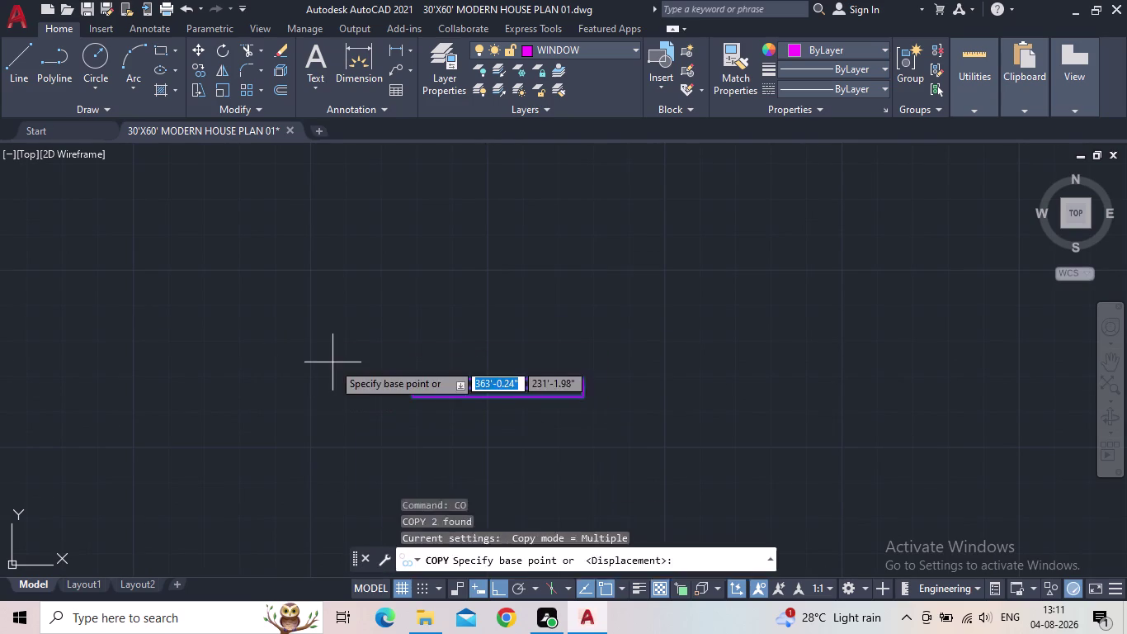
click(409, 401)
middle_drag(167, 383, 436, 385)
scroll(down, 3)
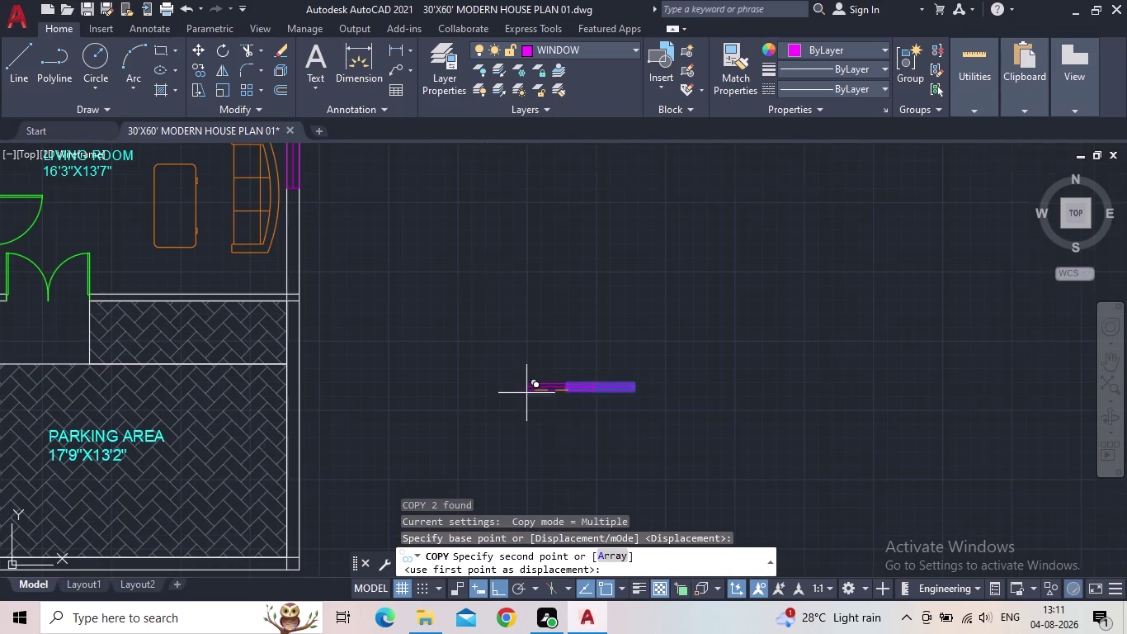
click(500, 589)
middle_drag(475, 460, 592, 368)
scroll(down, 3)
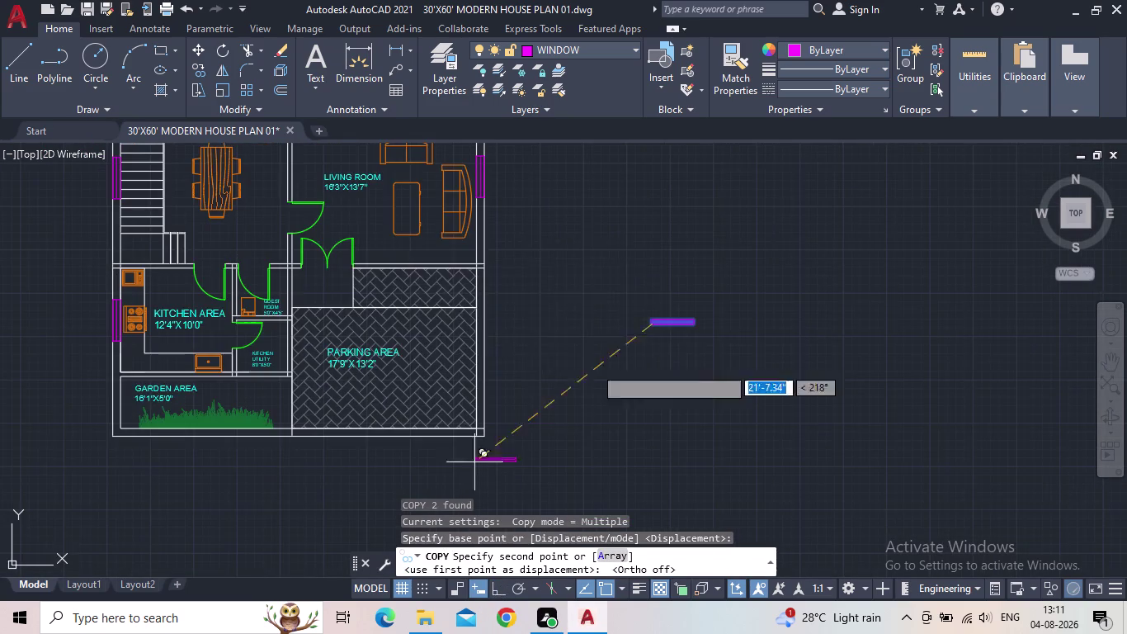
scroll(up, 3)
middle_drag(658, 252, 267, 329)
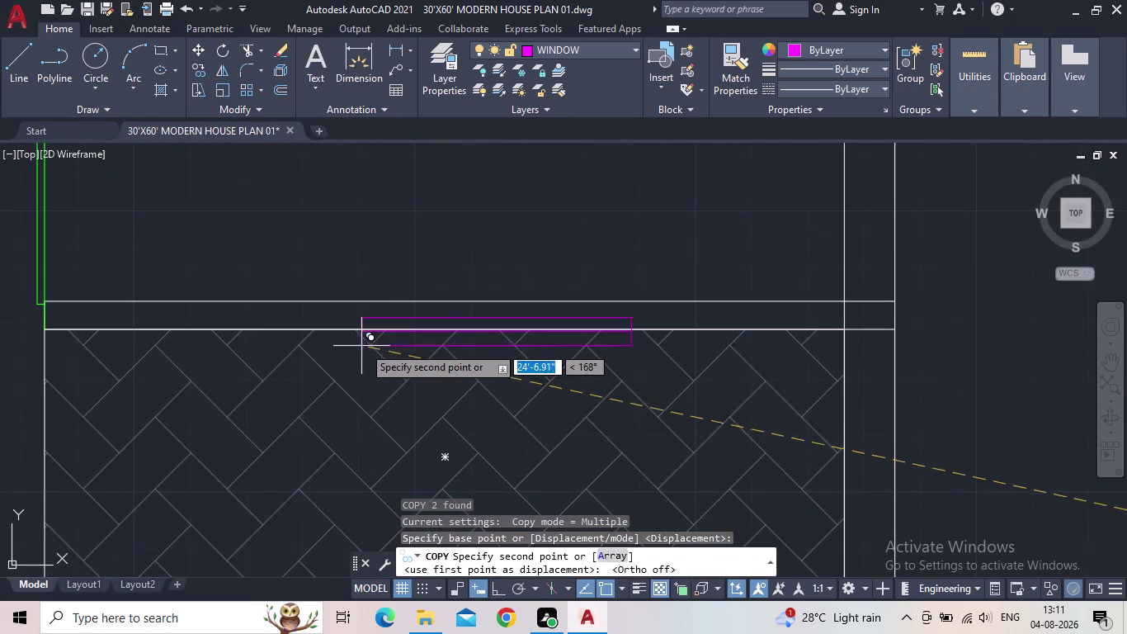
click(358, 330)
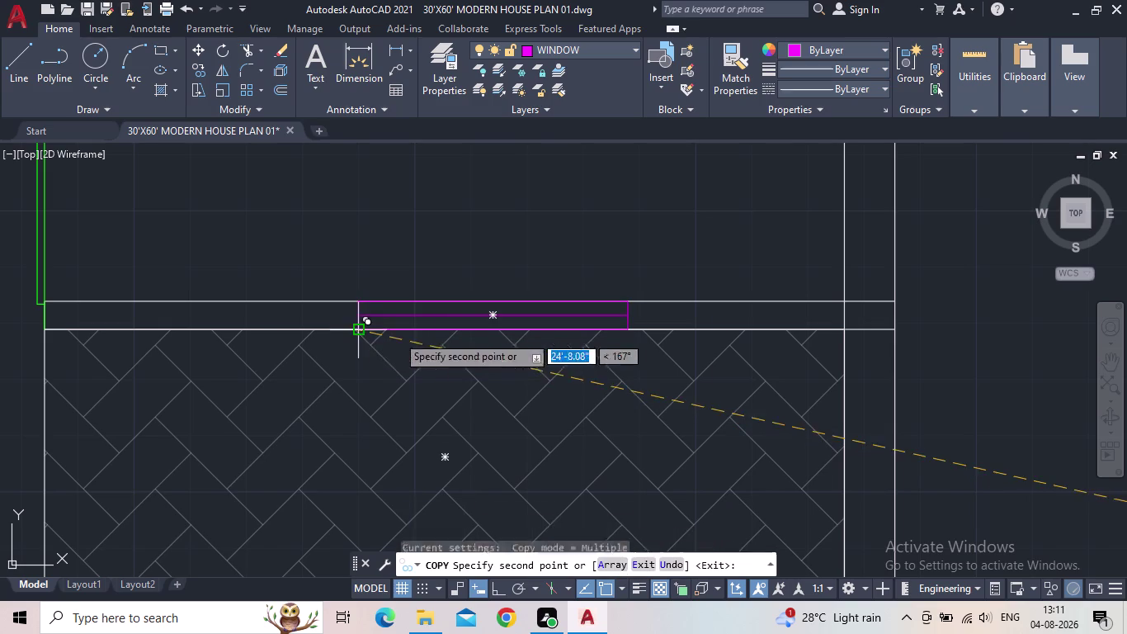
scroll(down, 3)
middle_drag(857, 451, 610, 403)
scroll(down, 3)
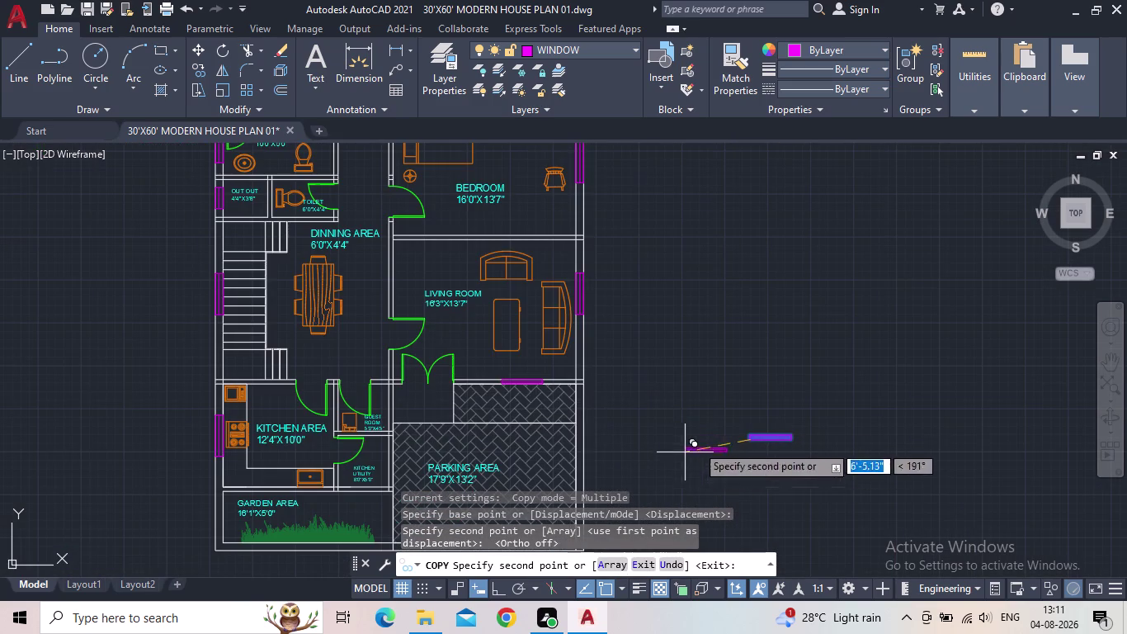
key(Escape)
Erase the stray objects and magenta marks lying beside and above the plan.
drag(854, 487, 793, 441)
click(696, 378)
key(Delete)
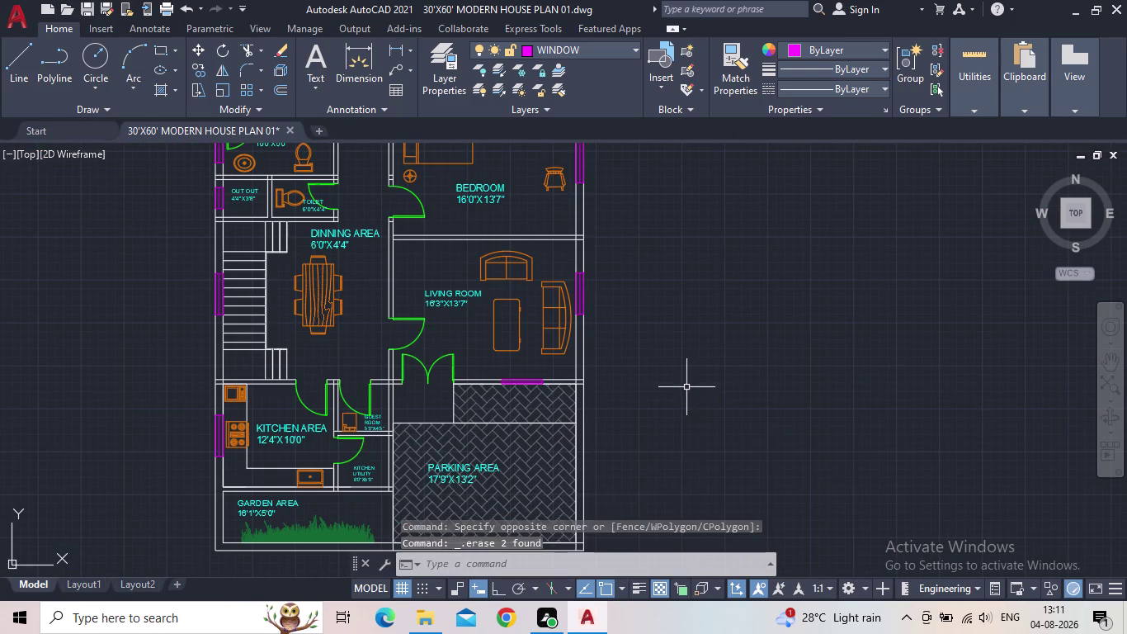
scroll(down, 3)
drag(472, 373, 462, 361)
click(498, 315)
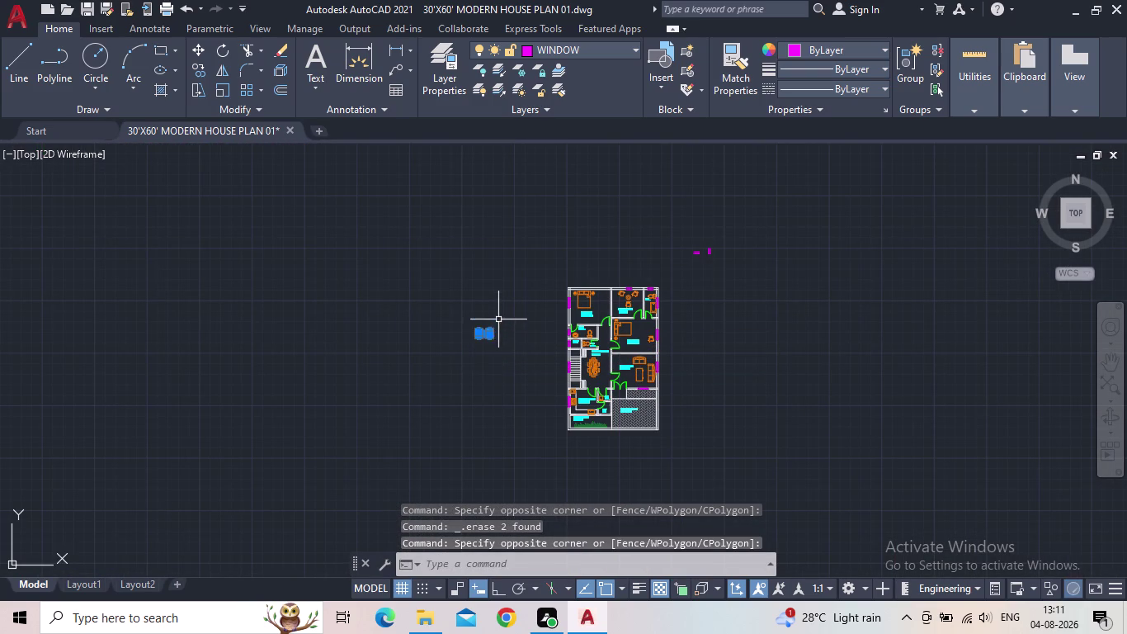
key(Delete)
drag(768, 306, 750, 296)
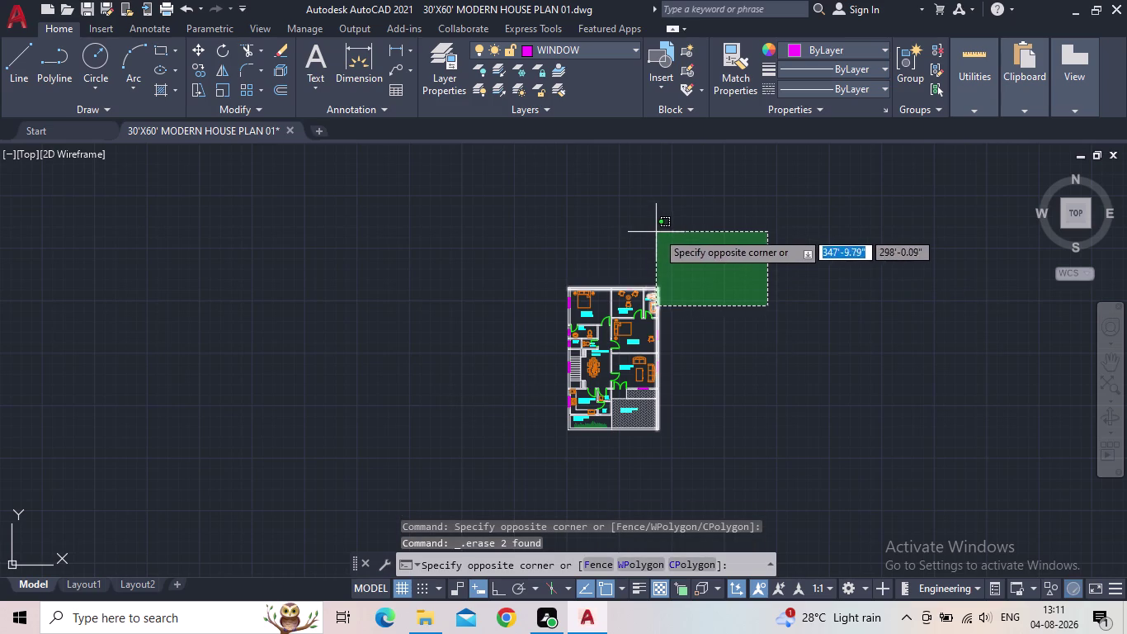
click(678, 221)
key(Delete)
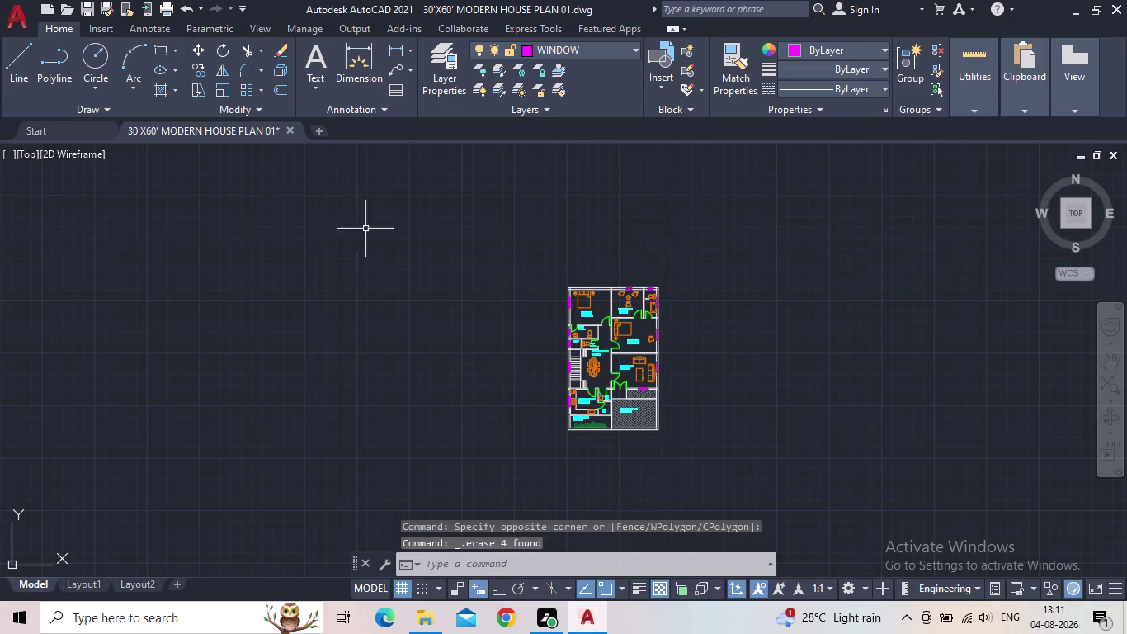
Save the drawing and bring the house plan back into view.
click(89, 7)
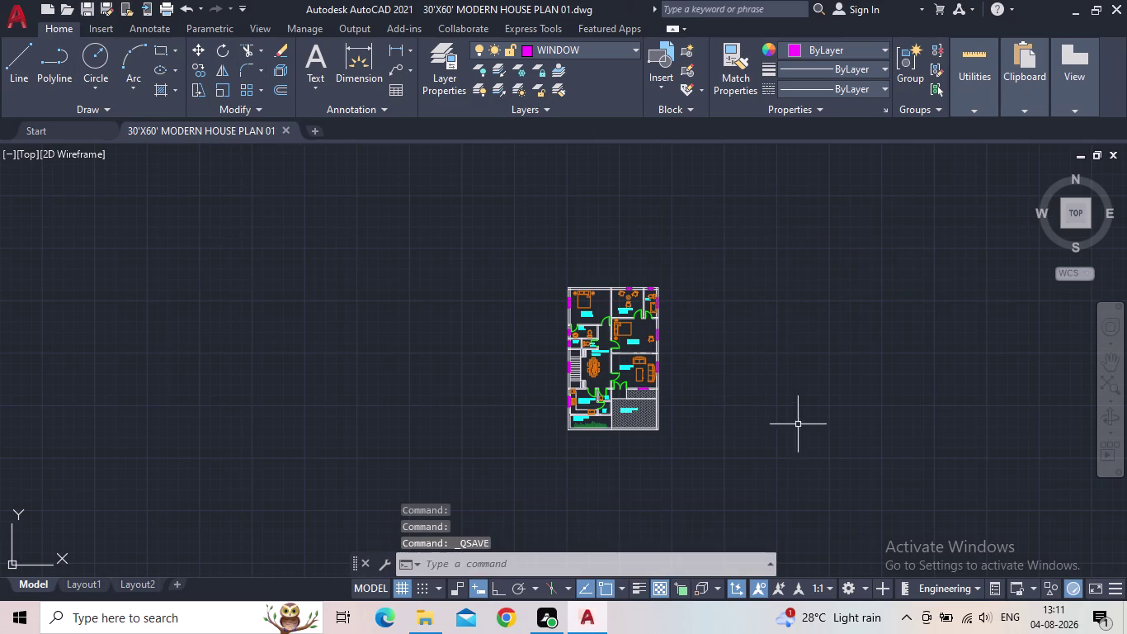
scroll(up, 3)
scroll(up, 3)
scroll(up, 3)
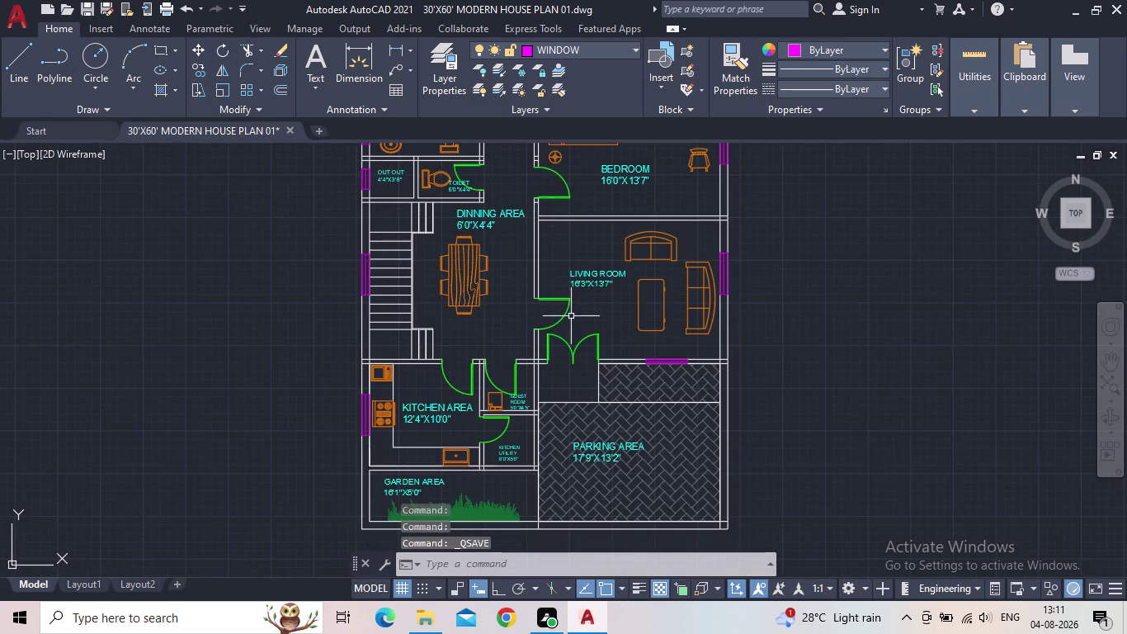
middle_drag(572, 320, 512, 415)
scroll(down, 3)
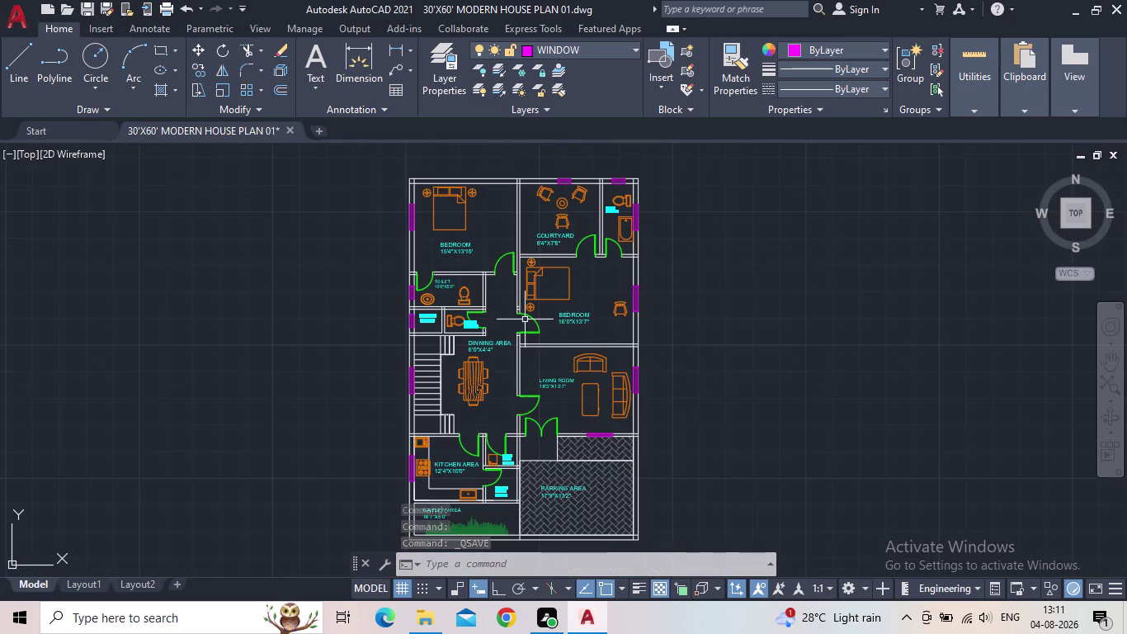
Start Trim (TR) and fence-cut the overhanging wall line ends at the first corners.
key(t)
text(R)
key(space)
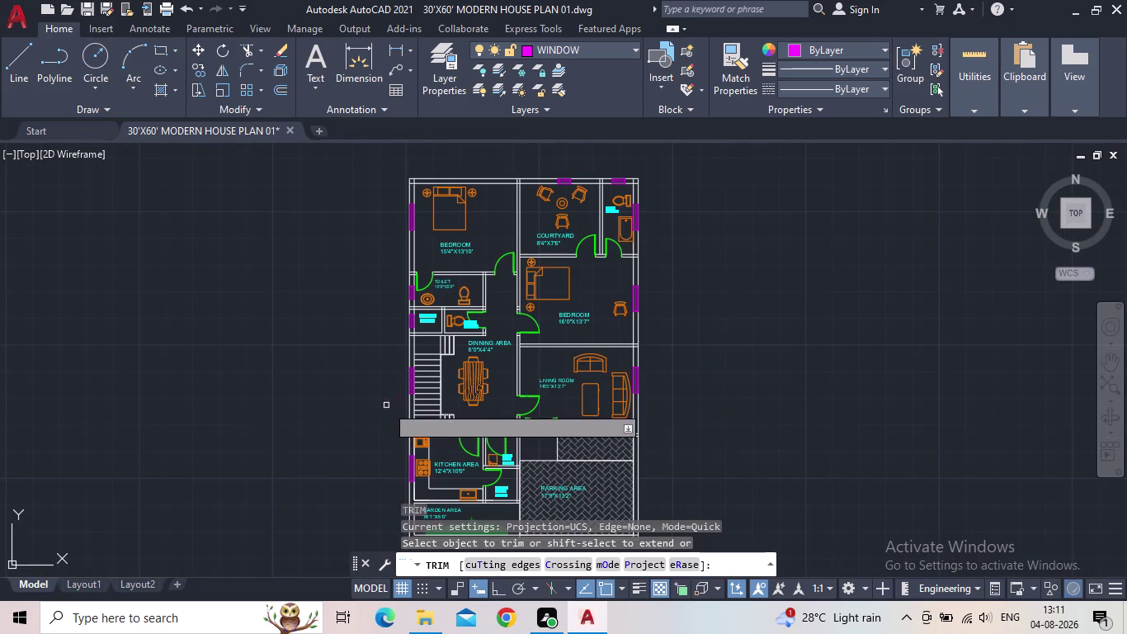
scroll(up, 3)
scroll(up, 3)
drag(409, 165, 391, 170)
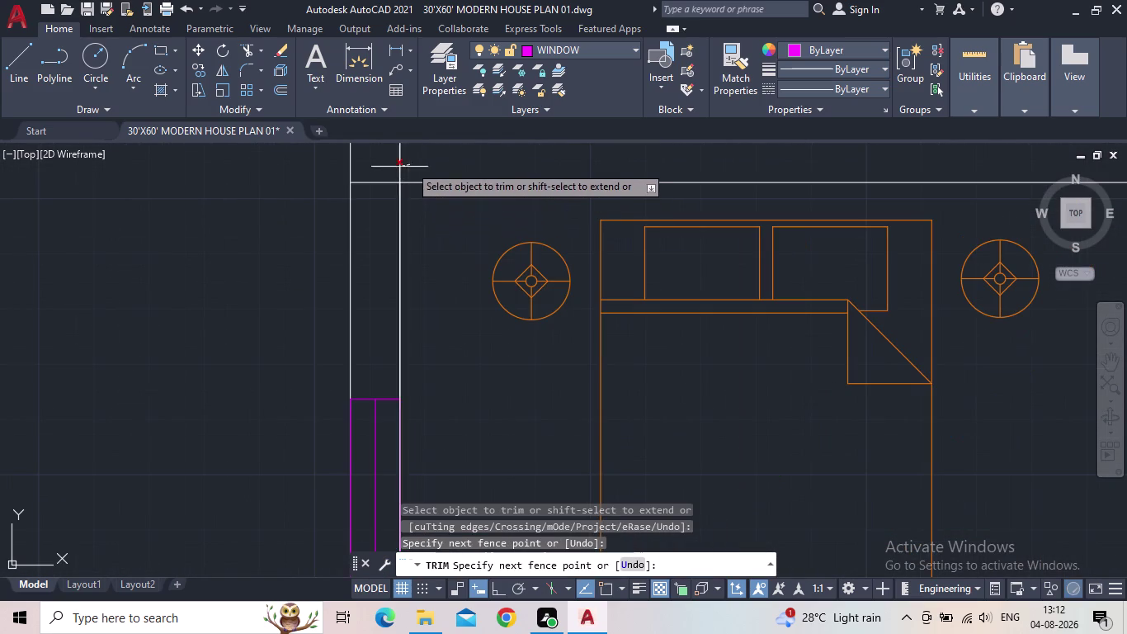
drag(391, 170, 381, 199)
scroll(down, 3)
scroll(up, 3)
middle_drag(463, 219, 307, 258)
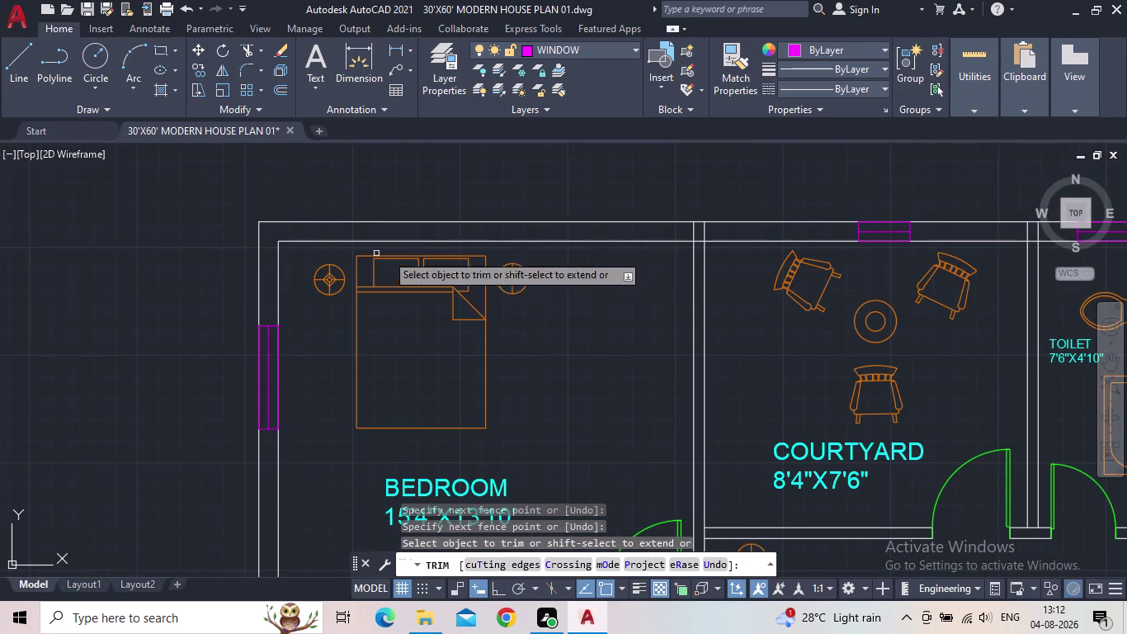
middle_drag(583, 283, 496, 290)
scroll(up, 3)
drag(639, 241, 565, 243)
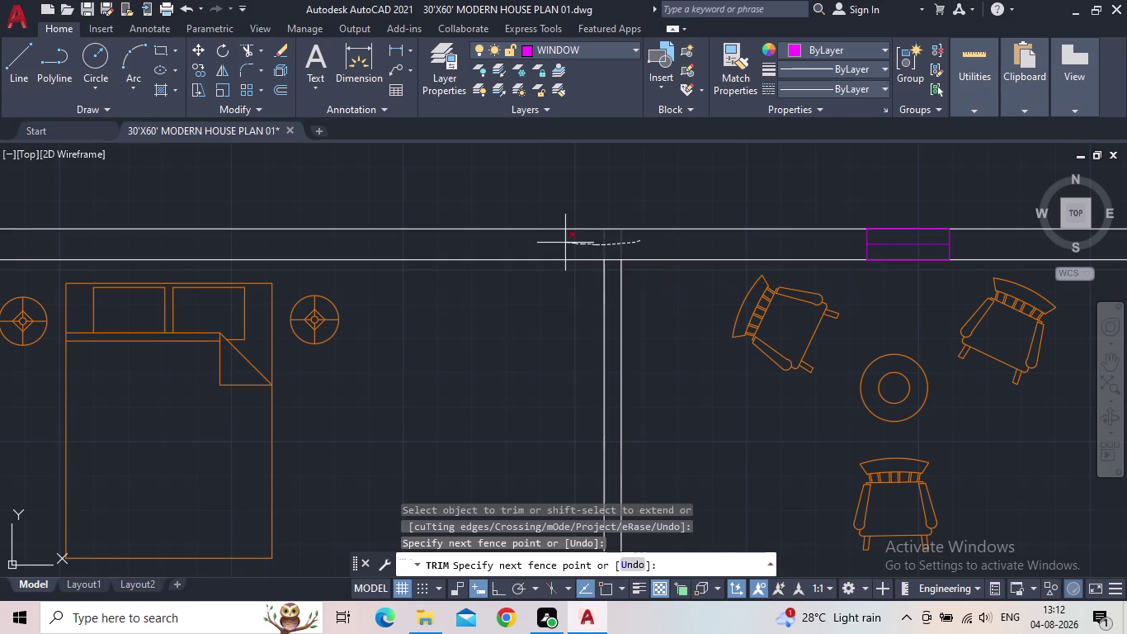
scroll(up, 3)
drag(615, 280, 614, 258)
scroll(down, 3)
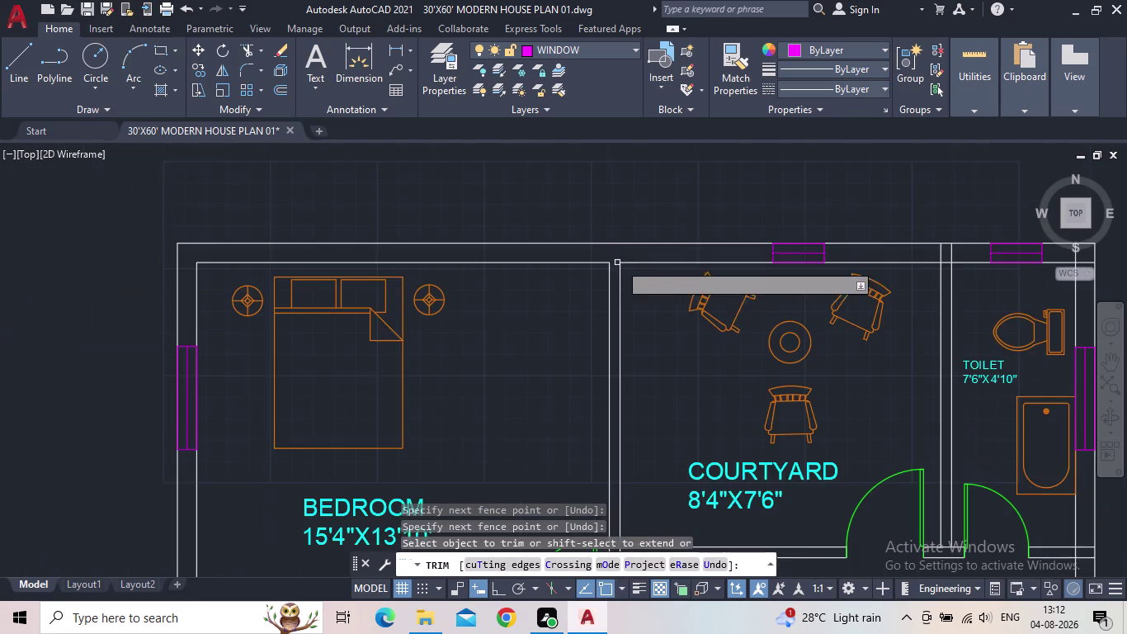
Trim the excess wall line ends at the next corners, including near the courtyard.
middle_drag(592, 258, 399, 277)
scroll(up, 3)
drag(790, 257, 741, 256)
drag(766, 272, 766, 286)
scroll(down, 3)
middle_drag(783, 297, 654, 323)
scroll(up, 3)
drag(747, 276, 717, 221)
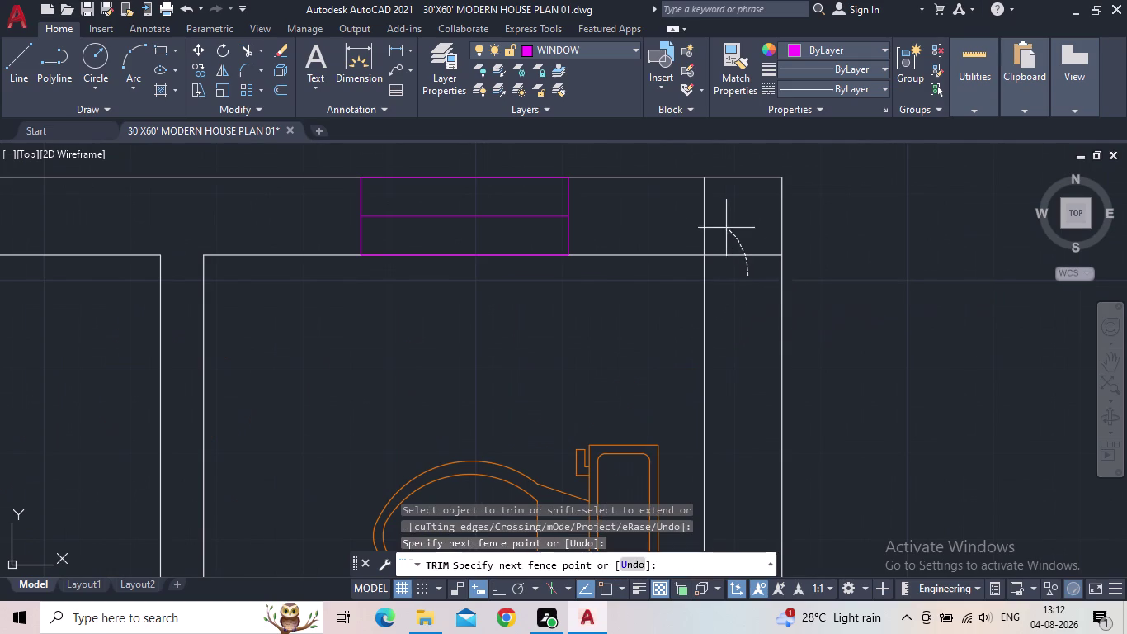
drag(717, 221, 683, 223)
scroll(down, 3)
middle_drag(744, 296, 676, 191)
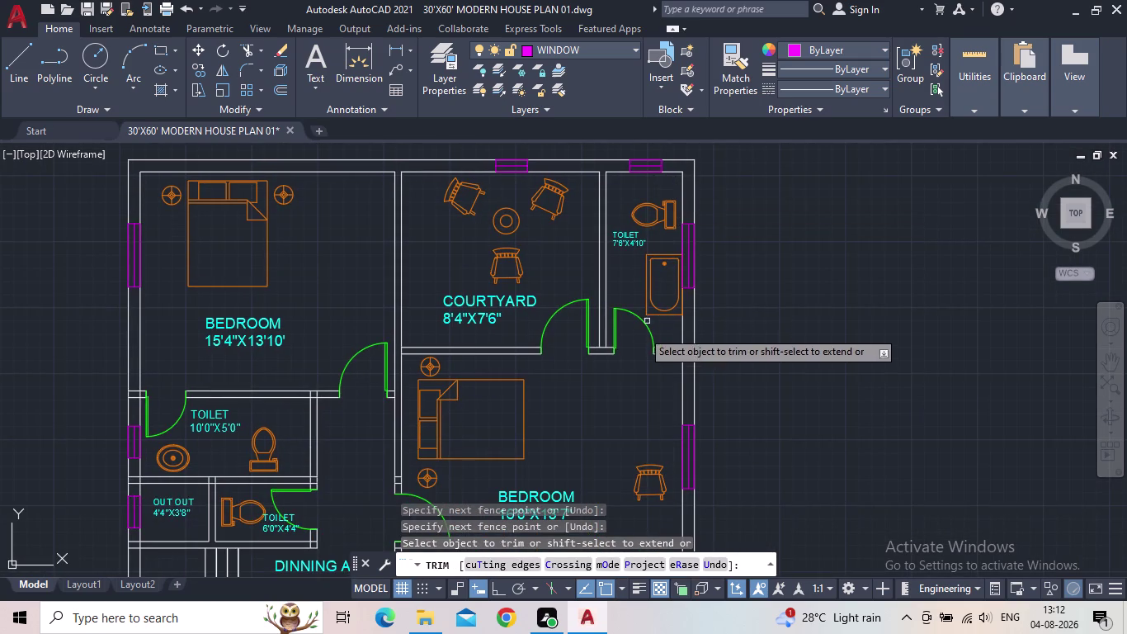
scroll(up, 3)
drag(561, 332, 555, 298)
scroll(down, 3)
scroll(up, 3)
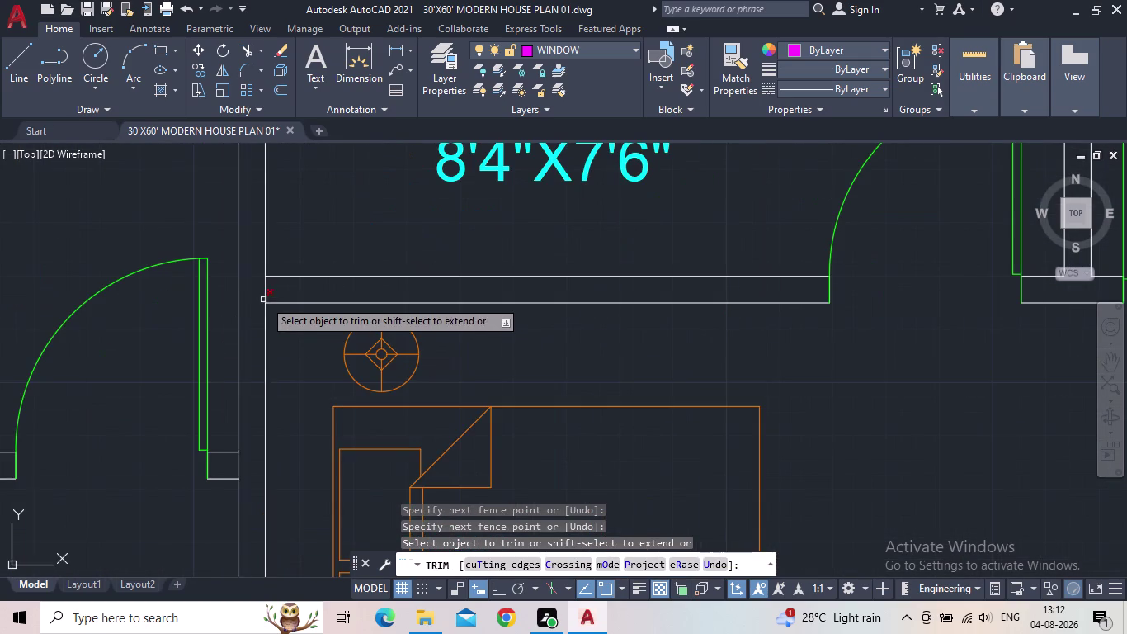
Trim the wall line ends below the courtyard and above the door arc.
drag(277, 295, 260, 294)
scroll(down, 3)
middle_drag(308, 346, 333, 255)
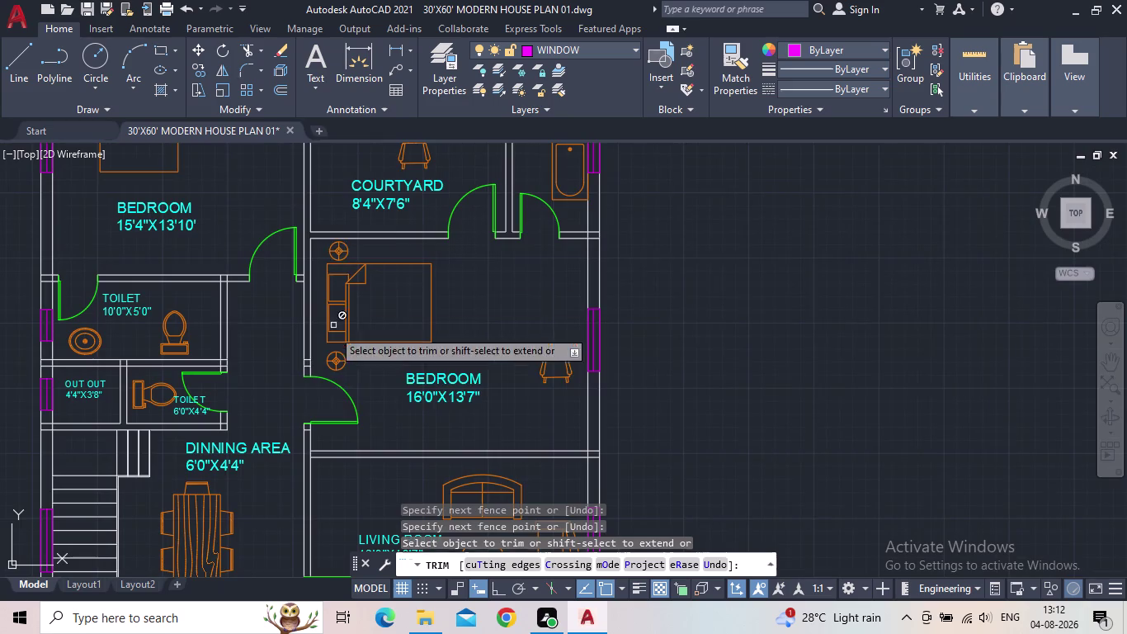
scroll(up, 3)
drag(328, 360, 332, 276)
scroll(down, 3)
middle_drag(254, 312, 466, 366)
scroll(up, 3)
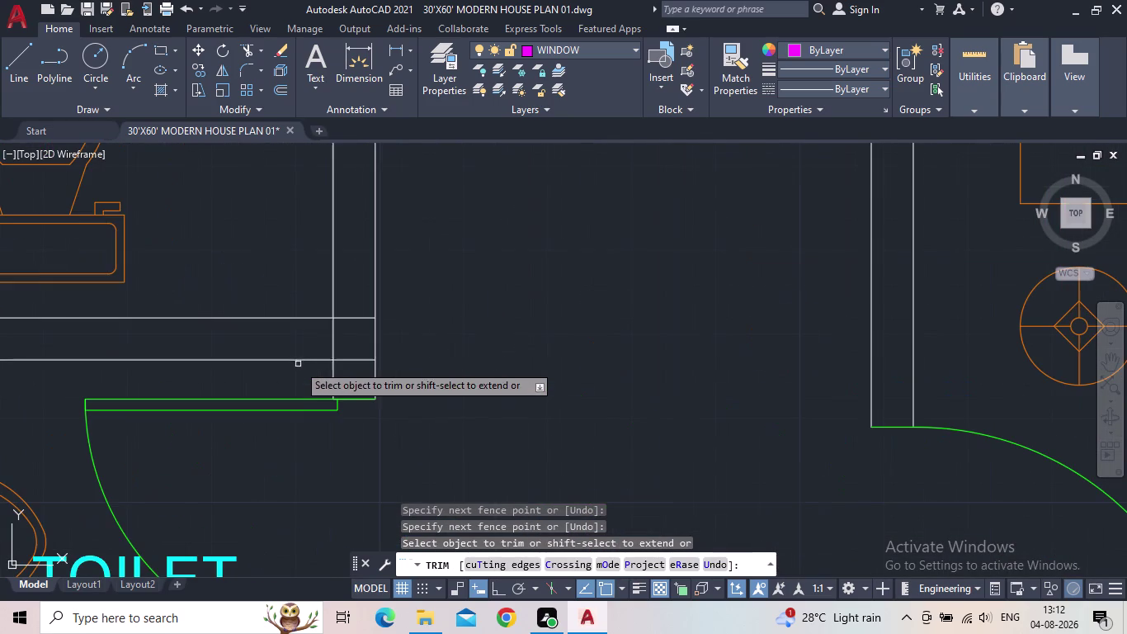
drag(303, 346, 357, 304)
scroll(down, 3)
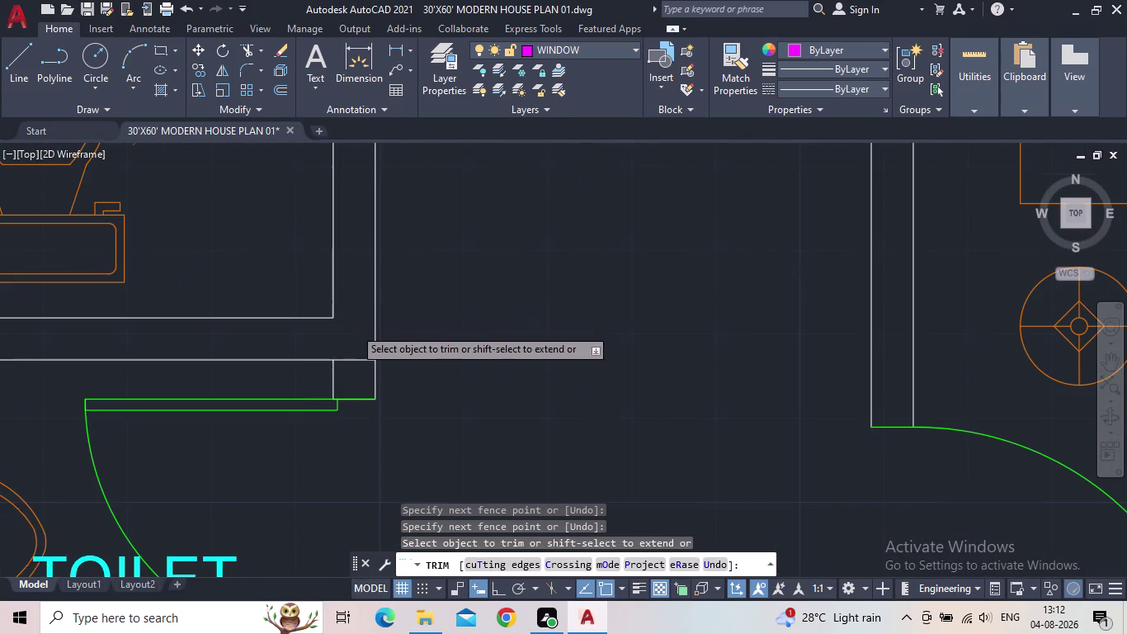
scroll(down, 3)
scroll(up, 3)
drag(343, 348, 385, 293)
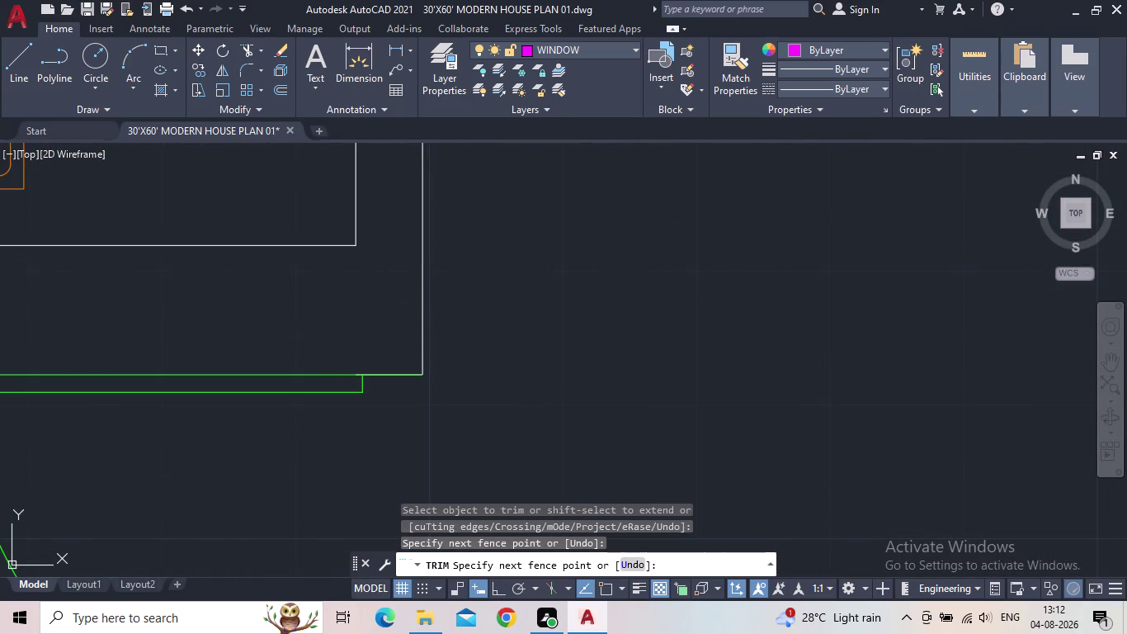
scroll(down, 3)
middle_drag(402, 342, 539, 355)
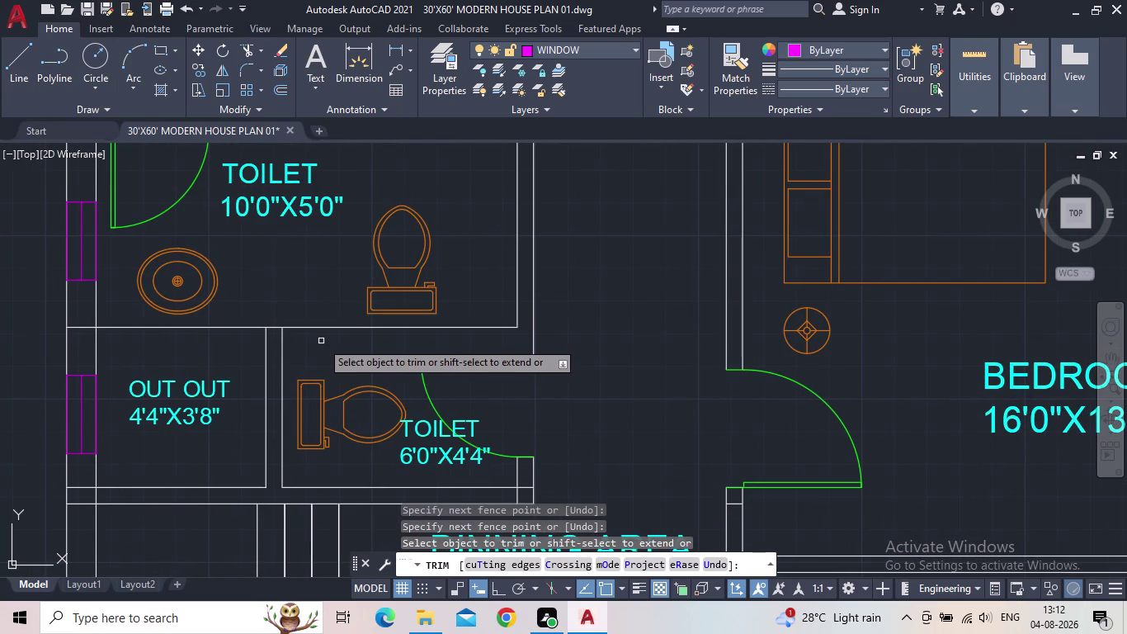
End trimming and make FLOOR the current layer in the layer list.
key(Escape)
click(430, 86)
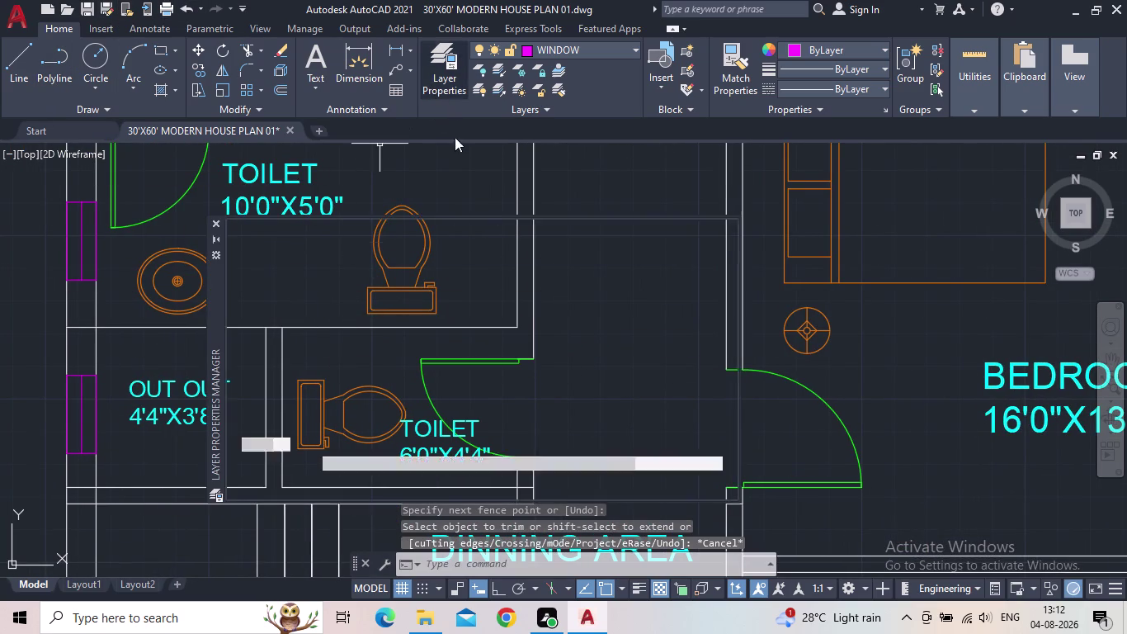
double_click(312, 378)
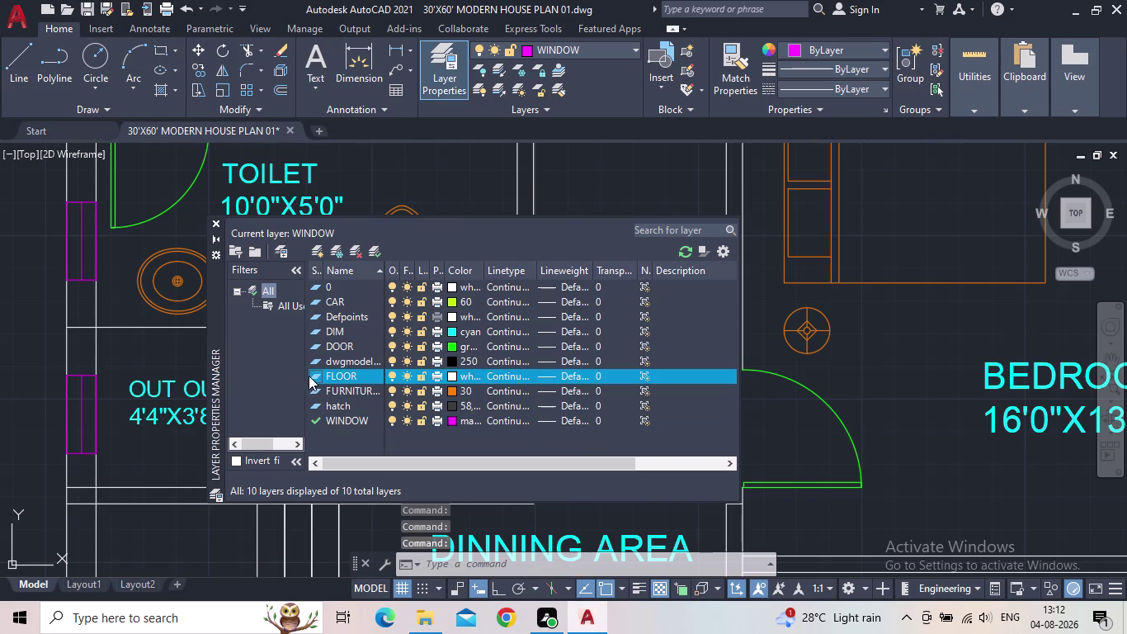
double_click(313, 377)
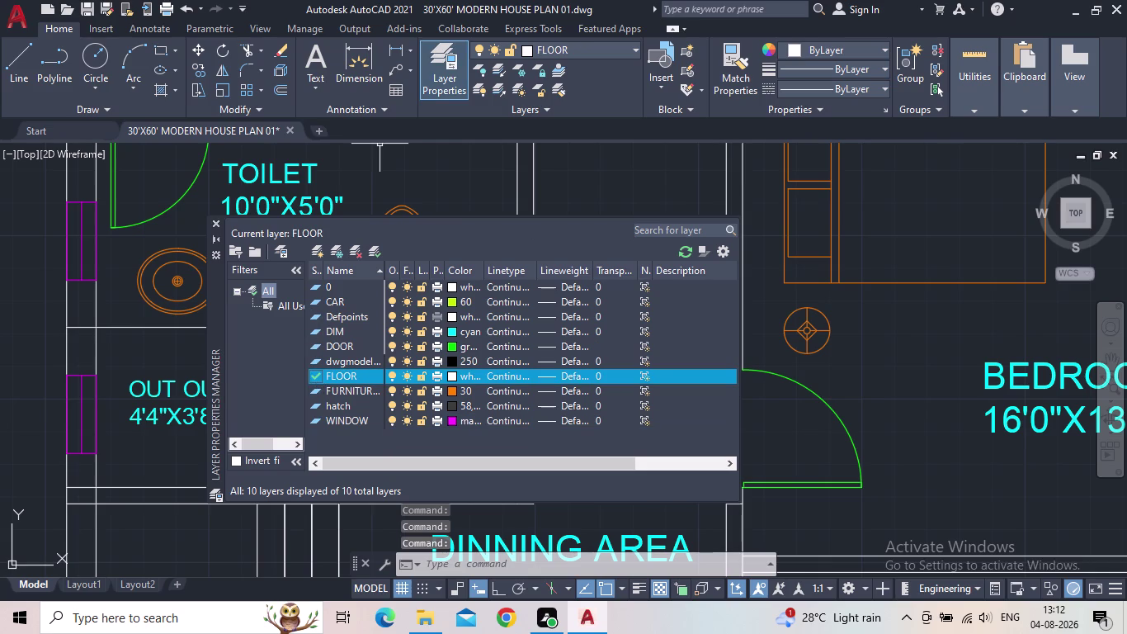
click(216, 221)
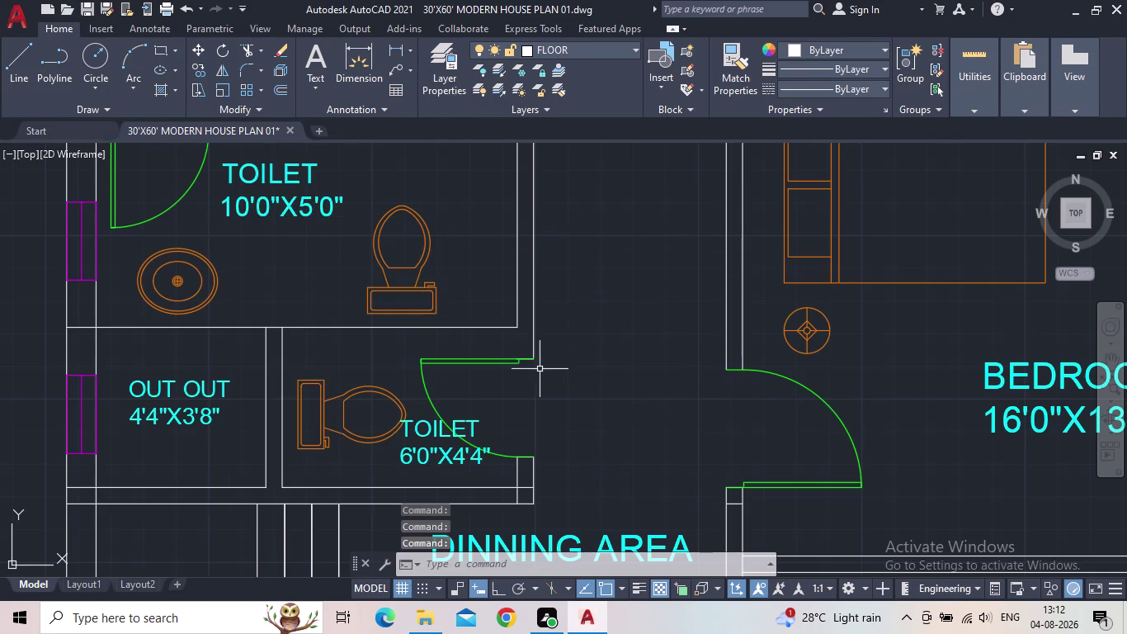
Begin a line at the wall end, then cancel it.
key(l)
key(space)
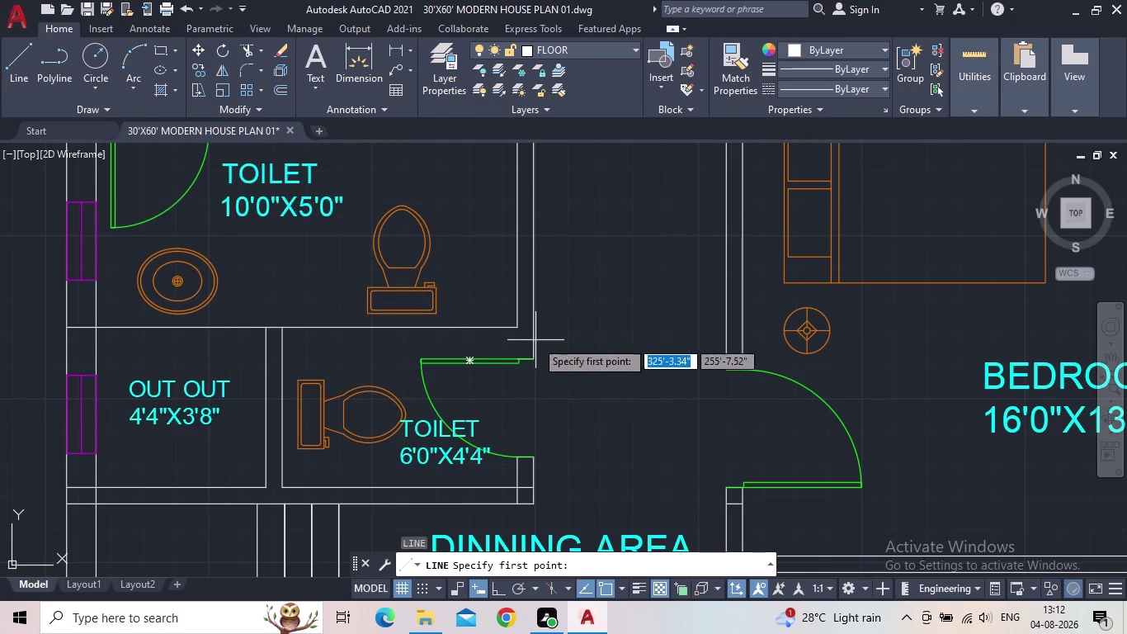
scroll(down, 3)
scroll(up, 3)
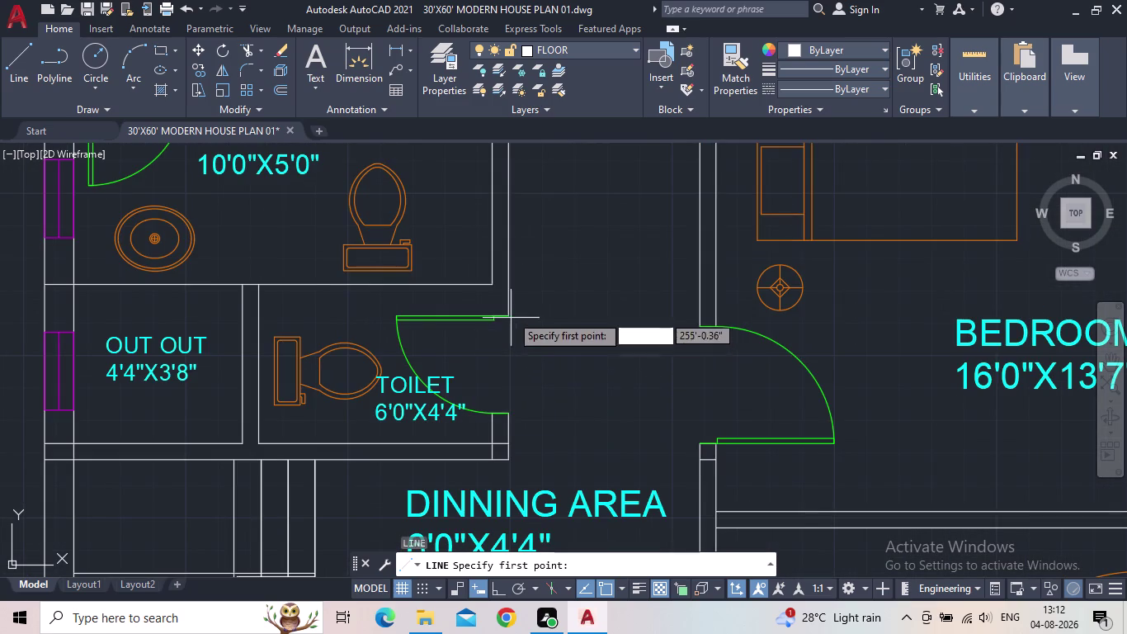
scroll(up, 3)
scroll(up, 3)
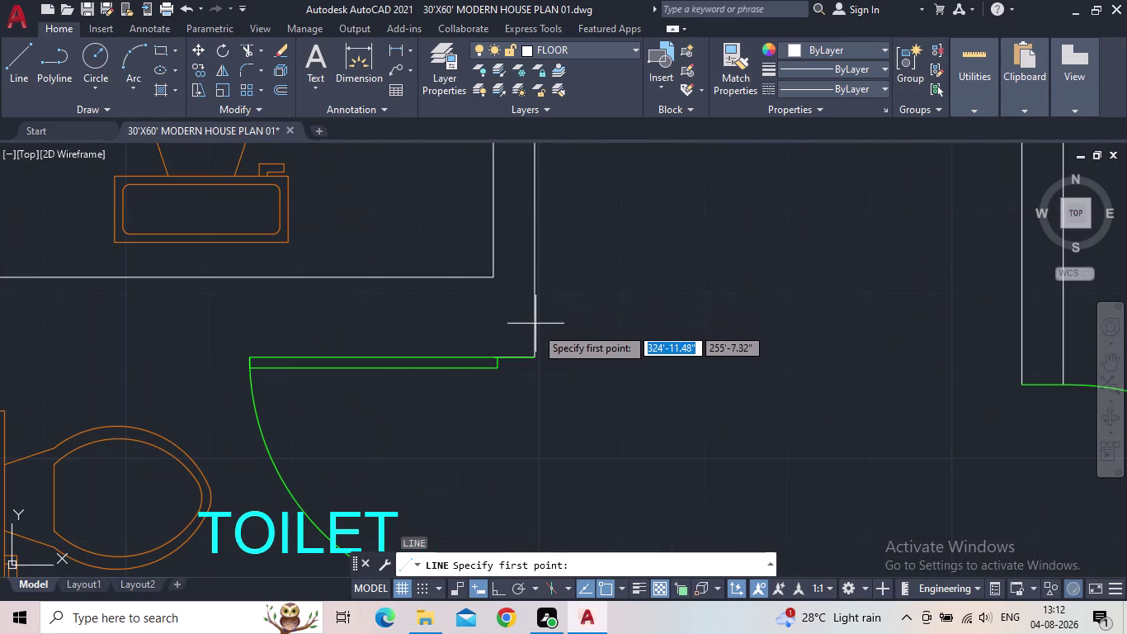
click(536, 356)
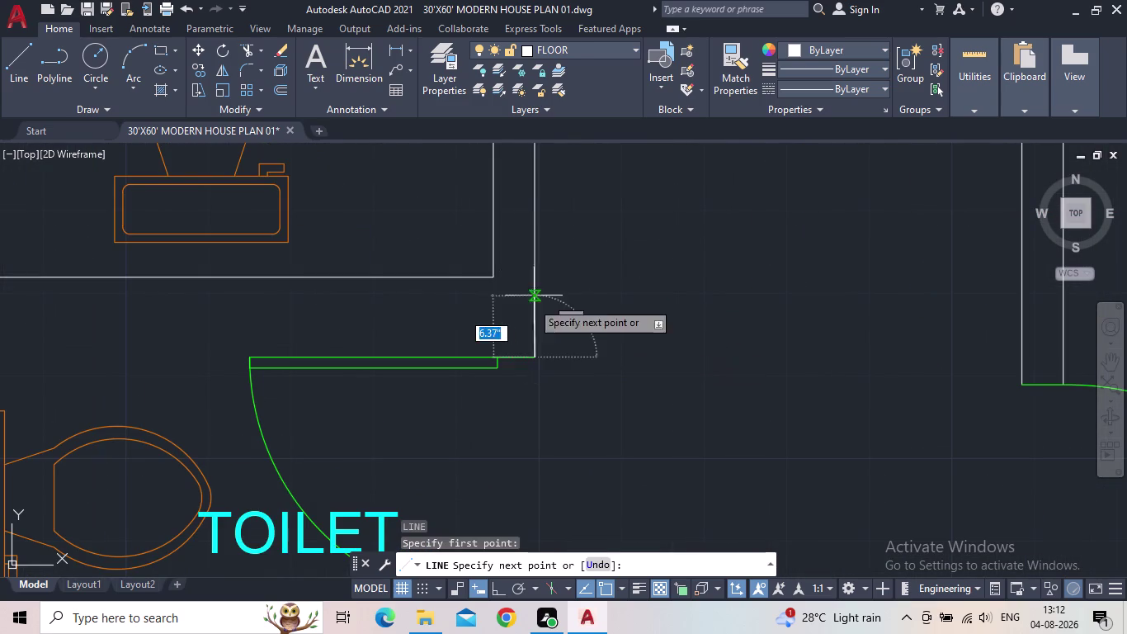
click(502, 588)
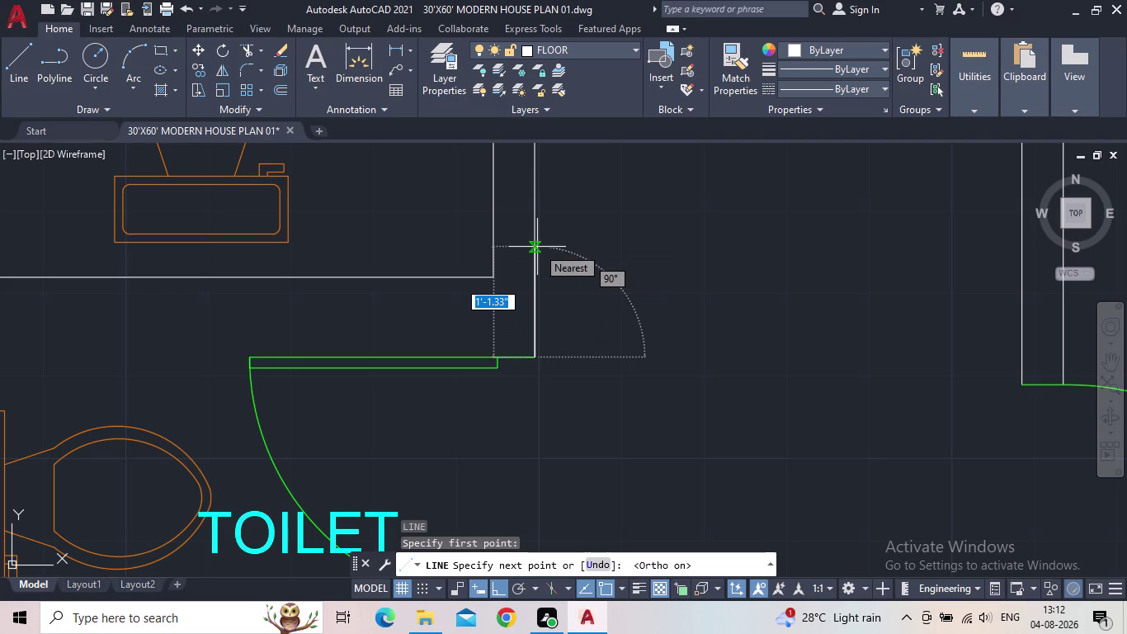
key(Escape)
scroll(down, 3)
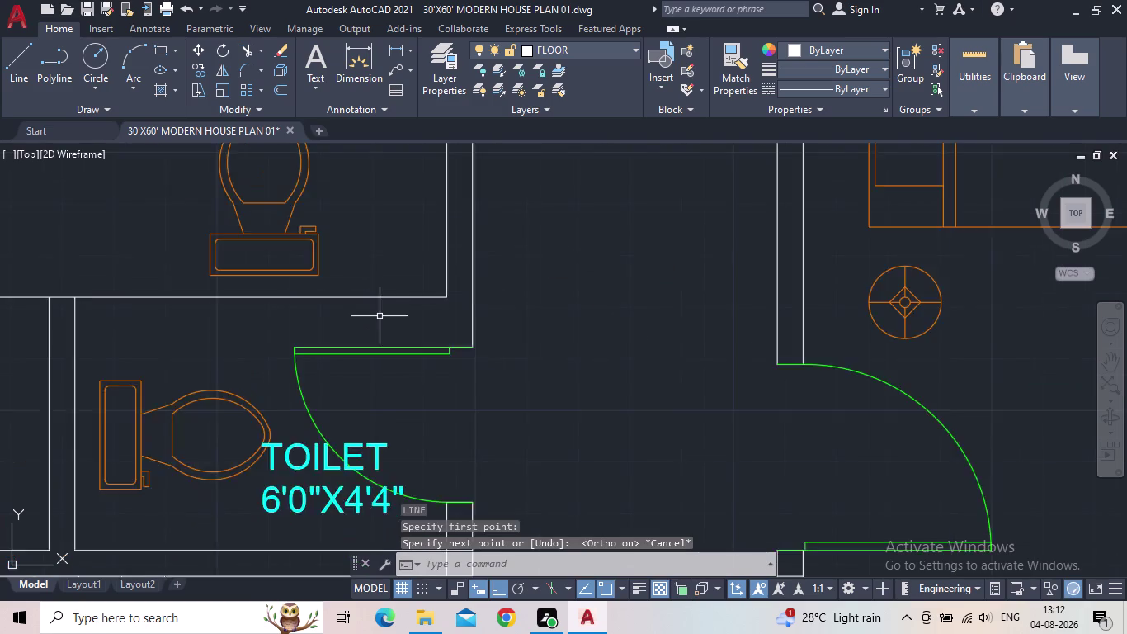
scroll(down, 3)
Offset the wall line 5" to the chosen side.
key(o)
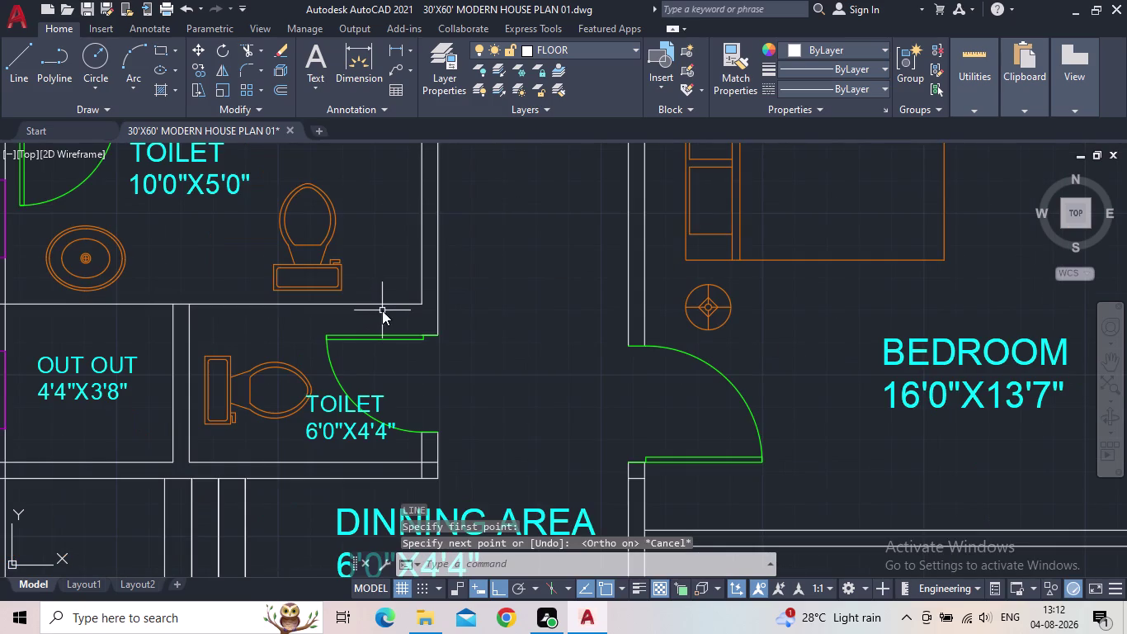
key(Return)
text(5")
key(Return)
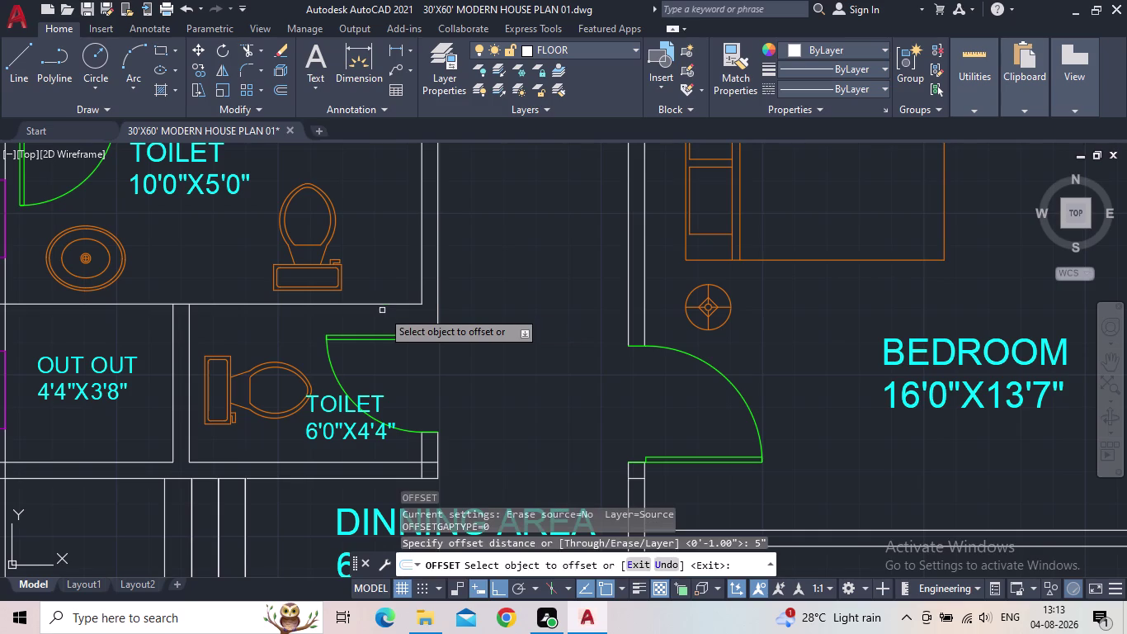
click(376, 305)
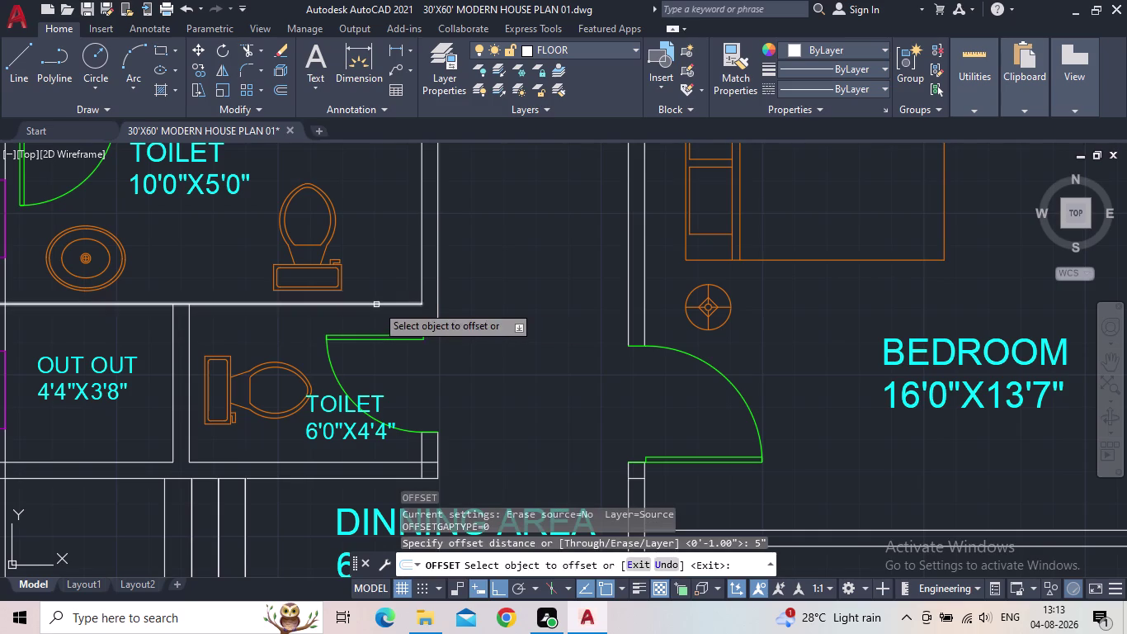
click(389, 328)
key(Escape)
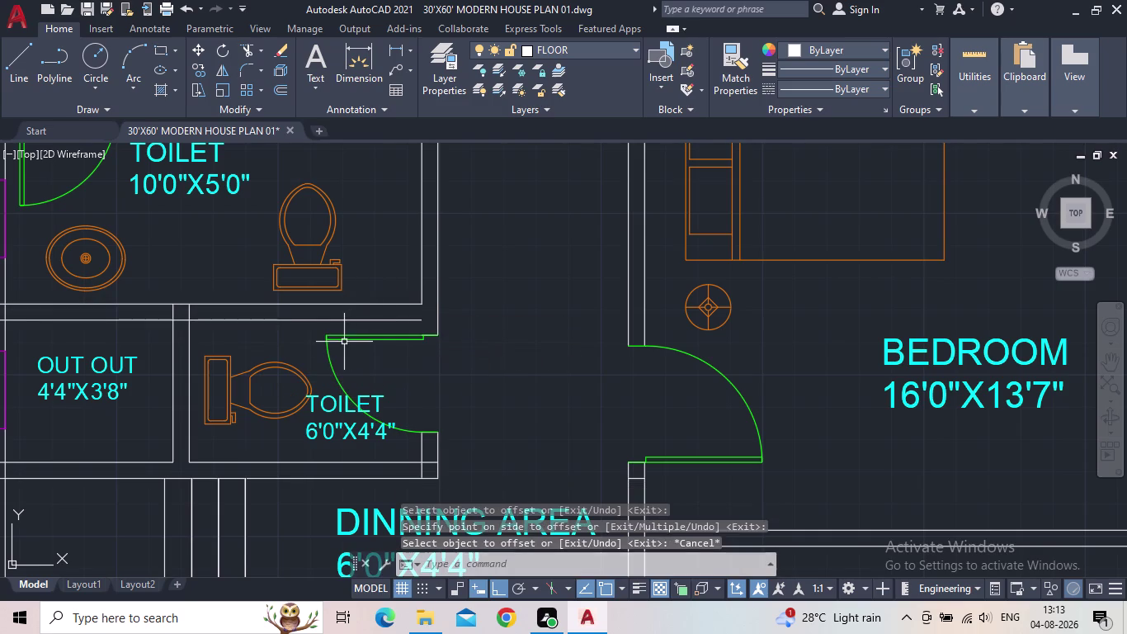
Extend the new offset wall line across to the wall.
key(e)
key(x)
key(space)
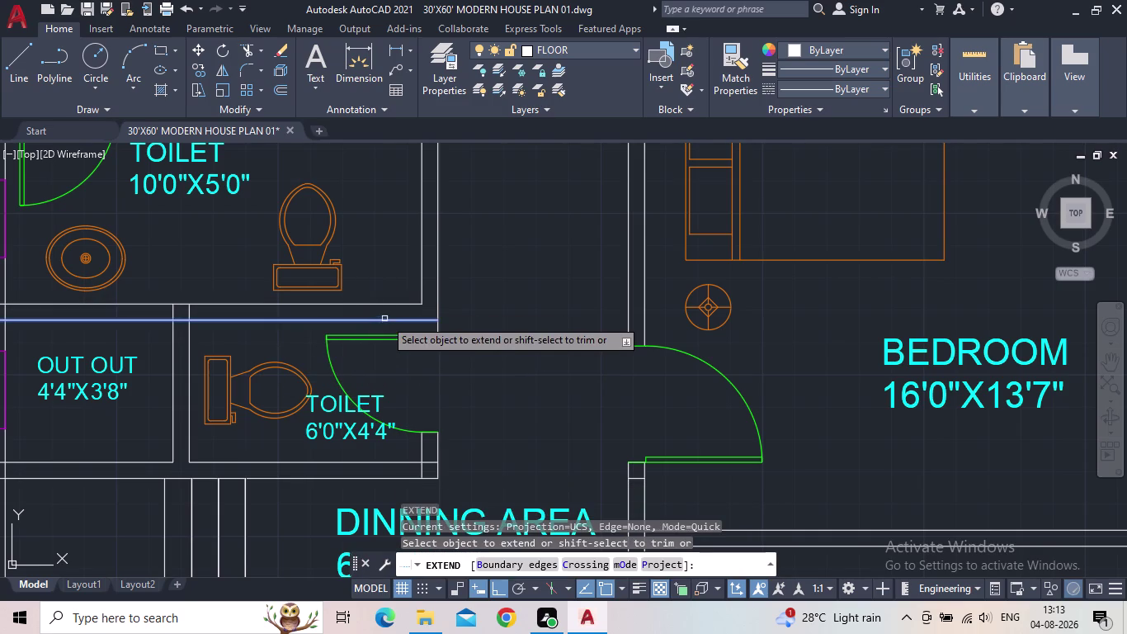
click(385, 318)
key(Escape)
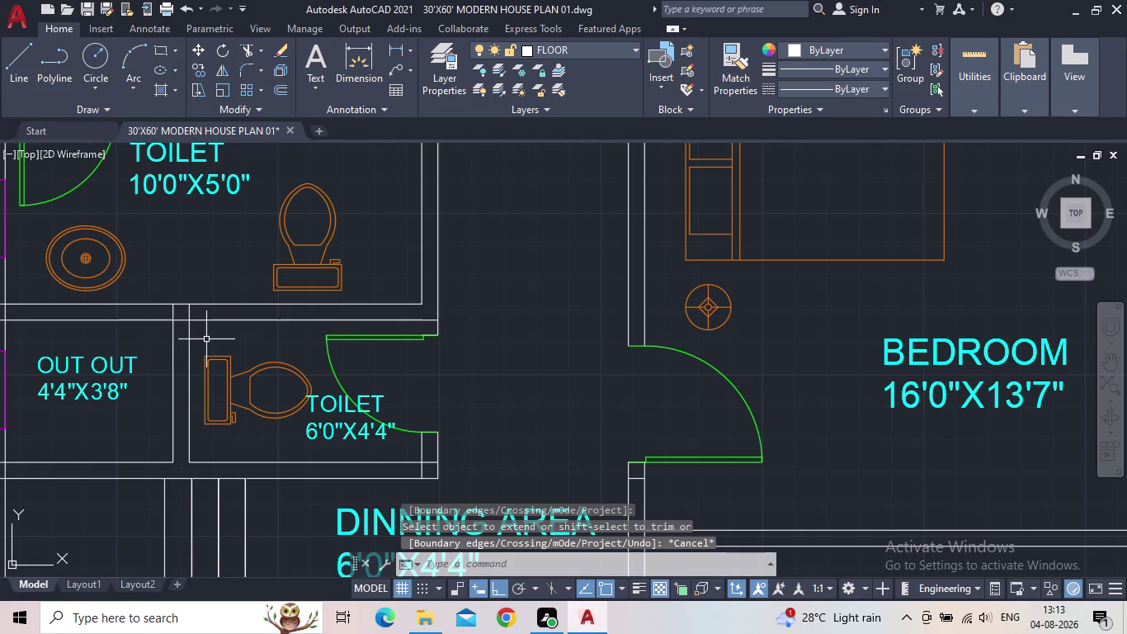
Start Trim and try a selection window near the OUT OUT room, then cancel it.
text(TR)
key(space)
click(183, 322)
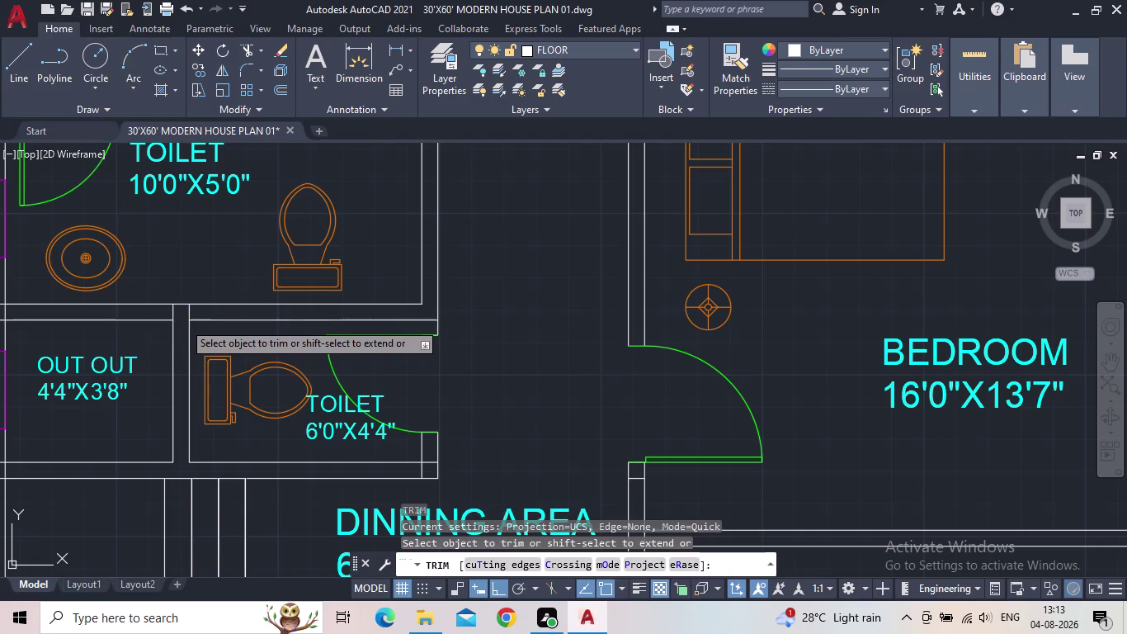
key(Escape)
click(156, 335)
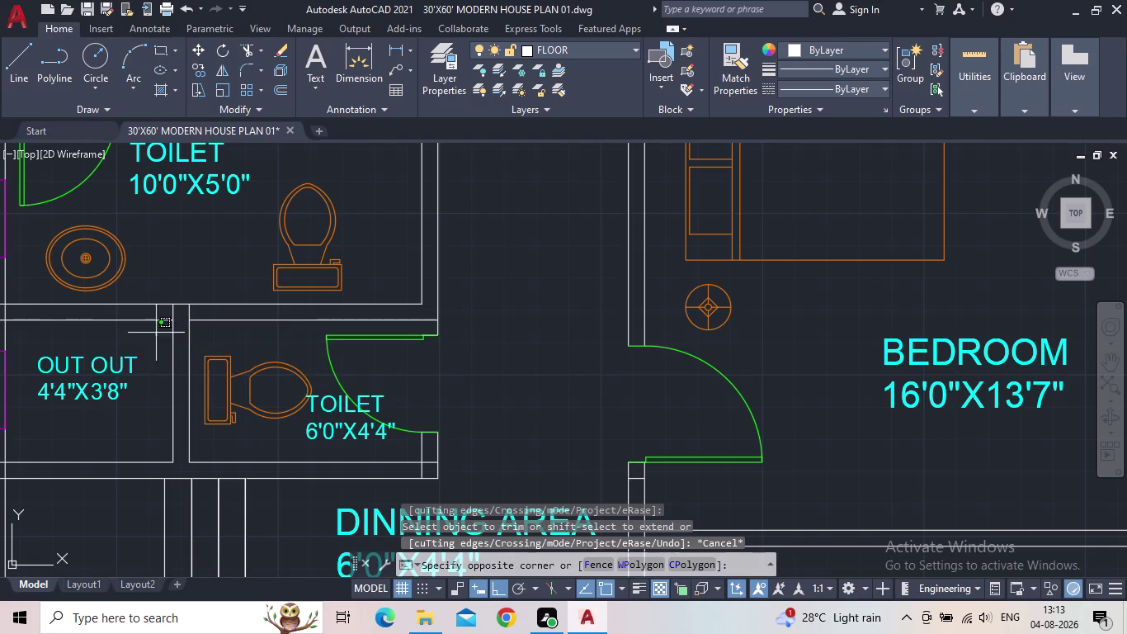
scroll(down, 3)
middle_drag(157, 343, 205, 343)
scroll(up, 3)
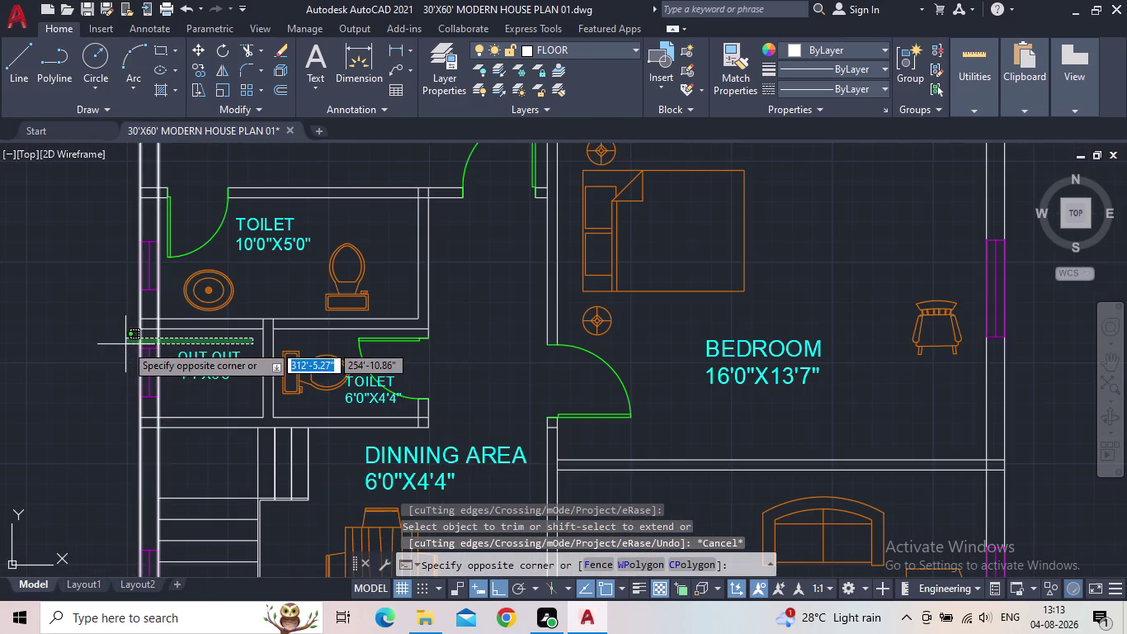
key(Escape)
Start TRIM with TR and clean the overlapping wall ends near the left OUT OUT area.
key(t)
key(r)
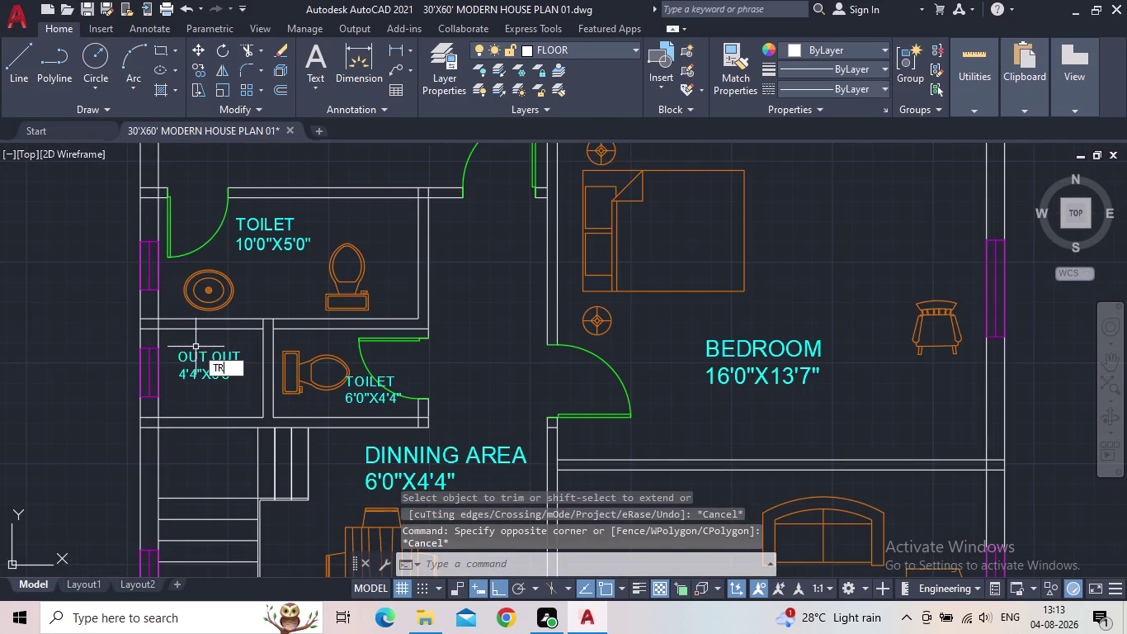
key(space)
scroll(up, 3)
drag(152, 341, 148, 278)
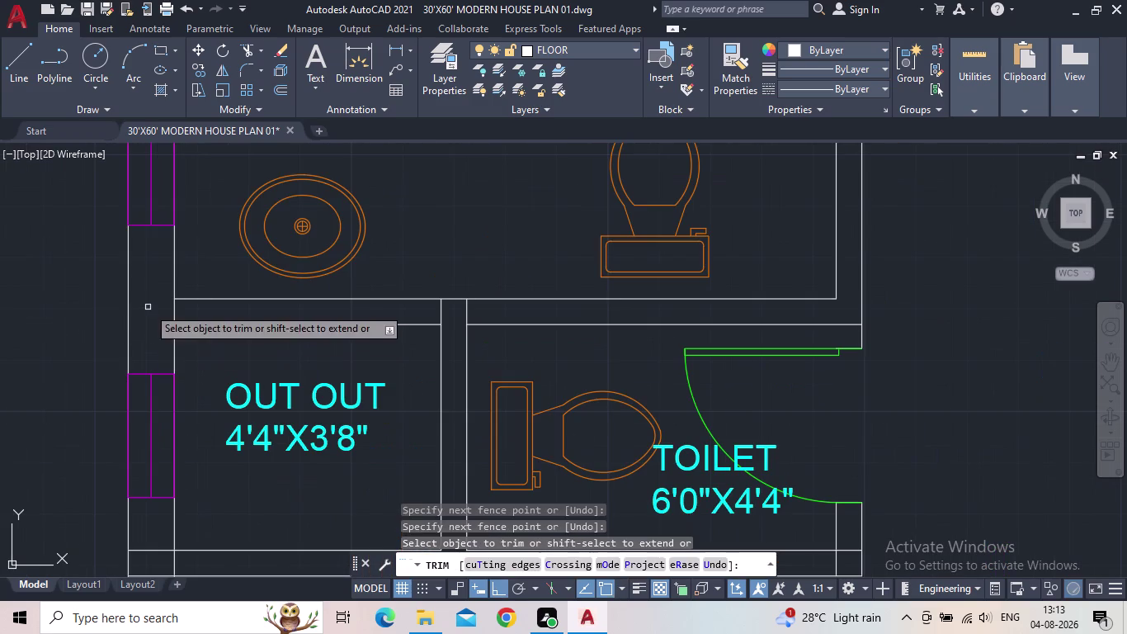
drag(153, 307, 187, 311)
drag(415, 310, 499, 312)
scroll(down, 3)
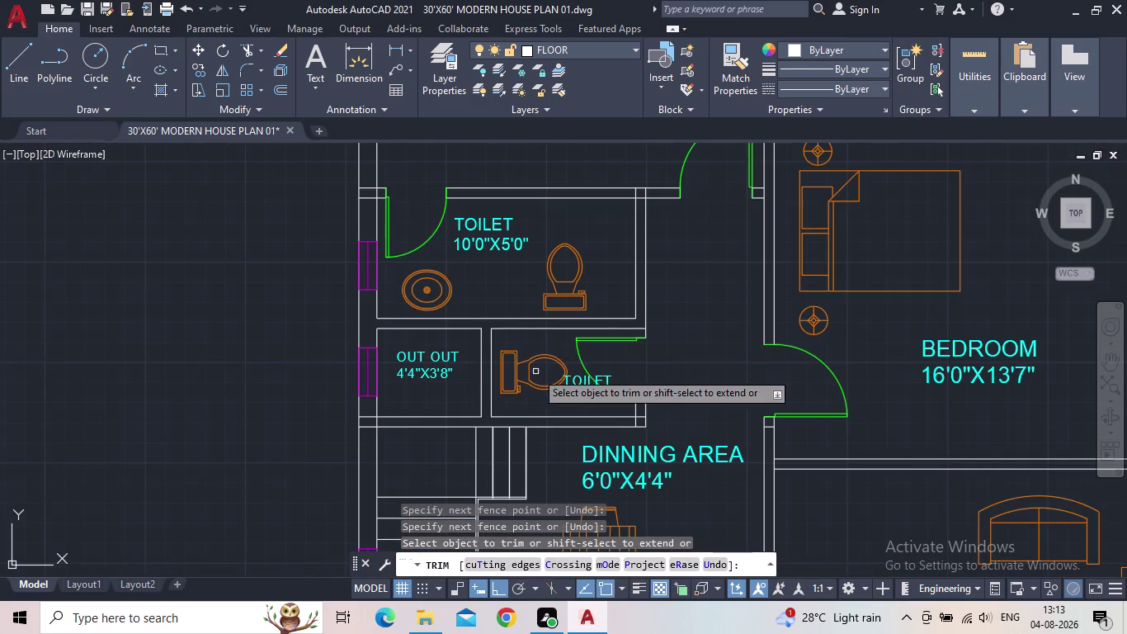
Trim the overlapping wall ends above the upper bedroom door.
middle_drag(521, 367, 352, 396)
scroll(down, 3)
scroll(up, 3)
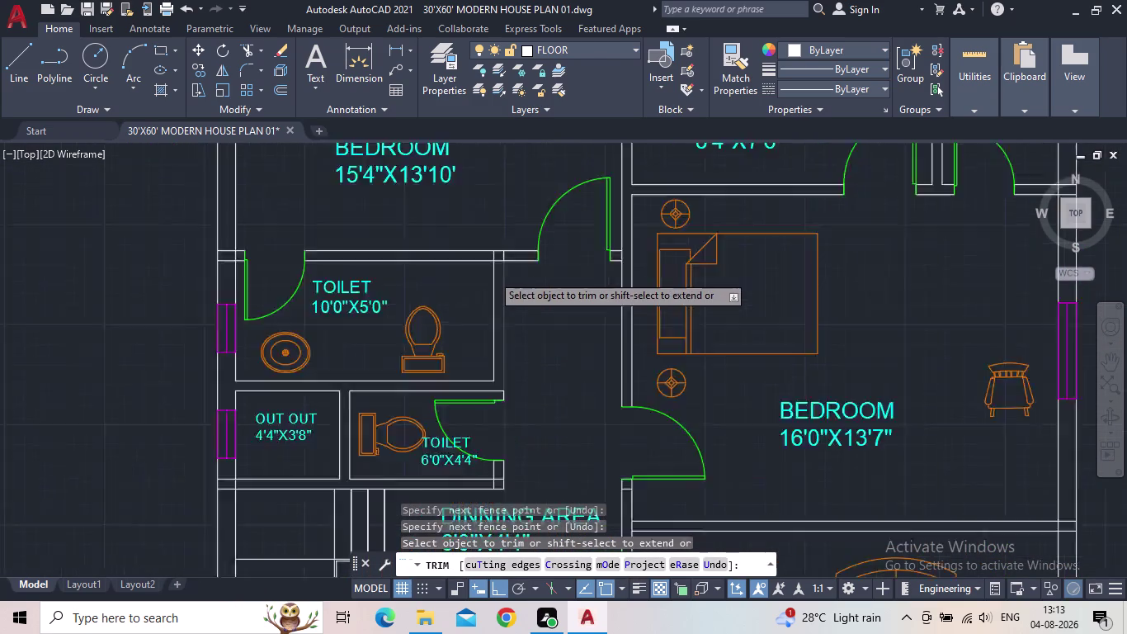
scroll(up, 3)
drag(514, 238, 515, 202)
drag(506, 200, 462, 199)
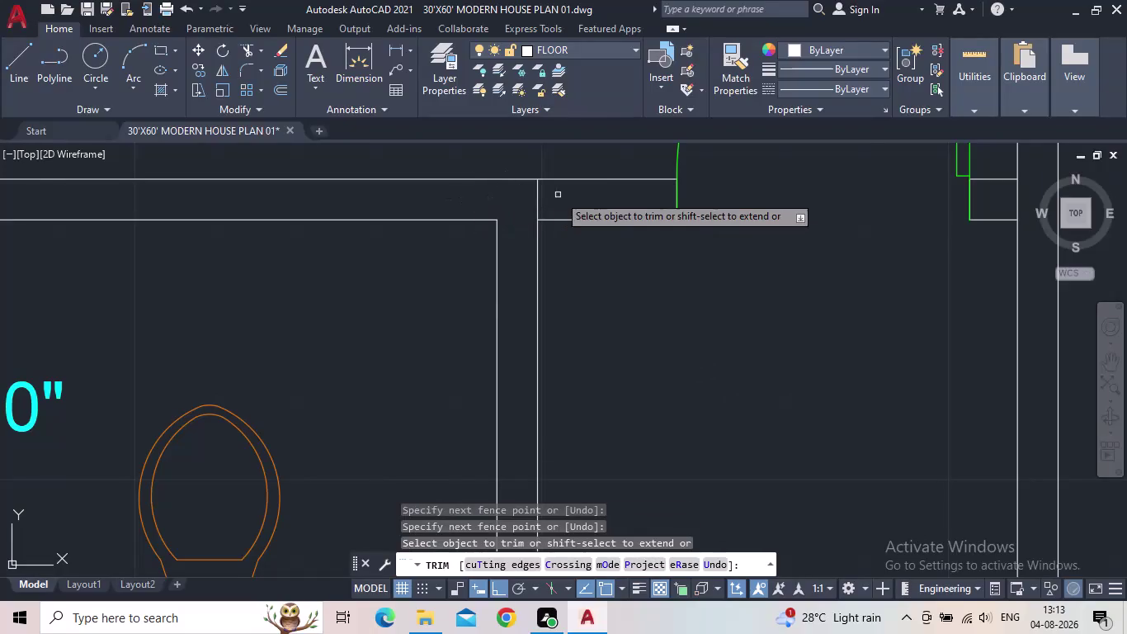
drag(563, 193, 503, 199)
scroll(down, 3)
scroll(down, 3)
Trim the wall ends beside the bedroom door.
middle_drag(621, 256, 587, 330)
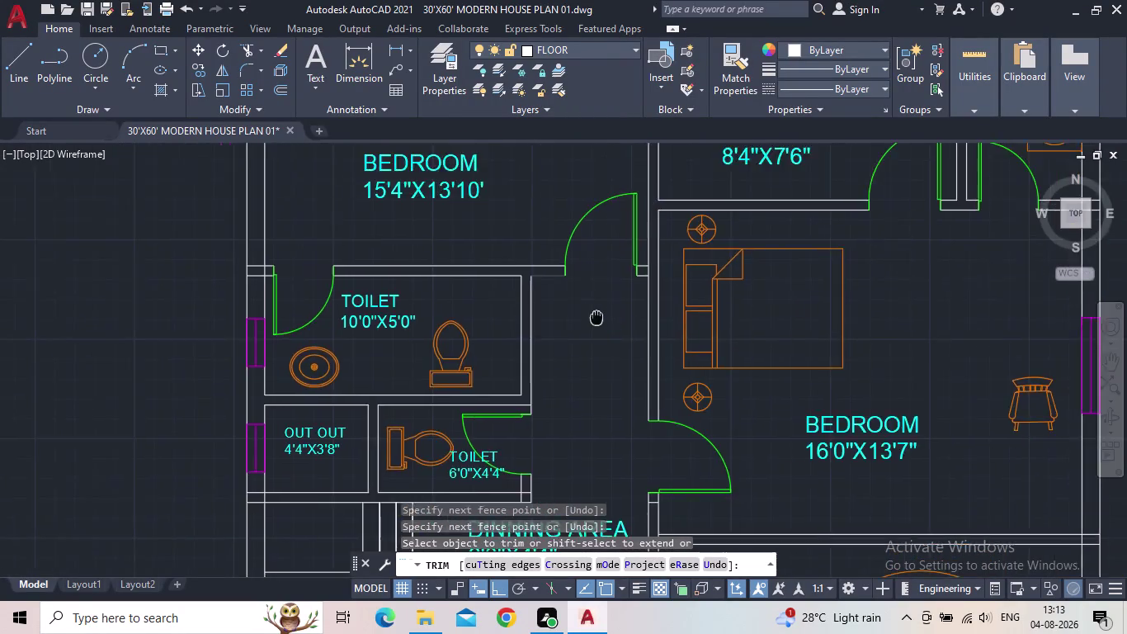
middle_drag(587, 330, 565, 396)
scroll(up, 3)
drag(605, 340, 590, 342)
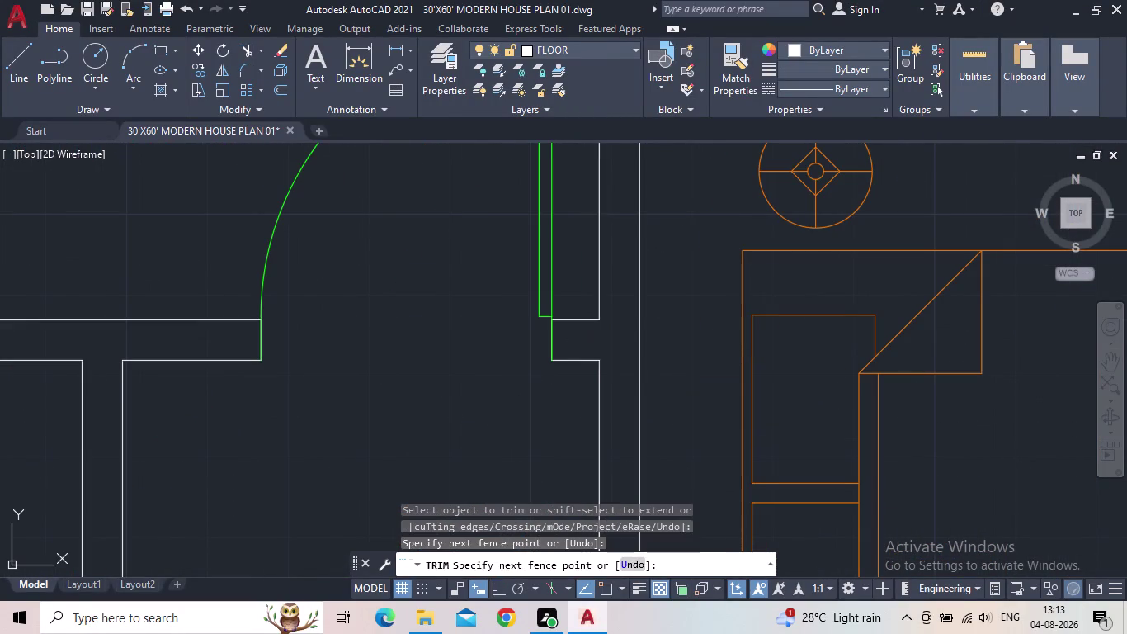
scroll(down, 3)
middle_drag(612, 287, 472, 259)
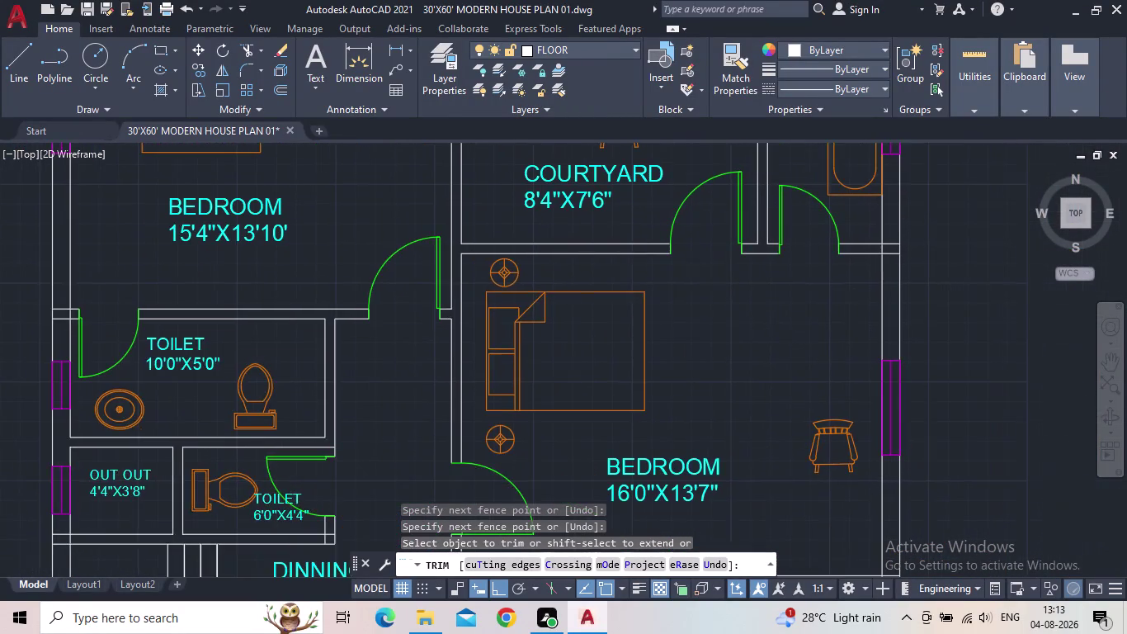
scroll(down, 3)
scroll(up, 3)
Trim the wall ends below the COURTYARD doors and near the right outer wall.
middle_drag(710, 375, 502, 397)
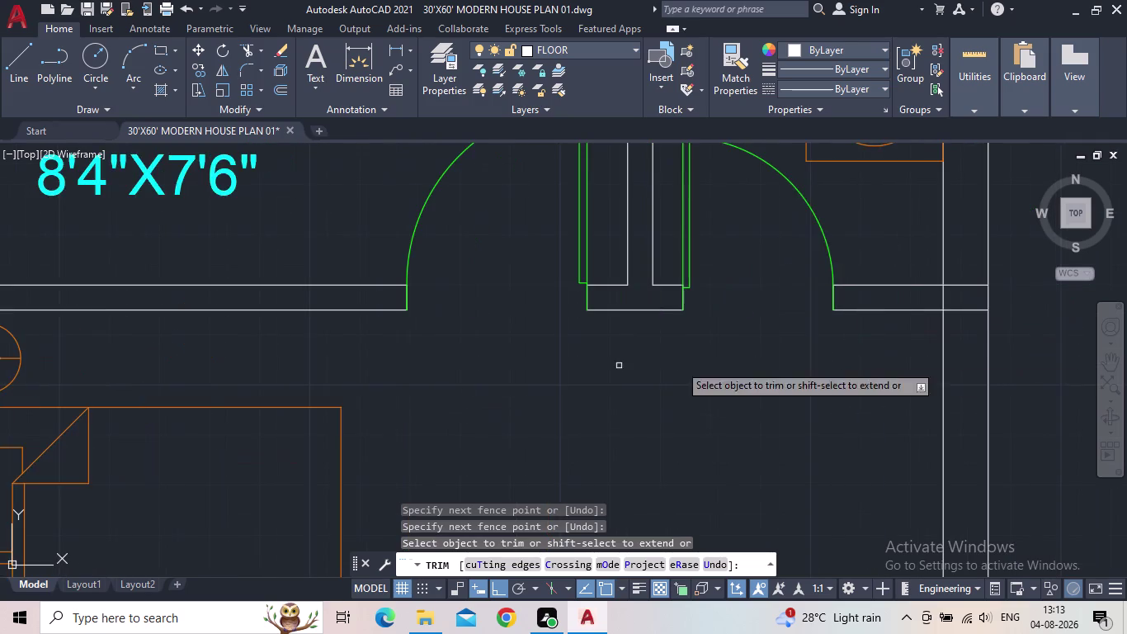
scroll(down, 3)
middle_drag(938, 339, 754, 384)
scroll(up, 3)
drag(785, 322, 785, 395)
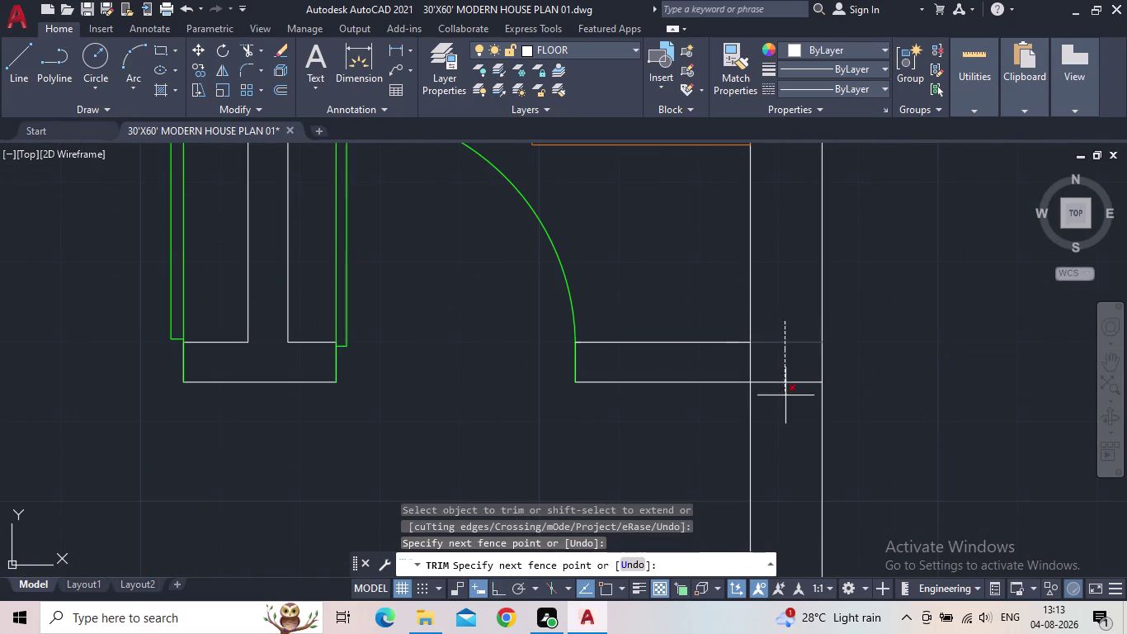
drag(785, 395, 785, 397)
drag(774, 358, 718, 359)
scroll(down, 3)
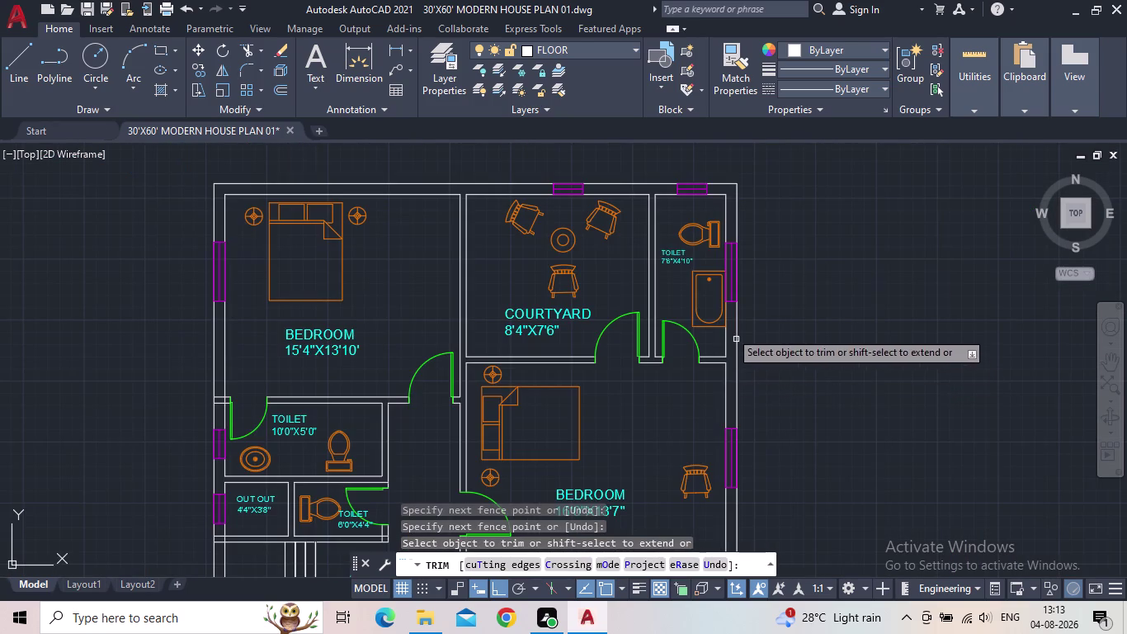
middle_drag(568, 332, 742, 227)
scroll(down, 3)
Trim the overlapping wall ends below the OUT OUT room.
middle_drag(712, 339, 703, 297)
scroll(up, 3)
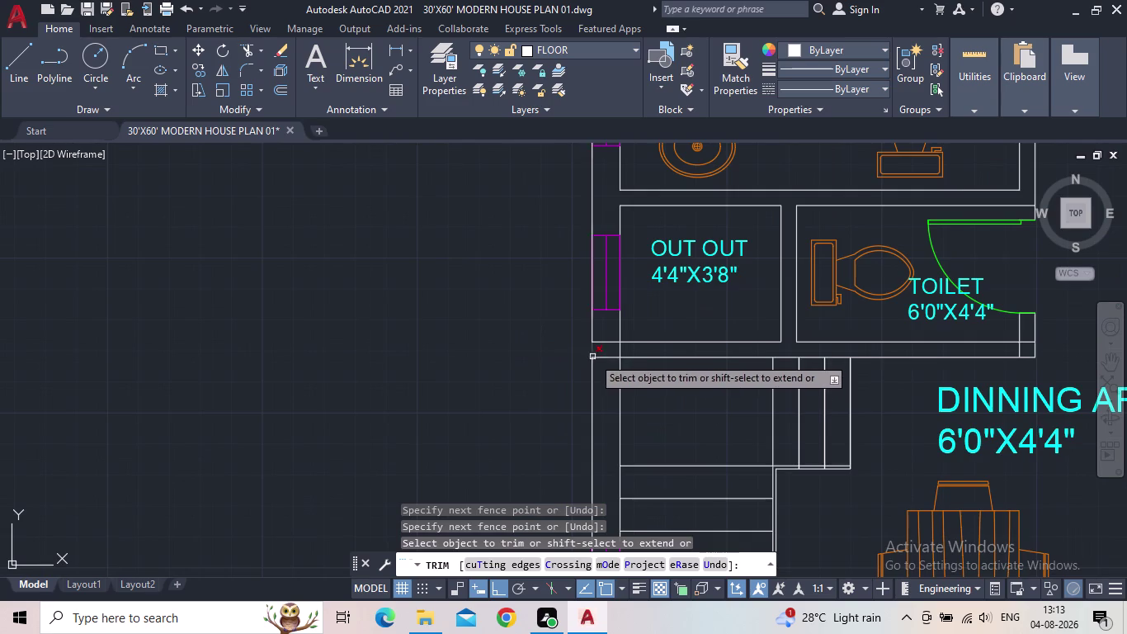
scroll(up, 3)
drag(617, 370, 620, 301)
drag(628, 335, 684, 331)
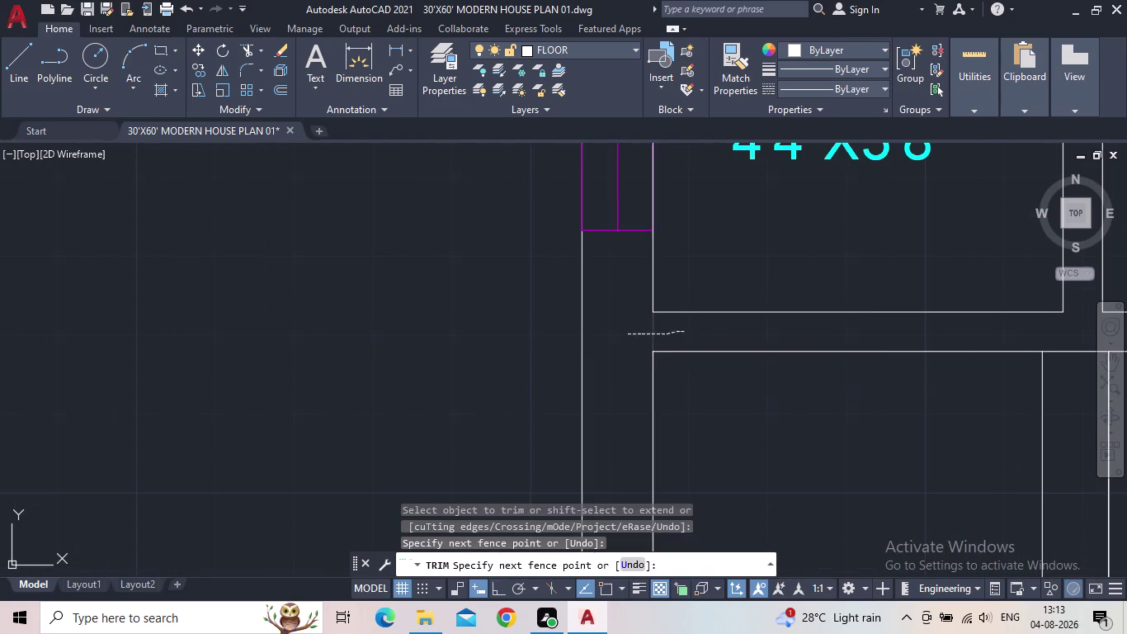
scroll(down, 3)
Trim the wall ends below and at the corner of the lower TOILET.
middle_drag(738, 346, 632, 399)
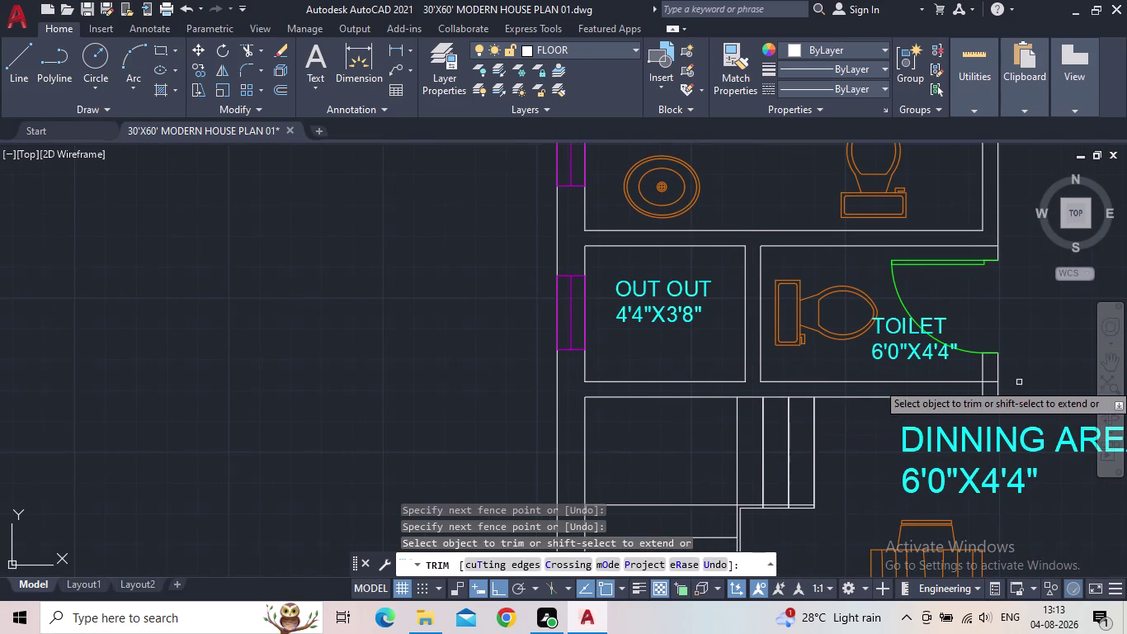
scroll(up, 3)
drag(910, 386, 945, 359)
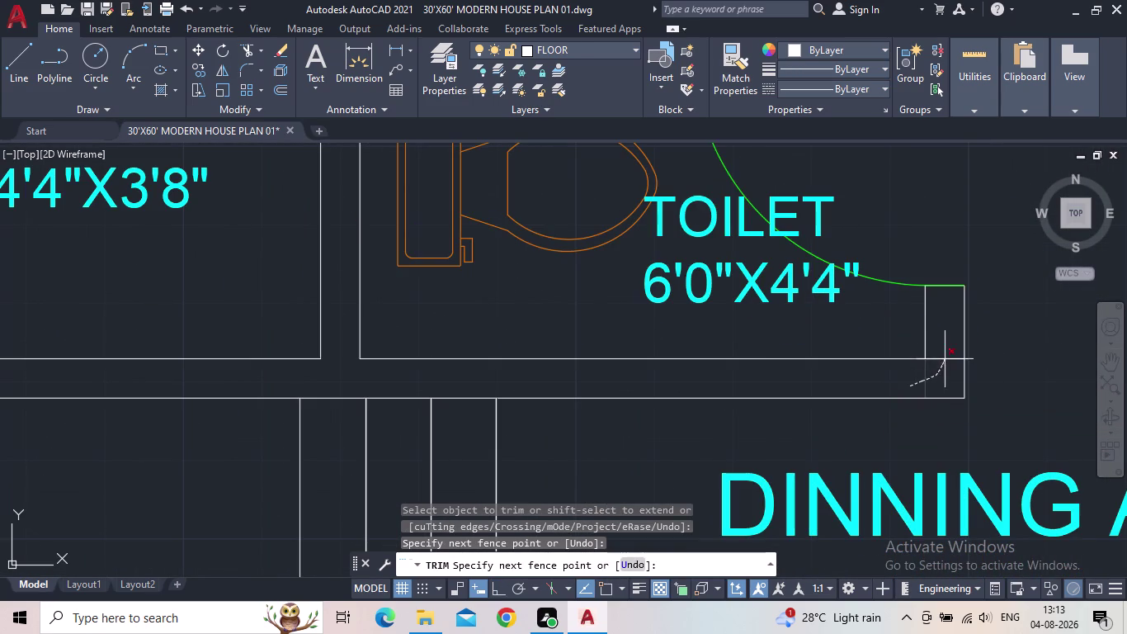
drag(944, 359, 946, 349)
scroll(down, 3)
Trim the wall ends above the kitchen and near the kitchen appliance.
middle_drag(900, 415, 891, 358)
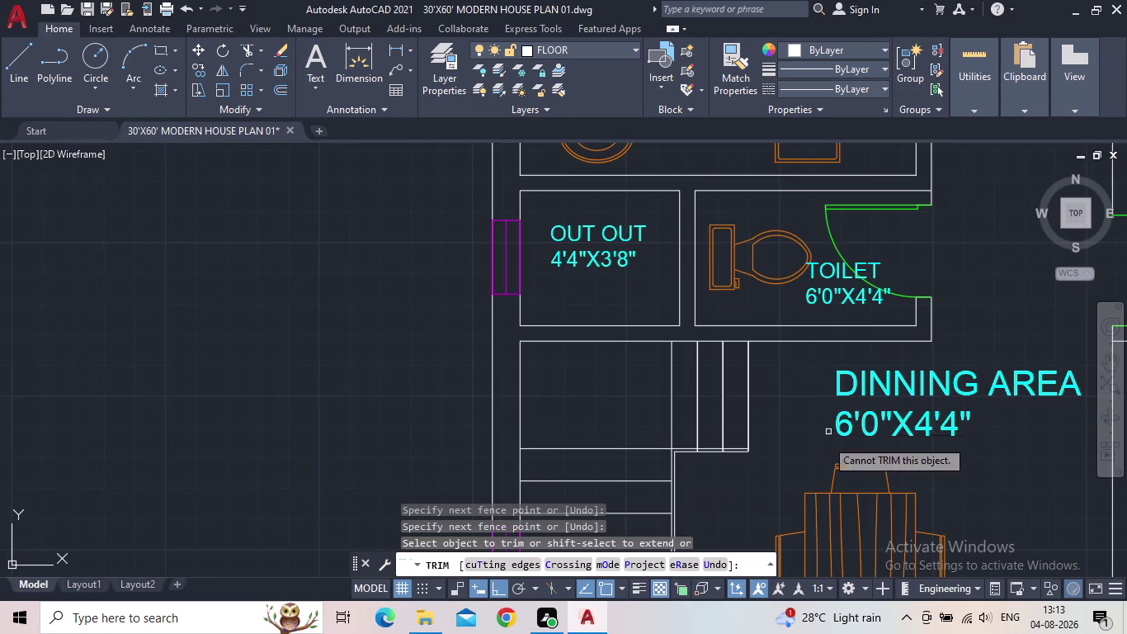
middle_drag(818, 452, 830, 354)
scroll(down, 3)
middle_drag(805, 448, 751, 338)
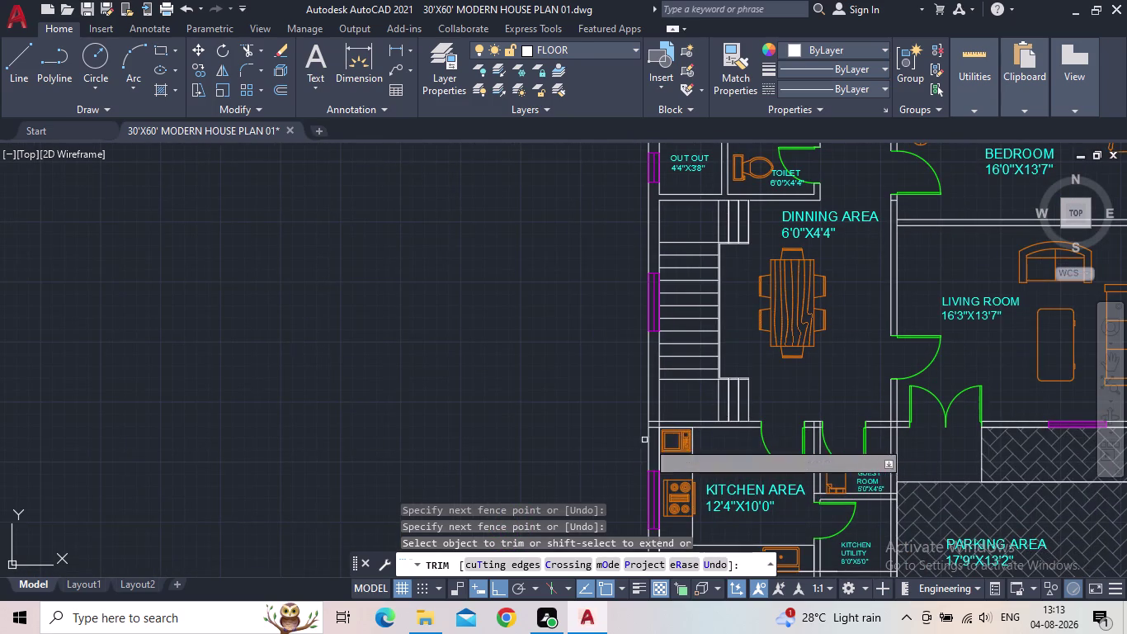
scroll(up, 3)
drag(596, 375, 580, 268)
drag(616, 334, 619, 333)
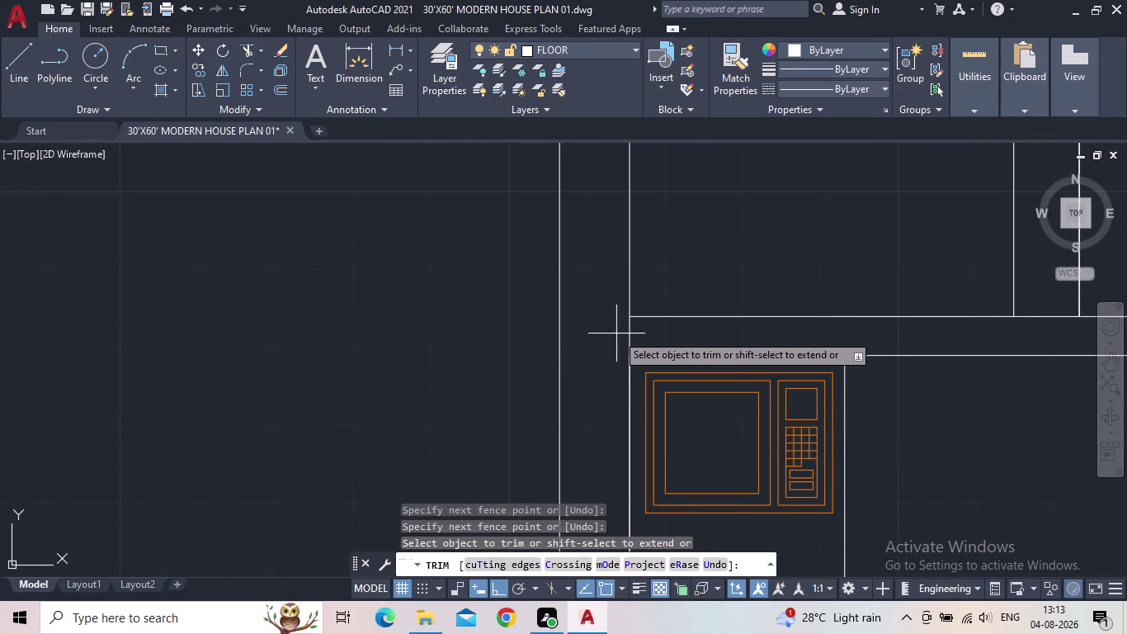
drag(619, 333, 650, 333)
scroll(down, 3)
middle_drag(720, 406, 692, 310)
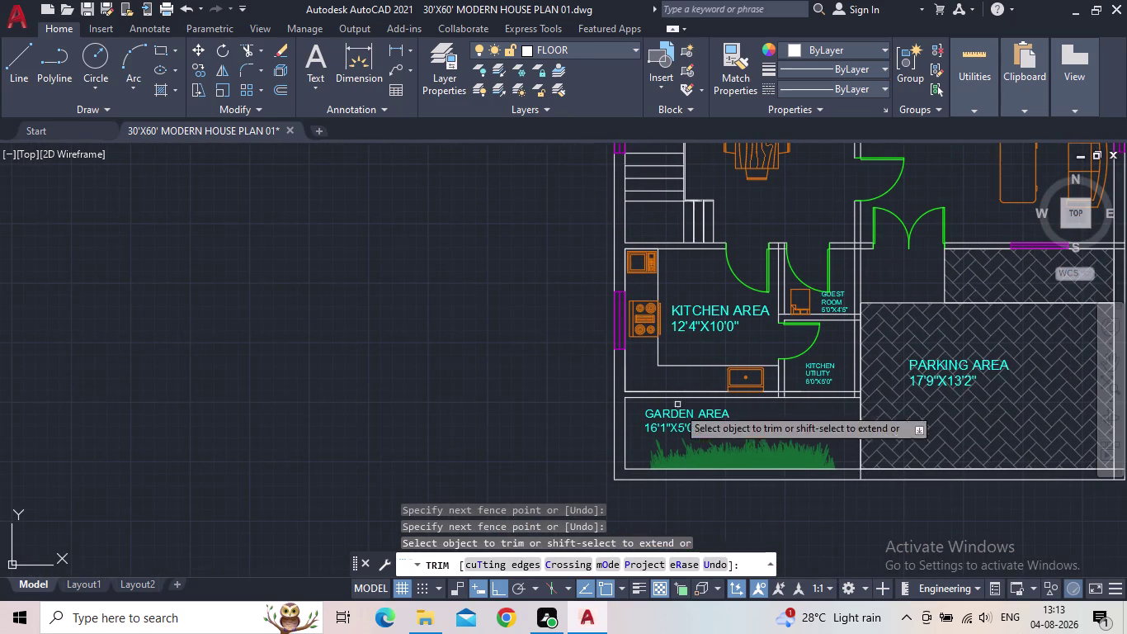
middle_drag(767, 465, 547, 516)
scroll(up, 3)
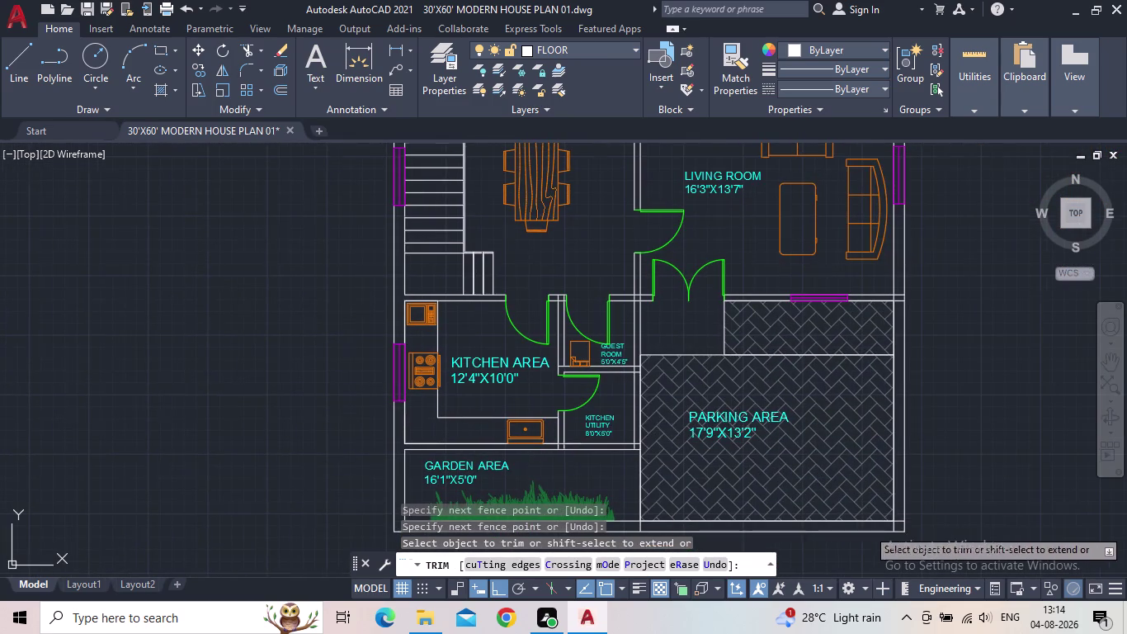
Trim the overlapping wall ends at the PARKING AREA corner.
middle_drag(962, 531, 851, 477)
scroll(up, 3)
drag(727, 470, 760, 457)
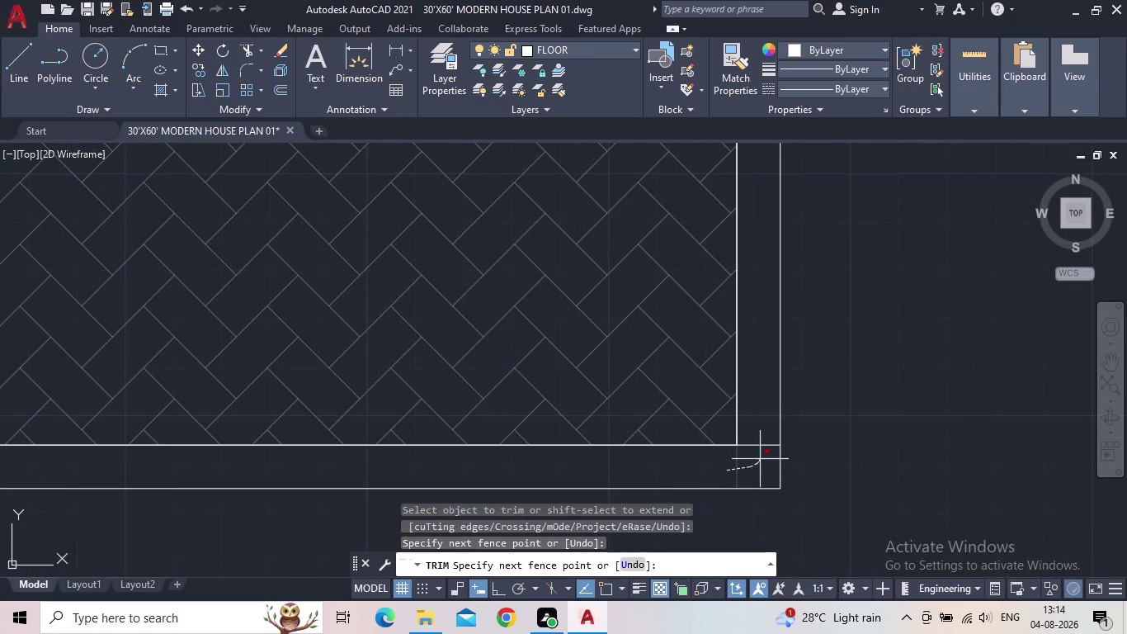
drag(760, 457, 759, 429)
scroll(down, 3)
Trim the wall ends and short wall stub above the PARKING AREA.
middle_drag(831, 418, 778, 564)
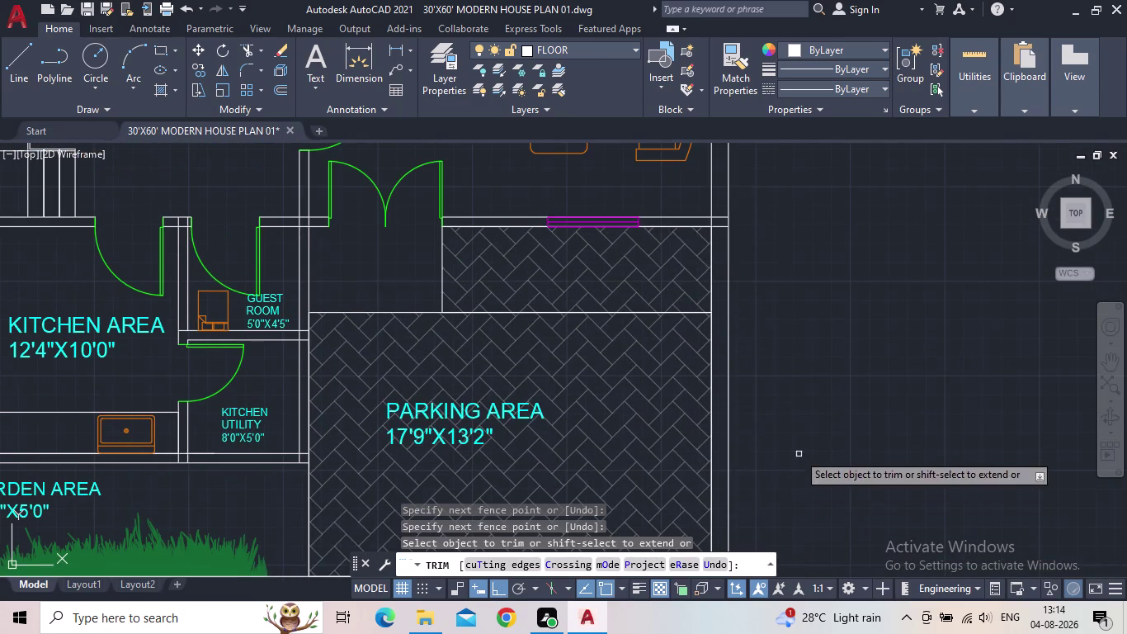
middle_drag(753, 305, 738, 447)
scroll(up, 3)
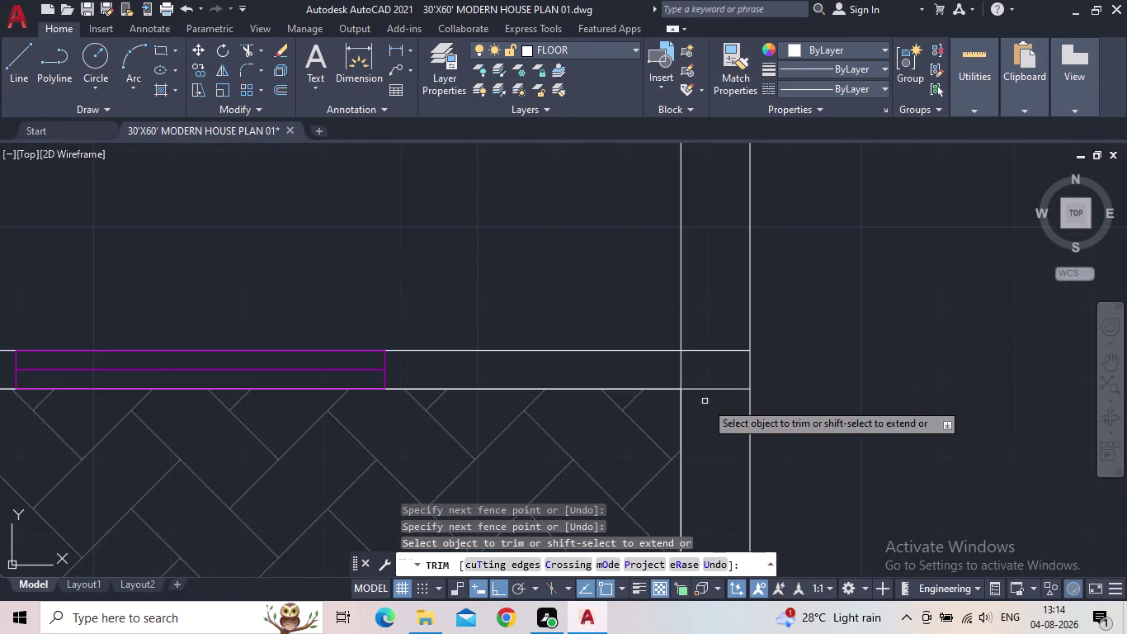
drag(708, 413, 707, 327)
drag(692, 371, 665, 373)
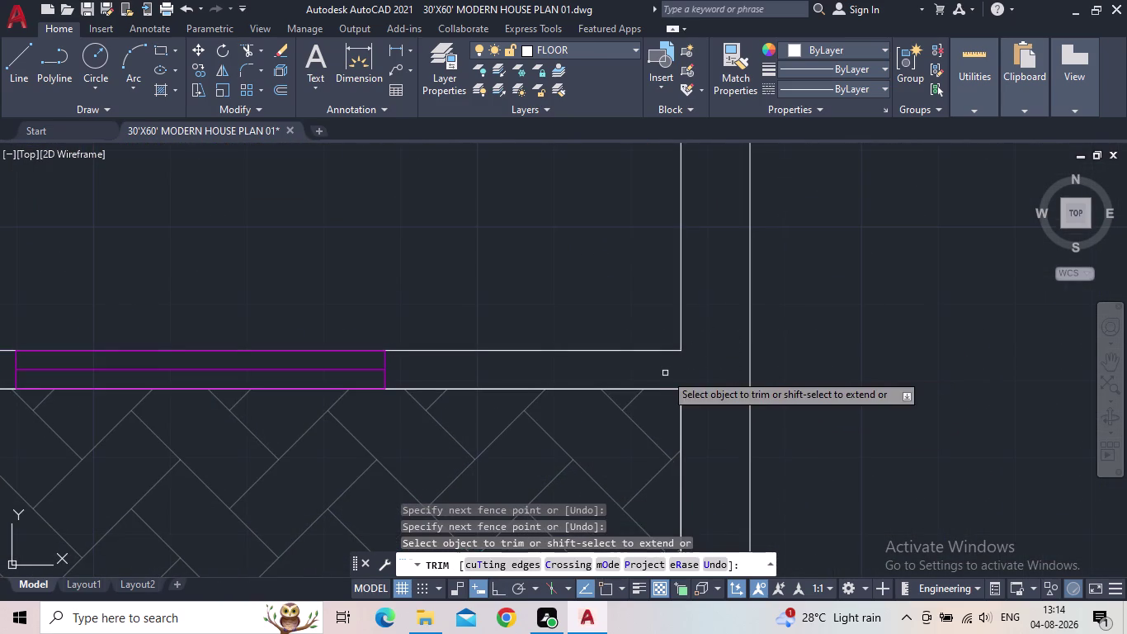
scroll(down, 3)
scroll(down, 3)
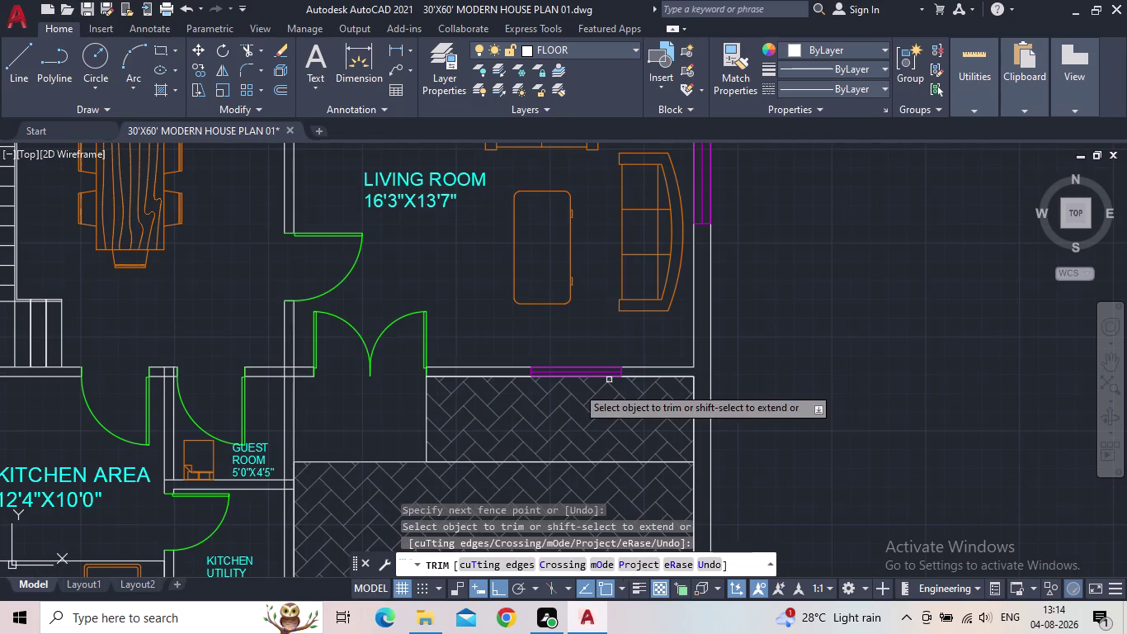
Cut away the wall lines and stub crossing the left door opening.
scroll(up, 3)
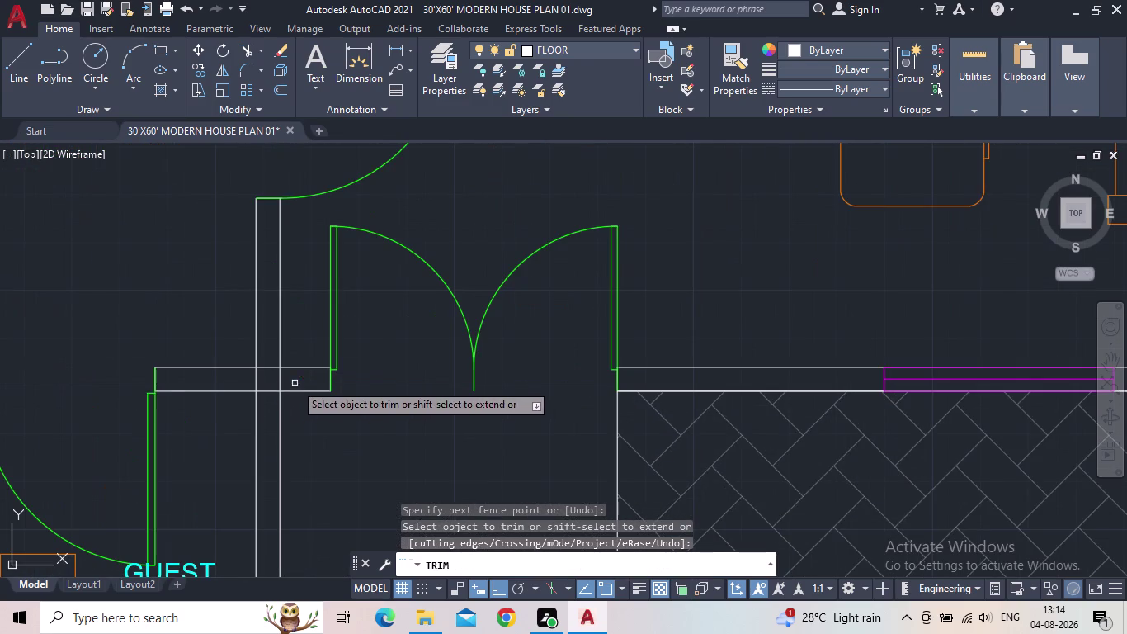
drag(294, 383, 241, 380)
drag(270, 402, 271, 360)
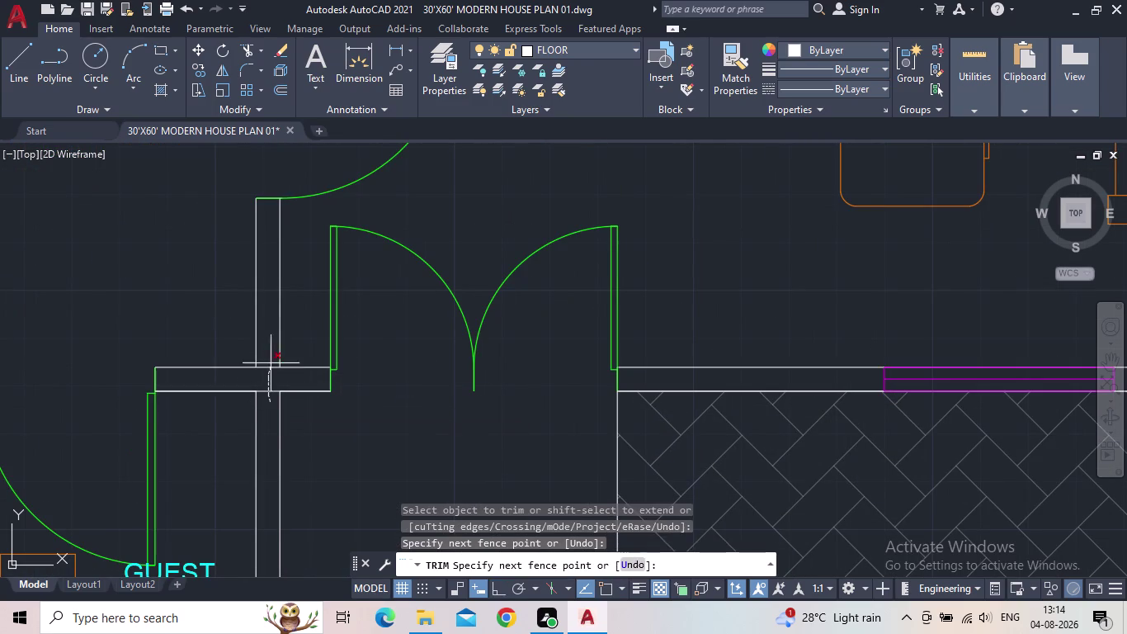
drag(271, 361, 272, 349)
scroll(down, 3)
middle_drag(272, 380, 519, 396)
Trim the excess wall lines at the next doorway and the kitchen-side door.
scroll(up, 3)
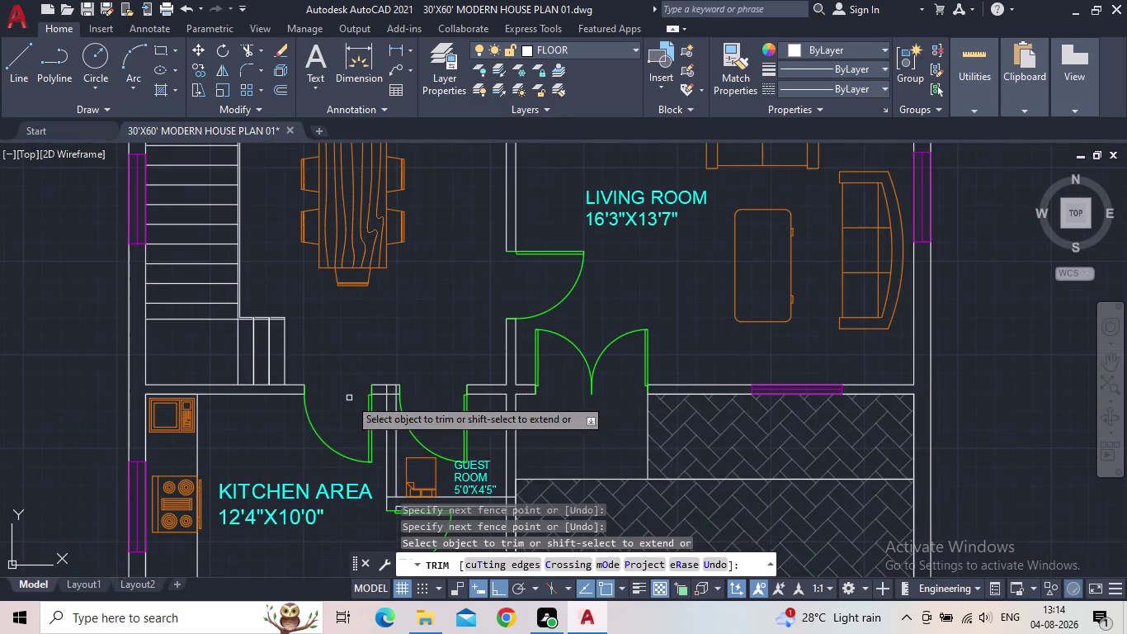
scroll(up, 3)
scroll(up, 3)
drag(518, 375, 464, 377)
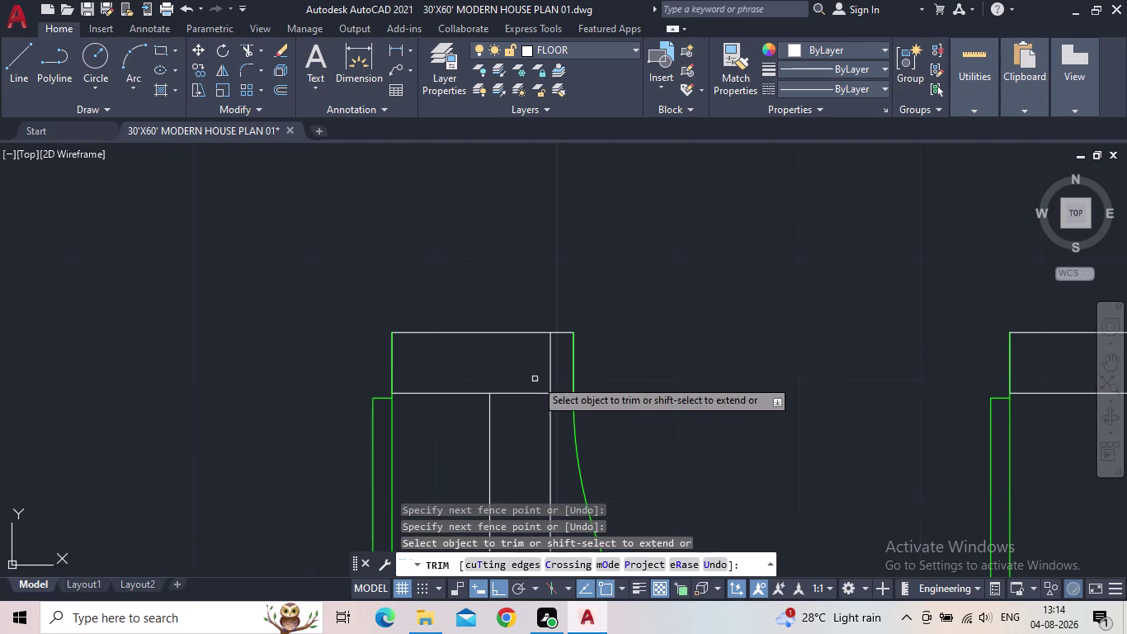
drag(554, 375, 524, 375)
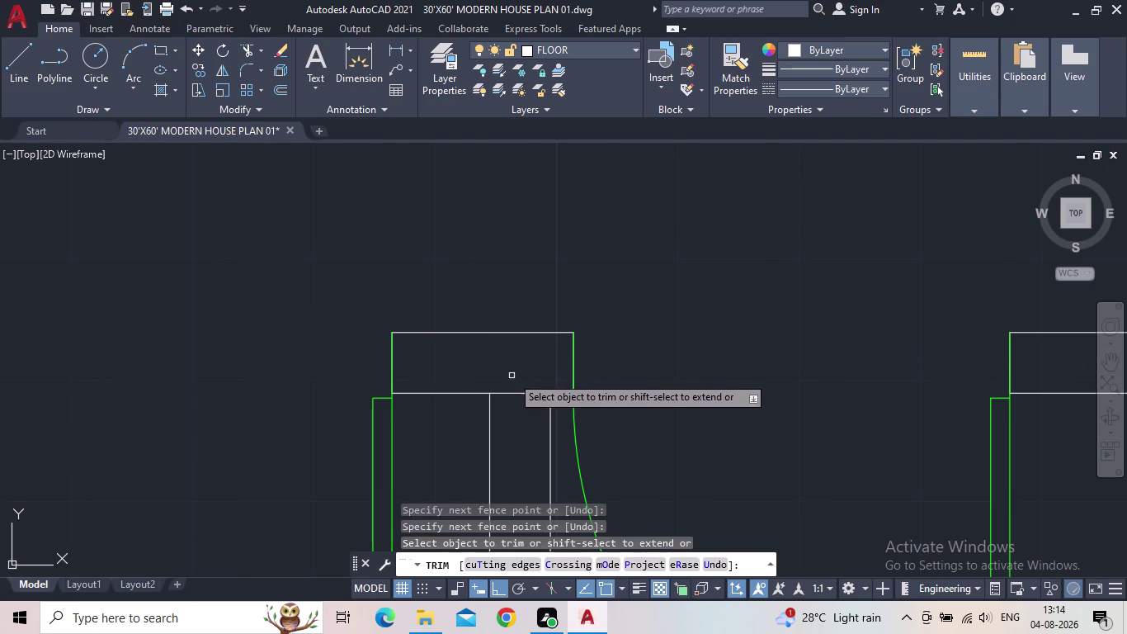
scroll(down, 3)
scroll(down, 3)
middle_drag(601, 421, 573, 399)
scroll(up, 3)
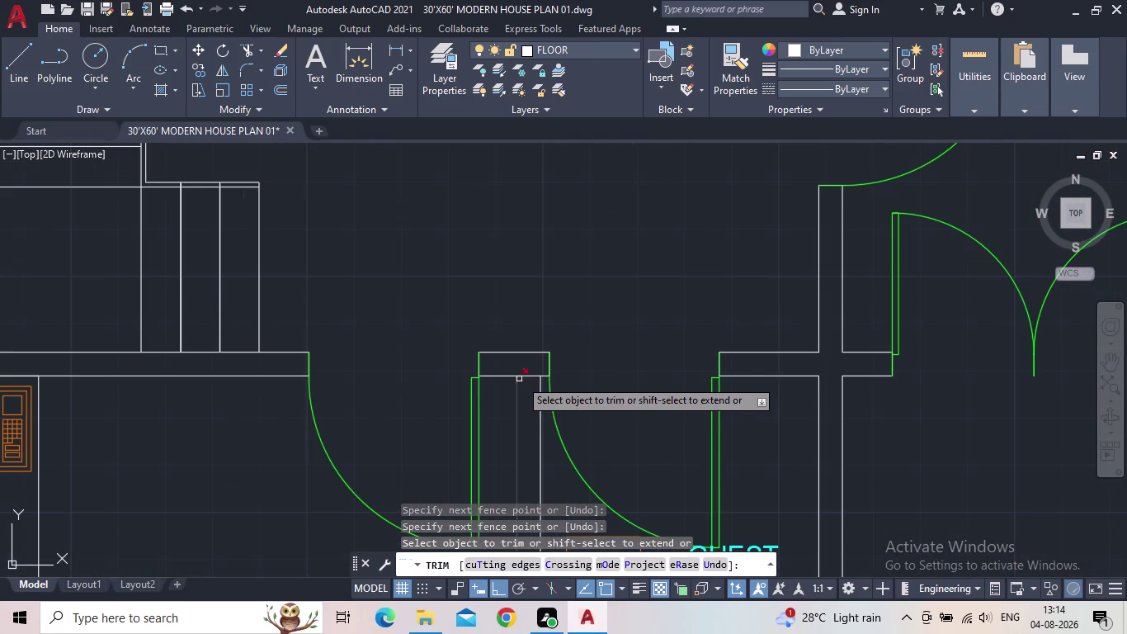
drag(531, 385, 529, 367)
scroll(down, 3)
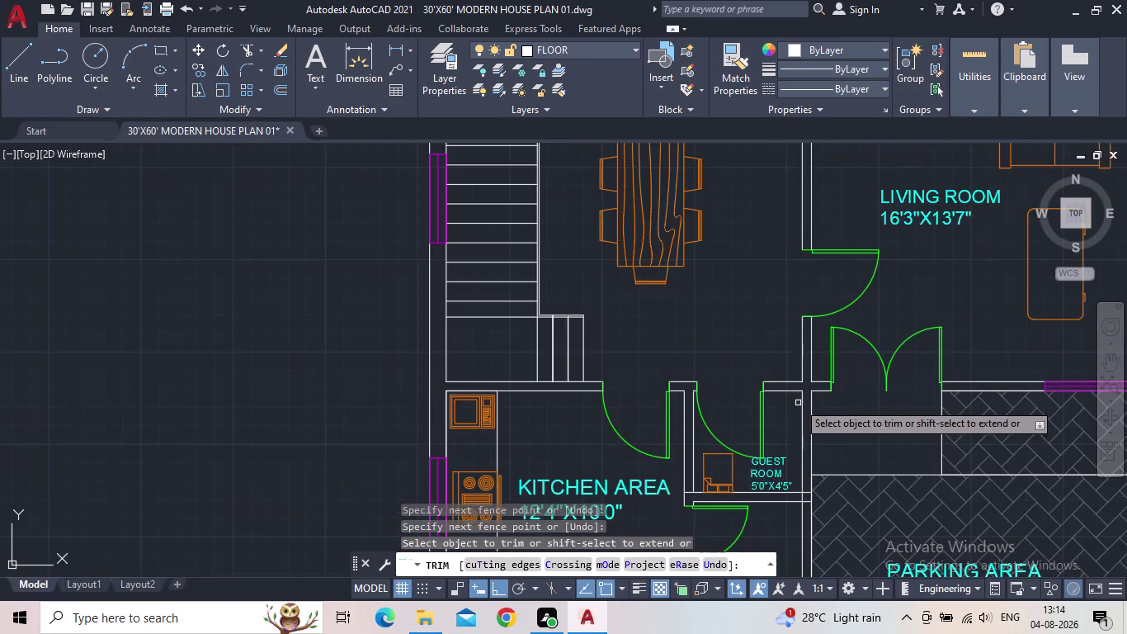
Trim the short wall stub and the lines between the parallel wall edges near the dining area.
middle_drag(796, 401, 503, 532)
scroll(down, 3)
scroll(up, 3)
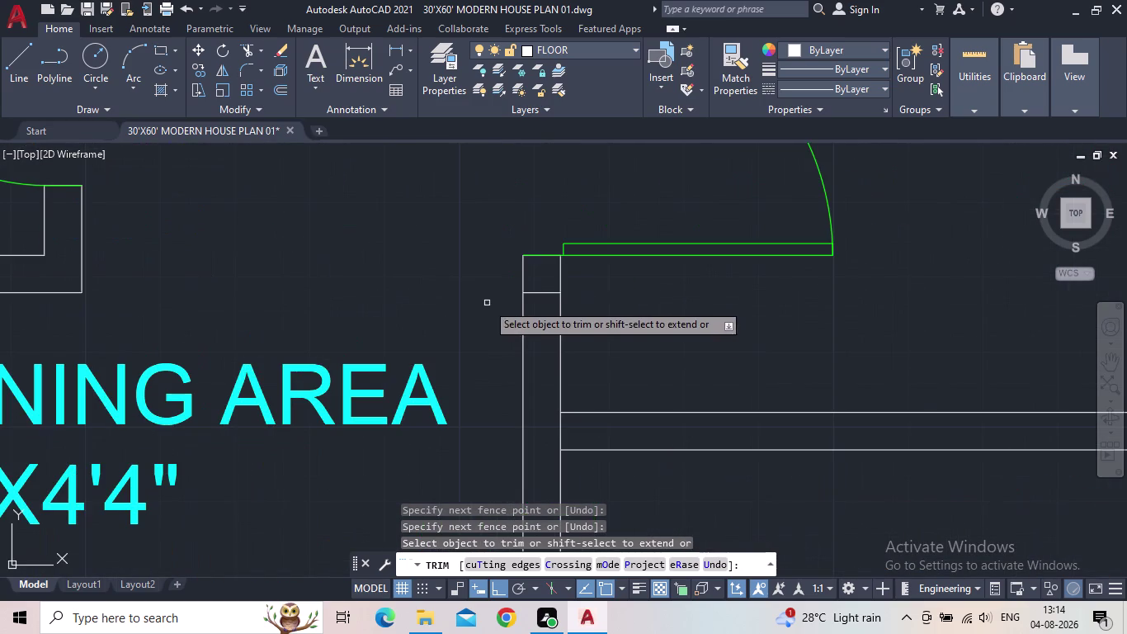
drag(542, 304, 543, 284)
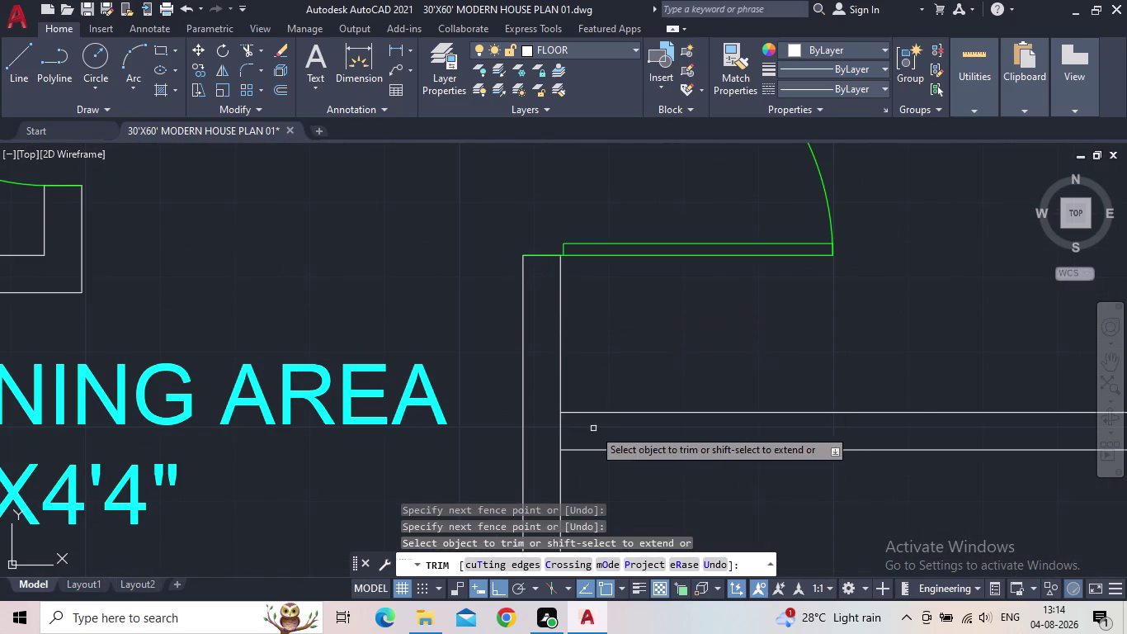
drag(591, 428, 545, 429)
scroll(down, 3)
Trim the leftover wall segments in the upper rooms.
middle_drag(715, 385, 529, 480)
scroll(down, 3)
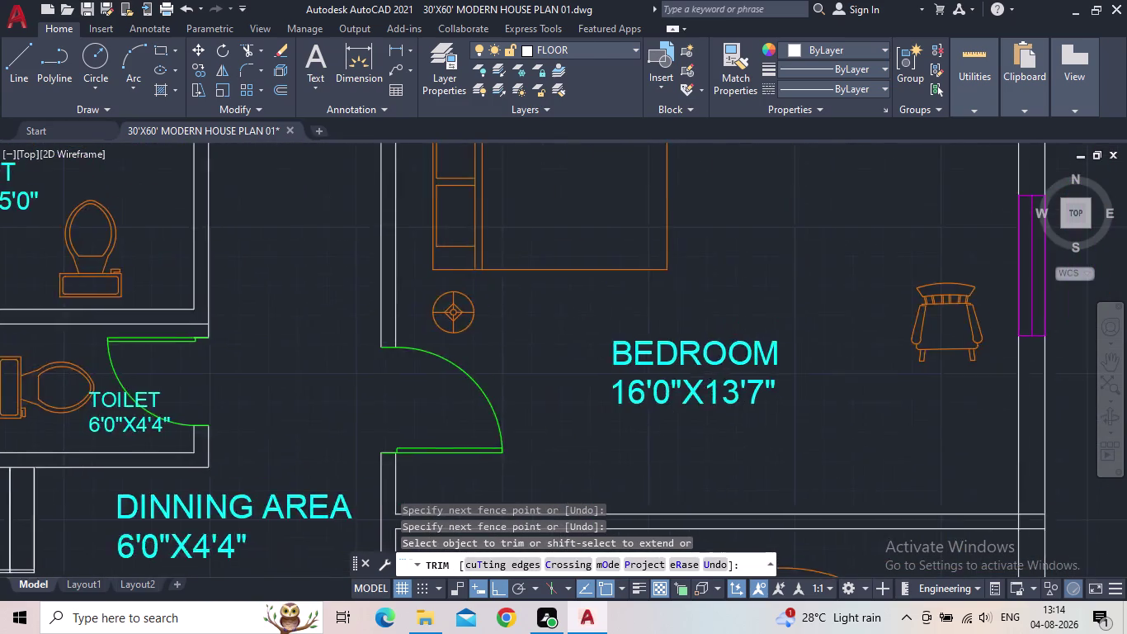
scroll(down, 3)
middle_drag(683, 359, 658, 398)
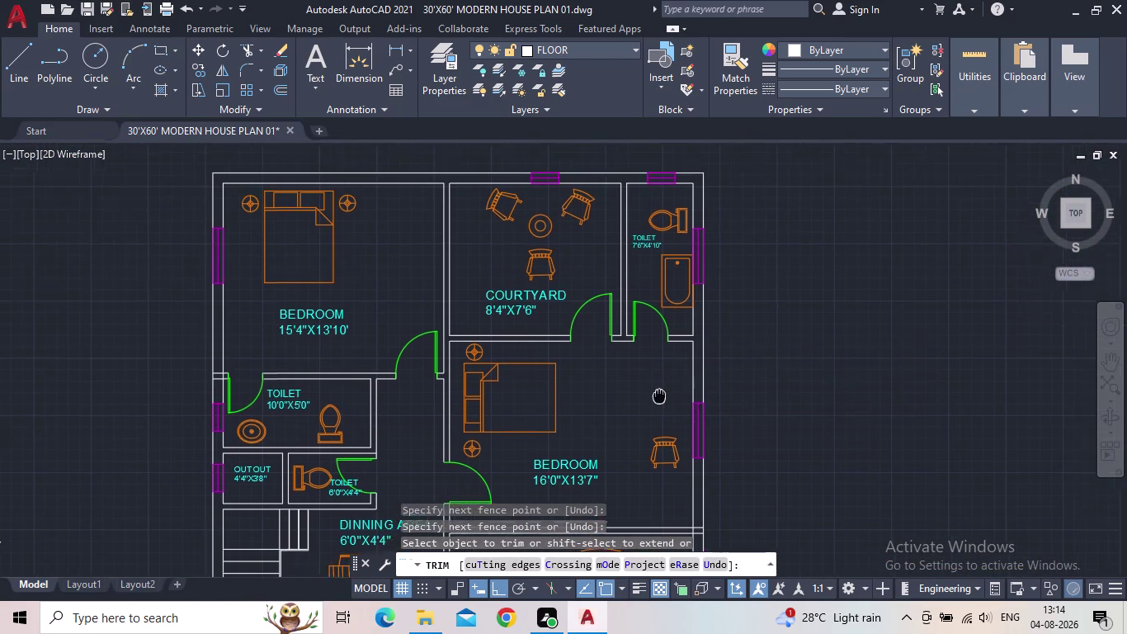
middle_drag(658, 398, 653, 410)
scroll(down, 3)
middle_drag(652, 410, 670, 295)
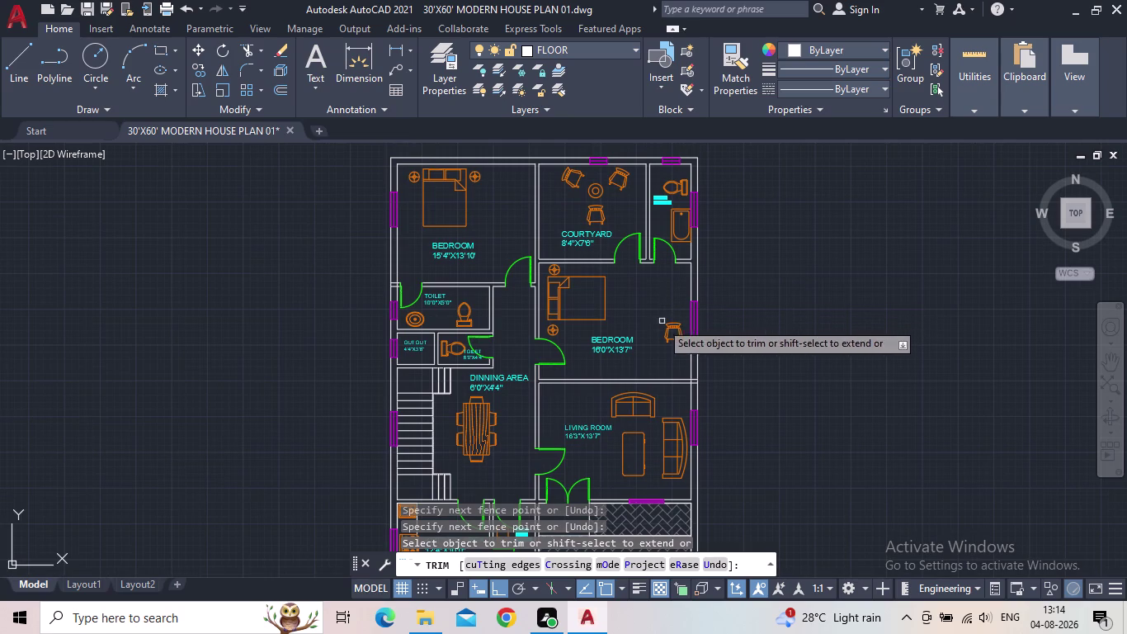
scroll(up, 3)
drag(357, 274, 349, 215)
click(373, 251)
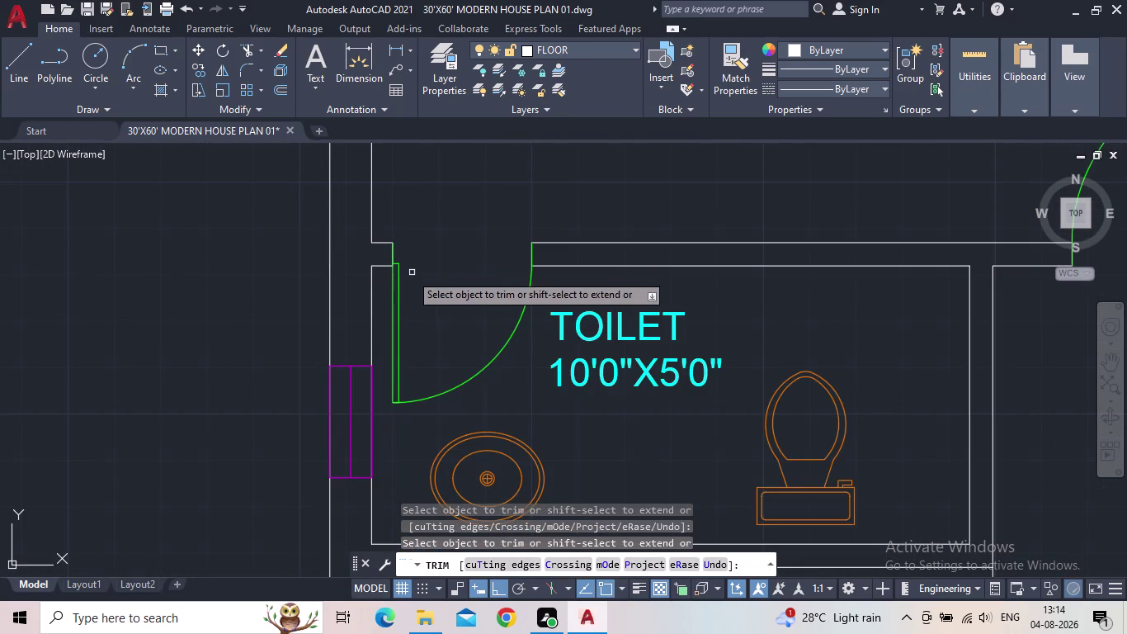
scroll(down, 3)
scroll(down, 3)
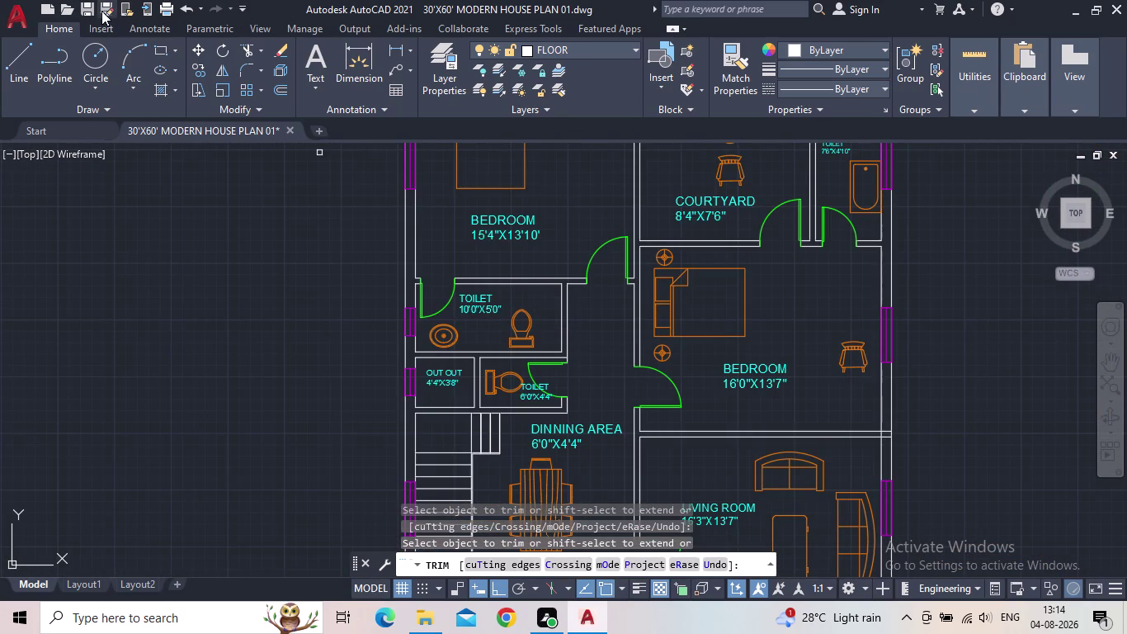
Save the plan, end the trim command, and make DIM the current layer.
click(92, 9)
scroll(down, 3)
middle_click(336, 263)
scroll(up, 3)
key(Escape)
click(435, 84)
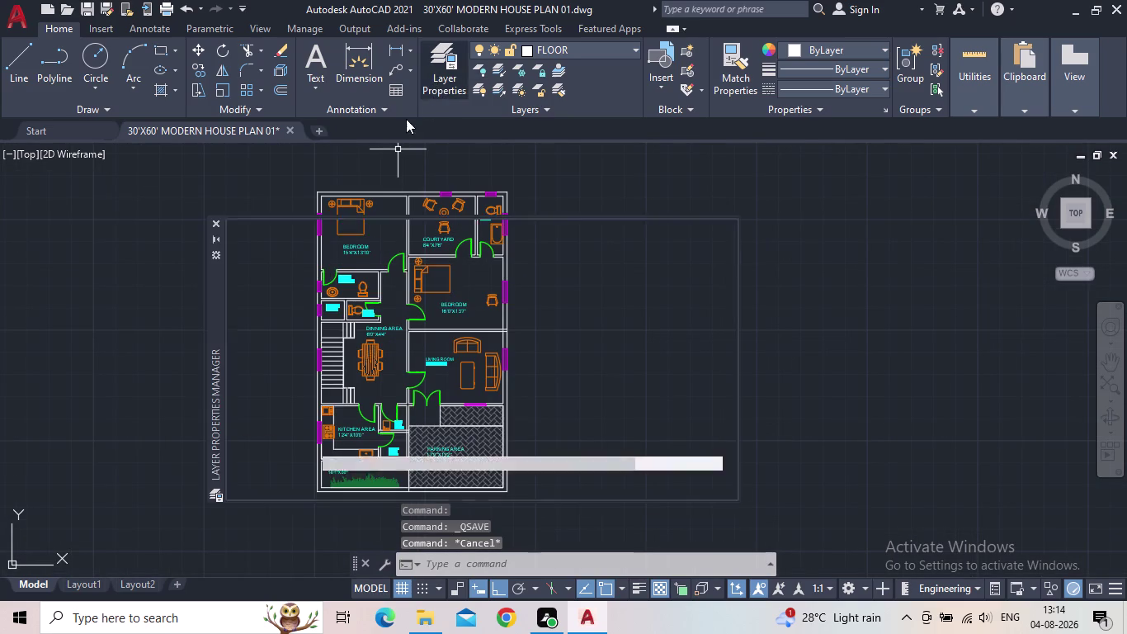
double_click(316, 333)
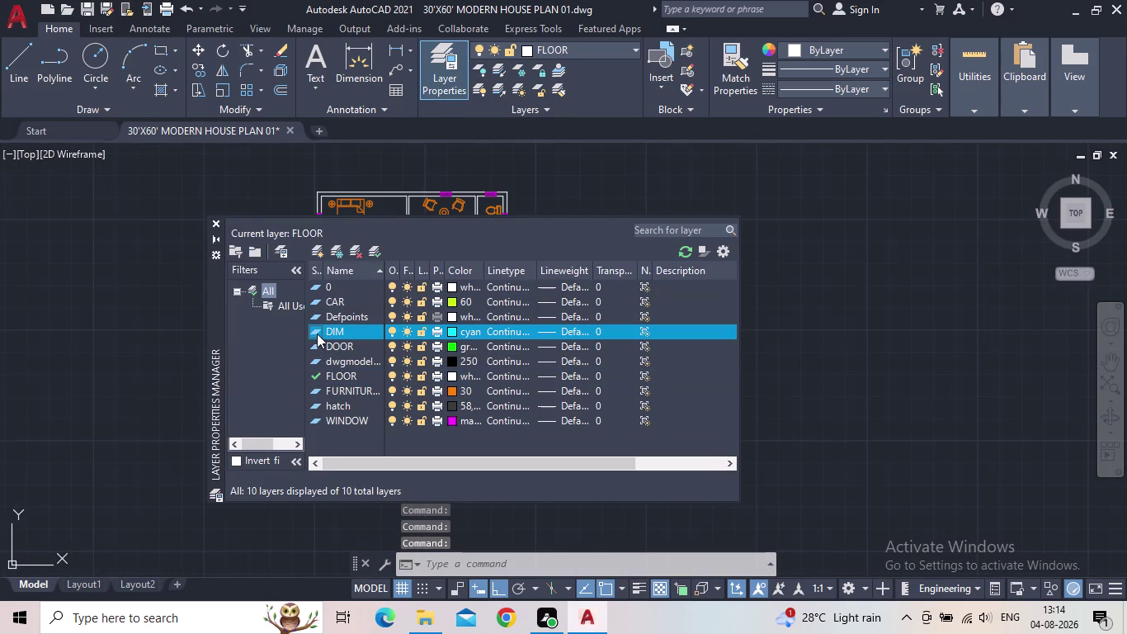
click(214, 223)
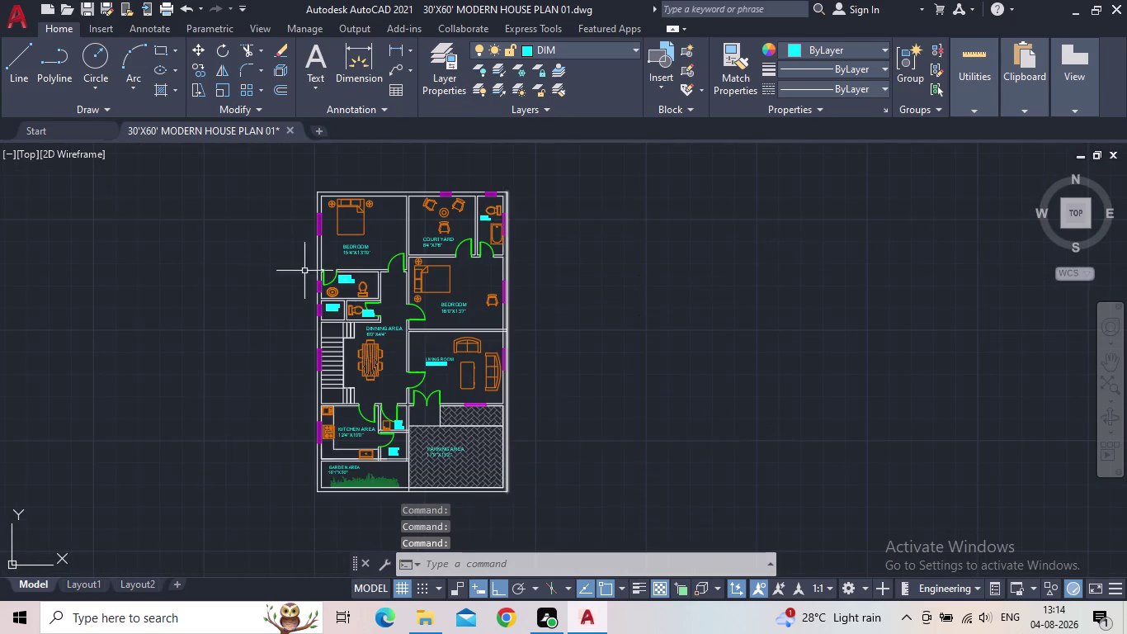
Dimension the window on the top-left bedroom's outer wall.
scroll(up, 3)
middle_drag(313, 222, 354, 366)
middle_drag(356, 328, 369, 417)
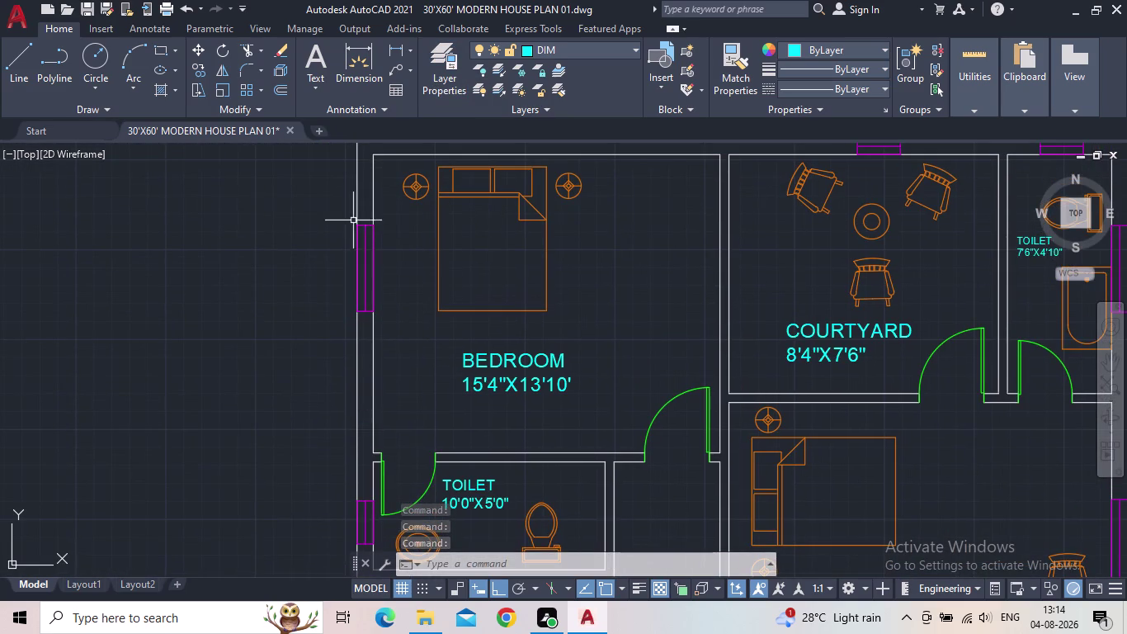
click(355, 224)
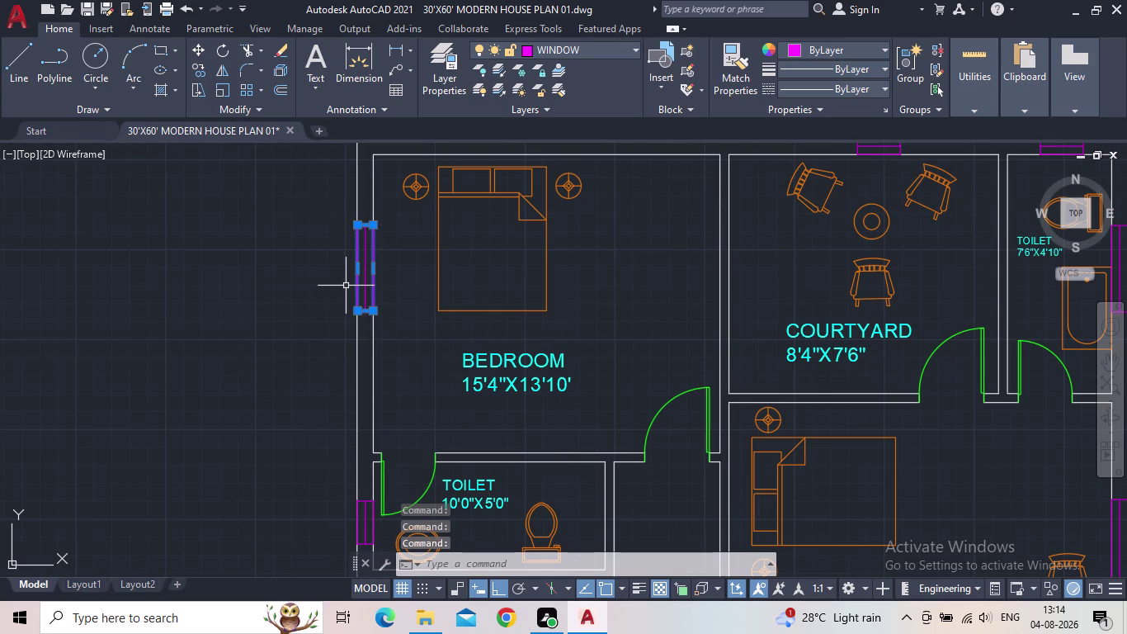
key(Escape)
click(392, 48)
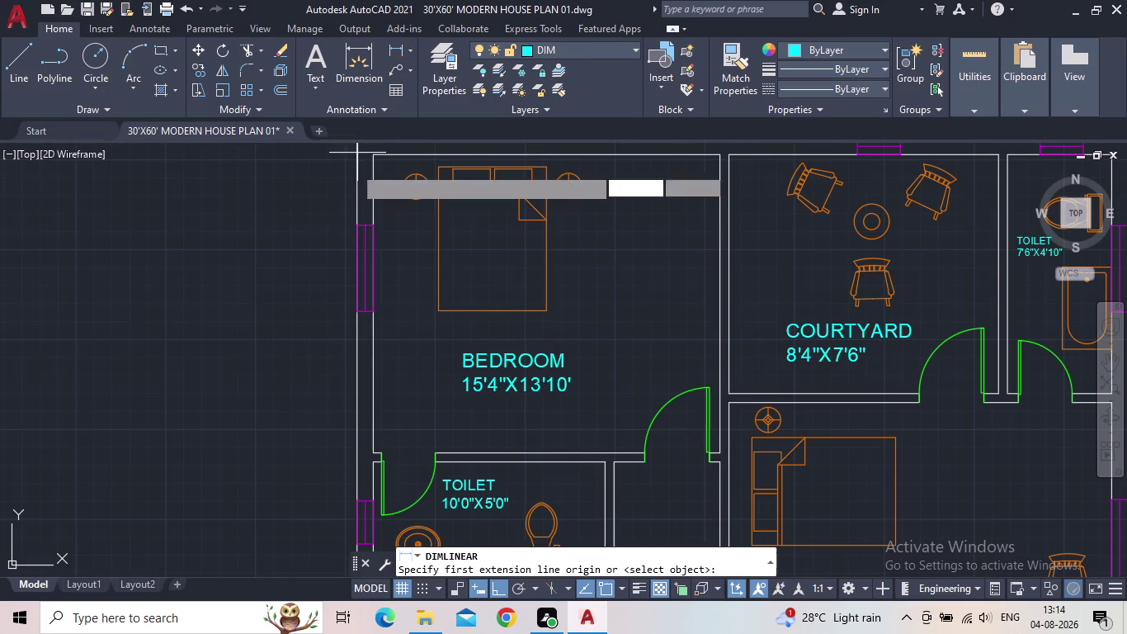
click(358, 229)
click(355, 311)
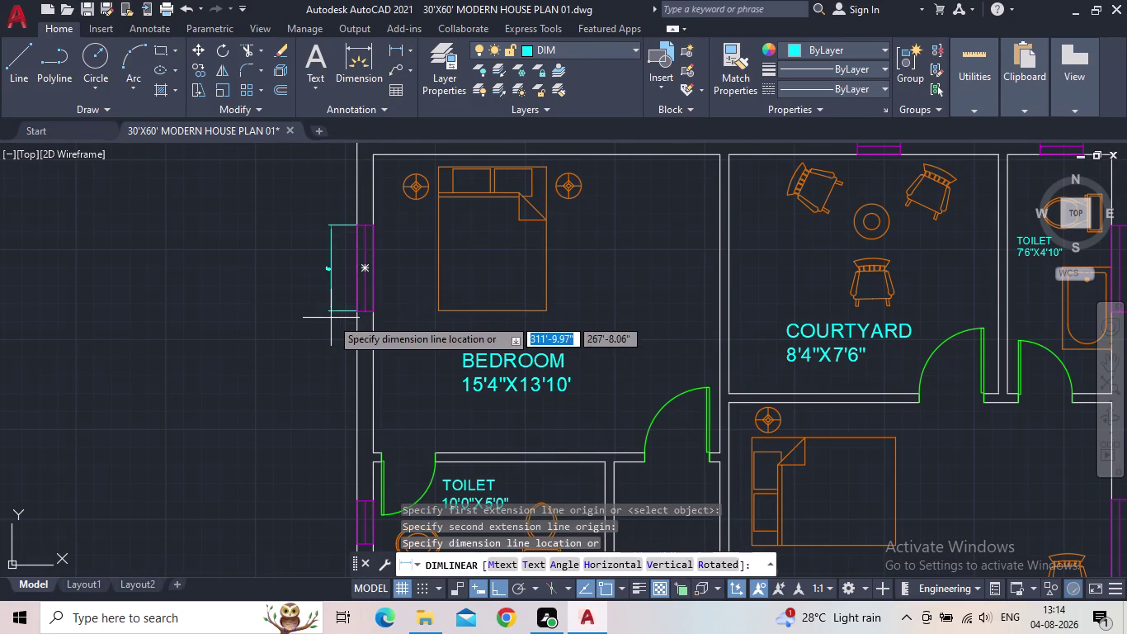
click(331, 318)
Add 2' dimensions to the toilet window and the OUT OUT window.
middle_drag(345, 337, 252, 210)
key(space)
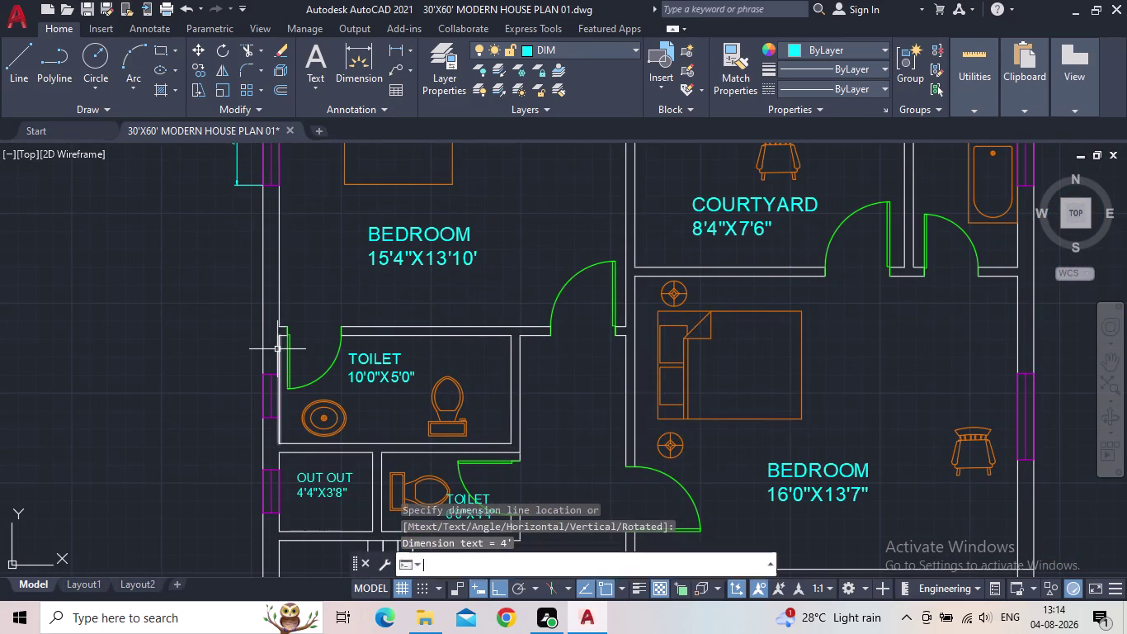
scroll(up, 3)
scroll(up, 3)
middle_click(252, 380)
click(271, 380)
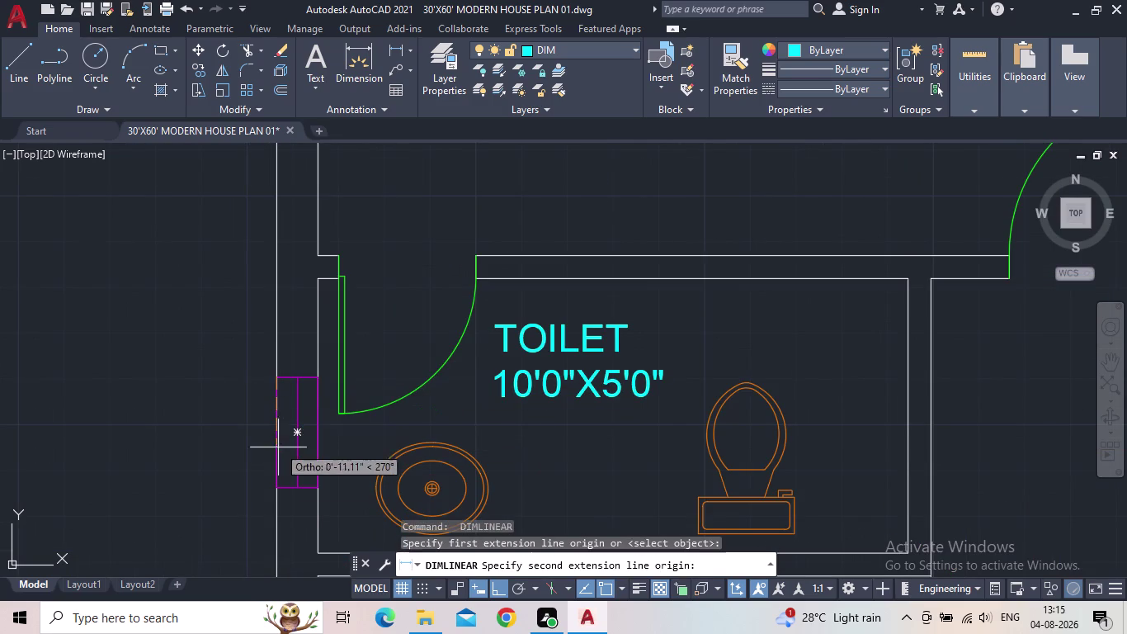
click(280, 484)
click(246, 475)
scroll(down, 3)
middle_drag(269, 423, 254, 343)
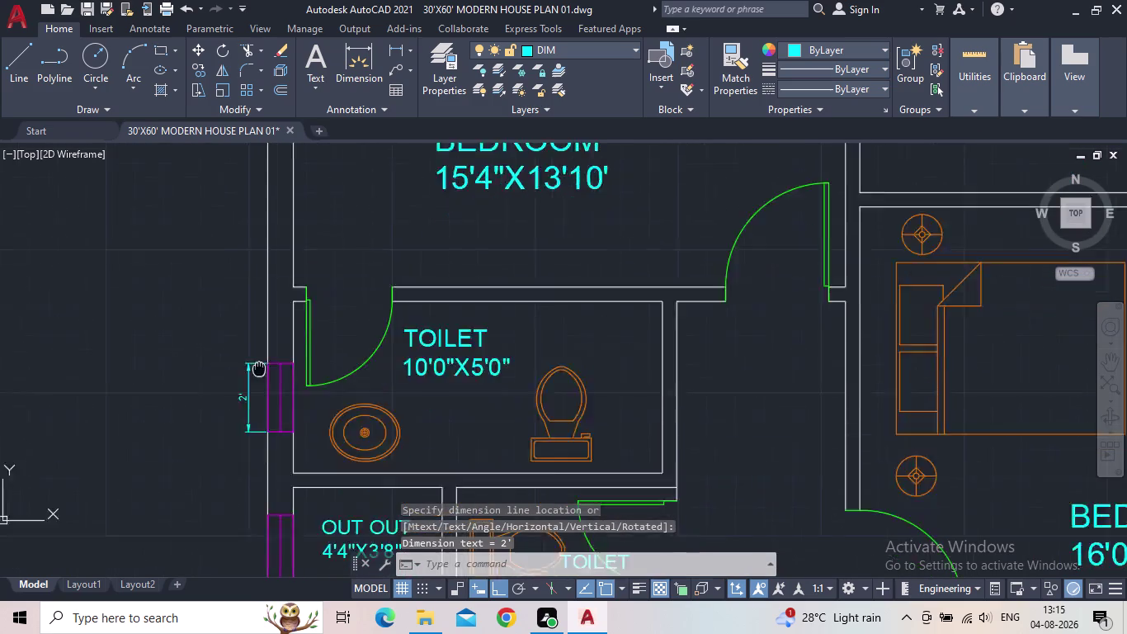
middle_drag(254, 343, 216, 176)
key(space)
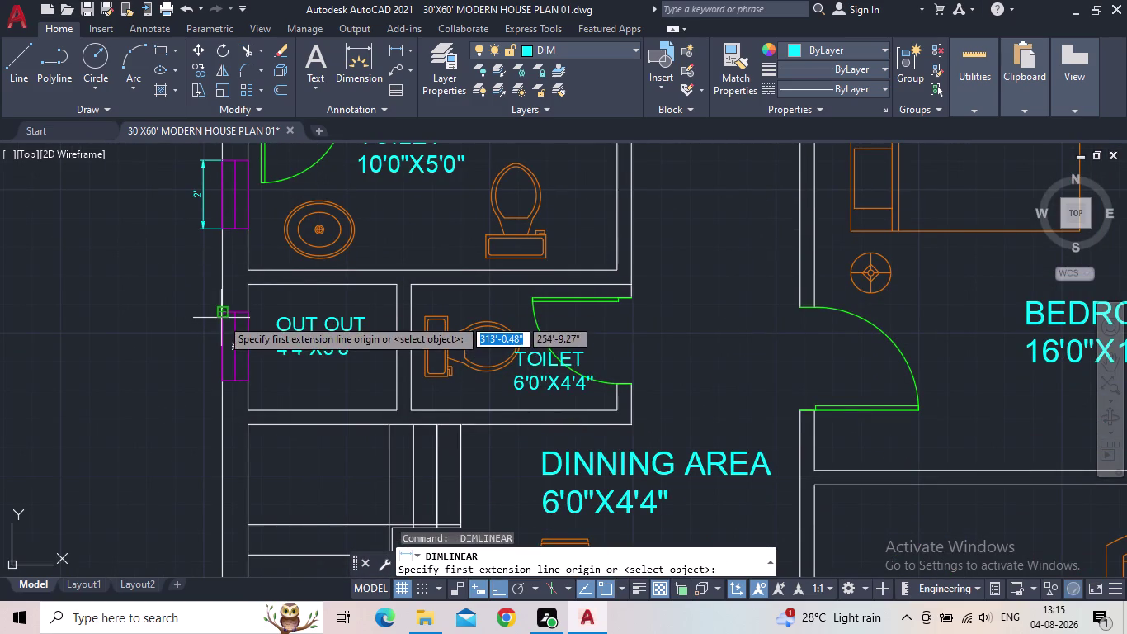
click(221, 318)
click(217, 383)
click(185, 389)
Add a 4' dimension to the stair-side window.
scroll(down, 3)
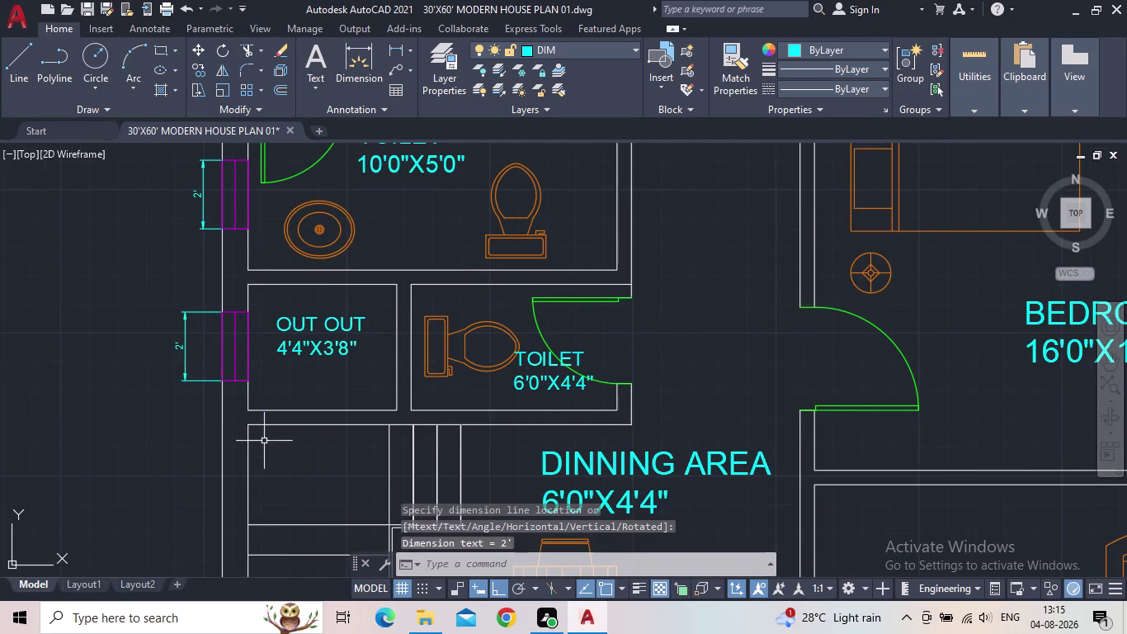
scroll(down, 3)
middle_drag(269, 417, 262, 303)
scroll(up, 3)
key(space)
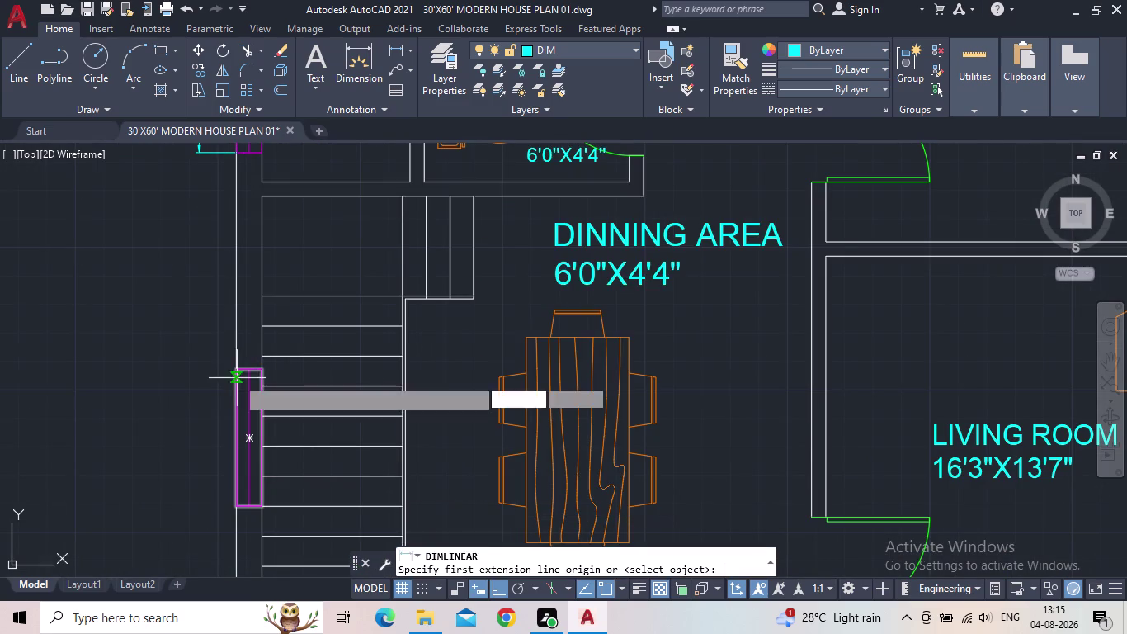
click(237, 371)
click(238, 509)
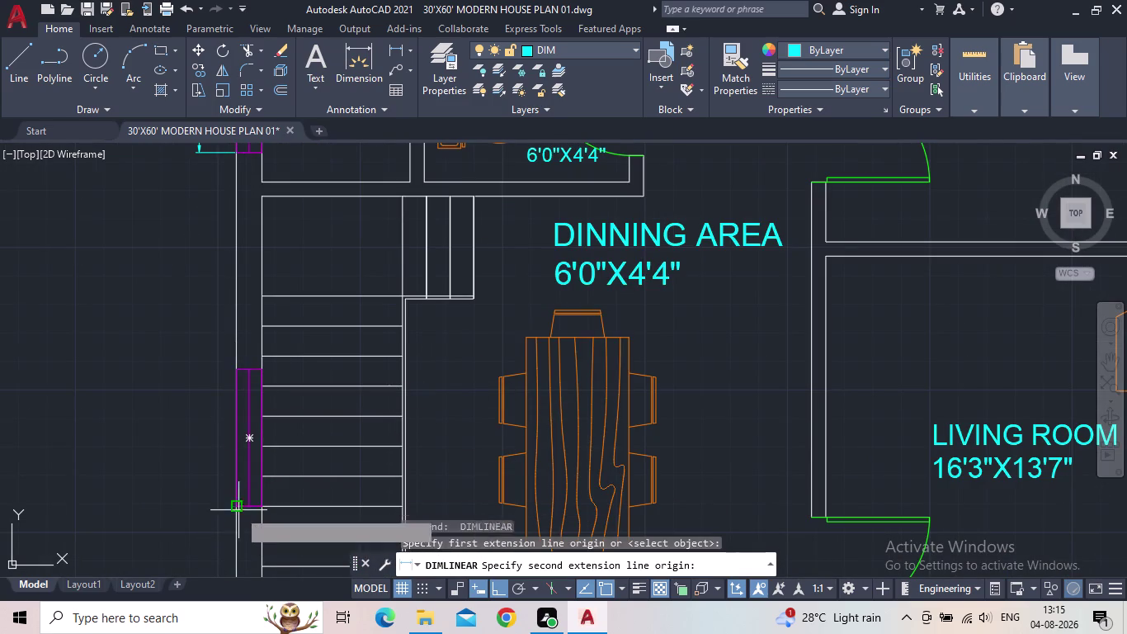
click(215, 513)
scroll(down, 3)
middle_drag(341, 490, 263, 296)
middle_drag(286, 404, 333, 291)
scroll(down, 3)
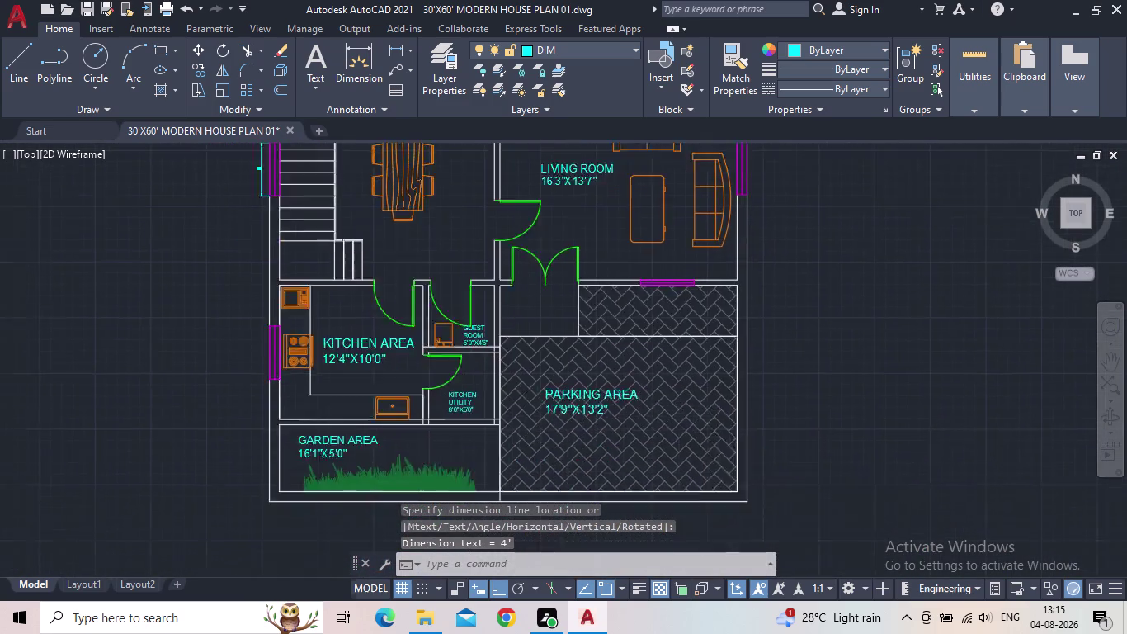
scroll(down, 3)
scroll(up, 3)
scroll(down, 3)
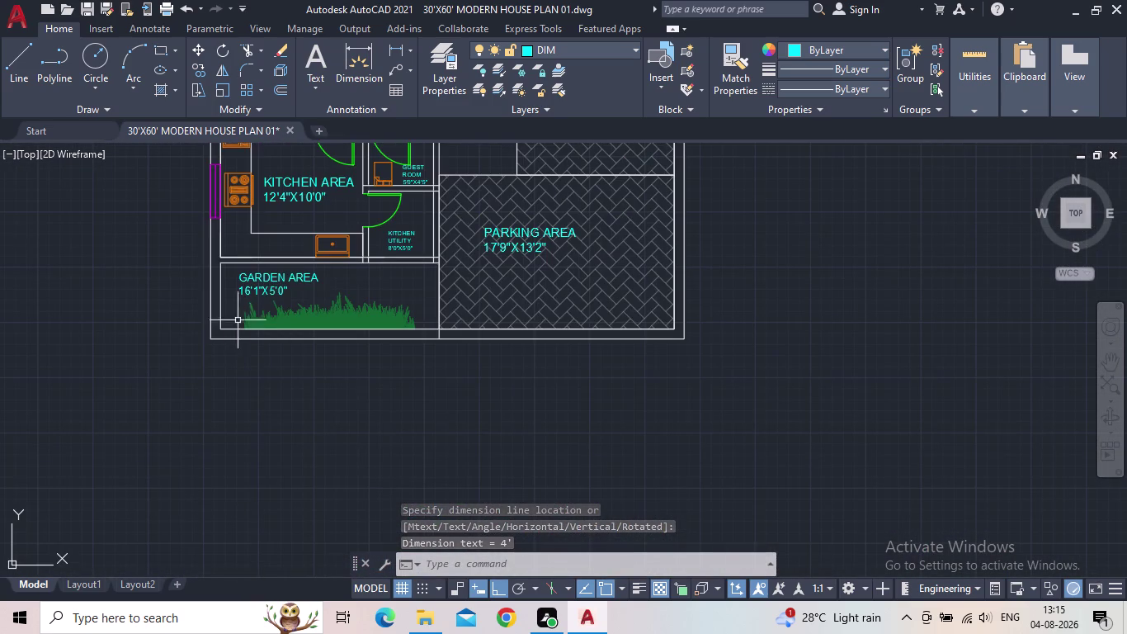
Place a 16'-6" linear dimension below the garden area.
key(space)
click(216, 263)
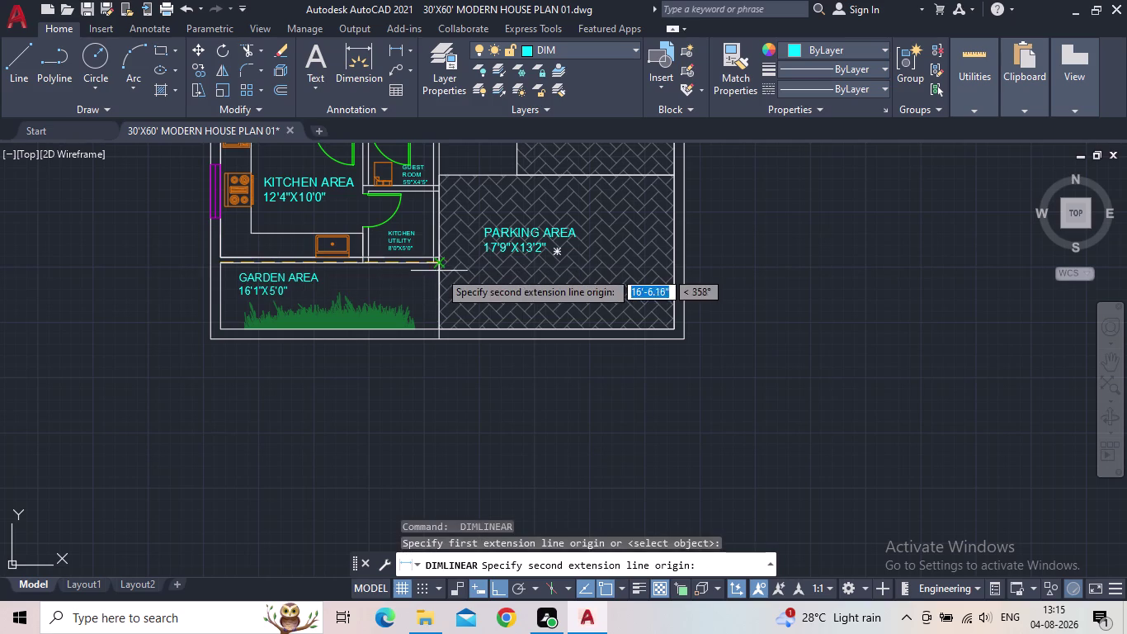
click(436, 266)
click(418, 355)
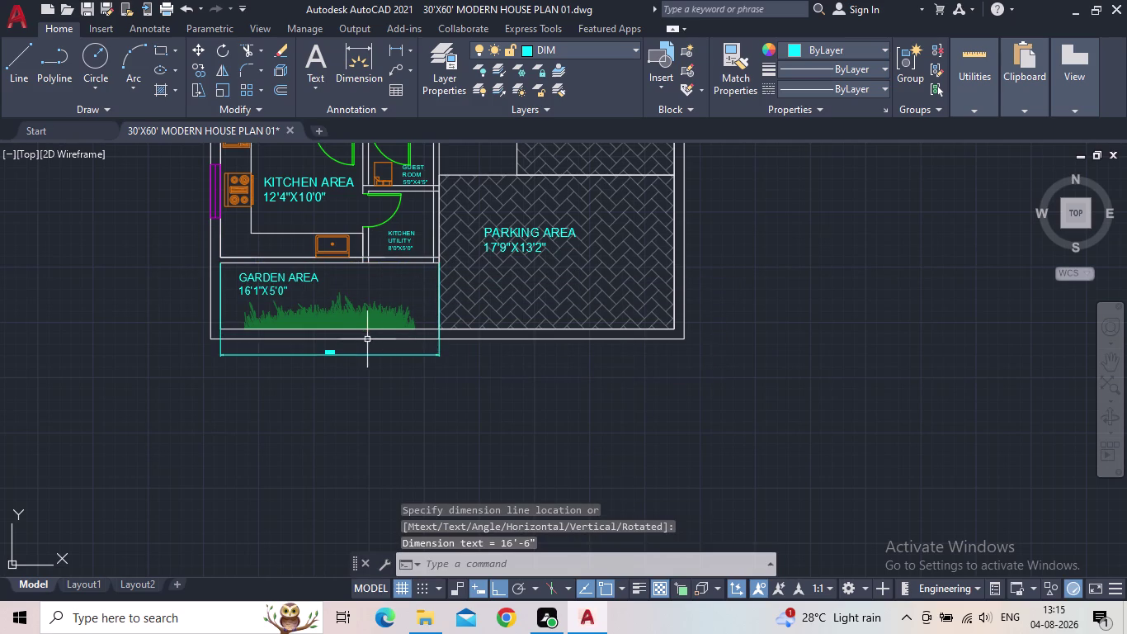
scroll(up, 3)
middle_drag(328, 348, 353, 453)
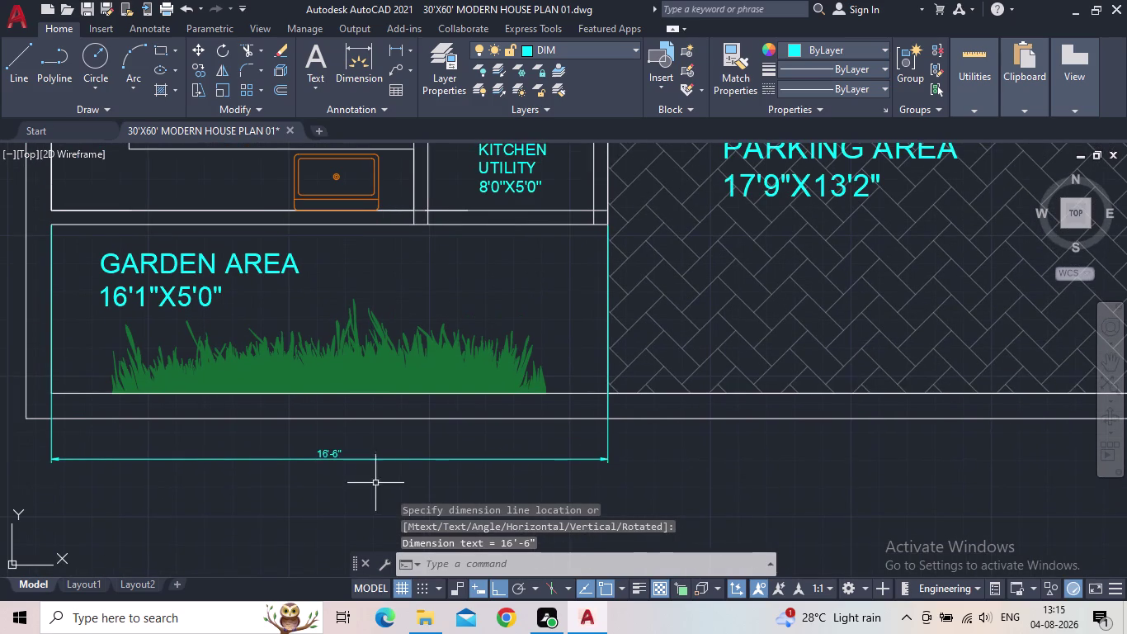
Delete the incorrect 16'-6" garden dimension.
drag(375, 480, 359, 465)
click(306, 439)
key(Delete)
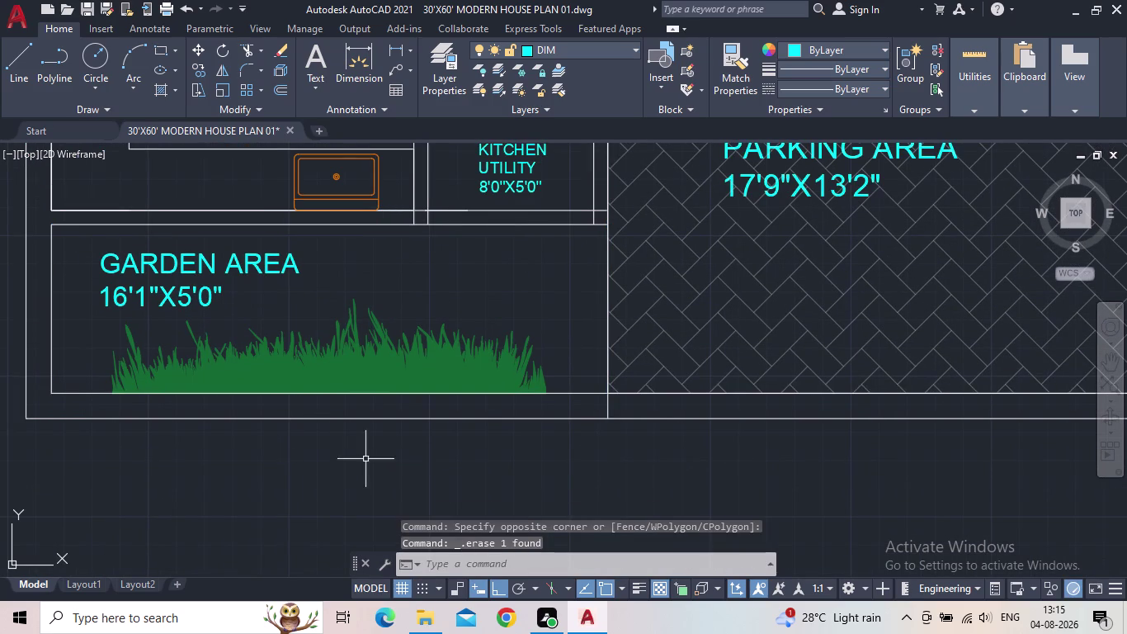
key(space)
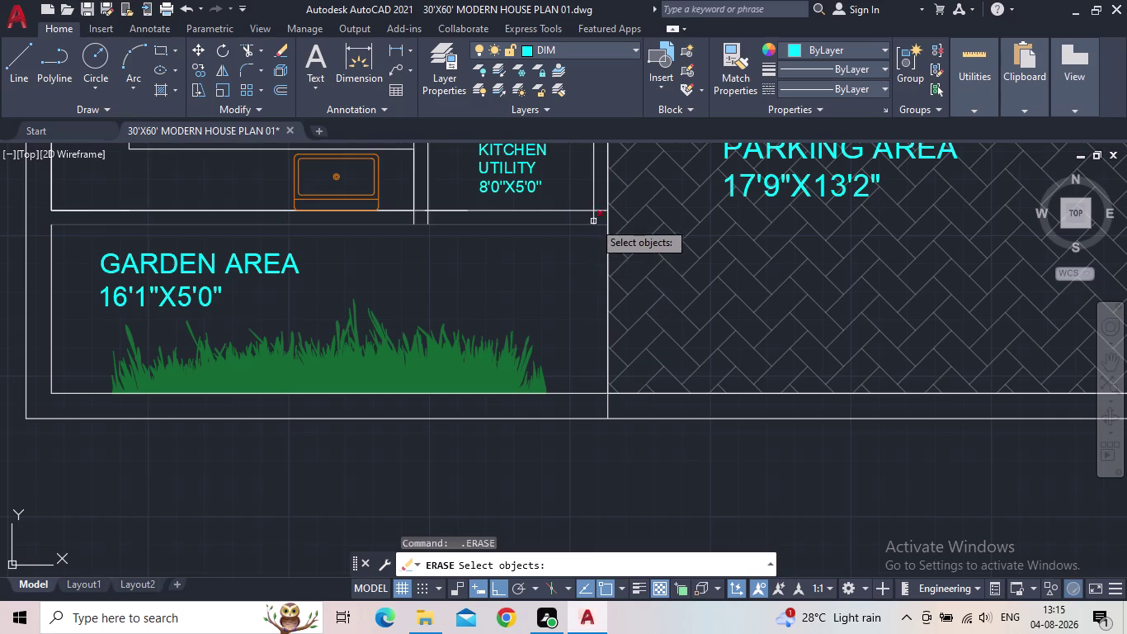
scroll(up, 3)
key(Escape)
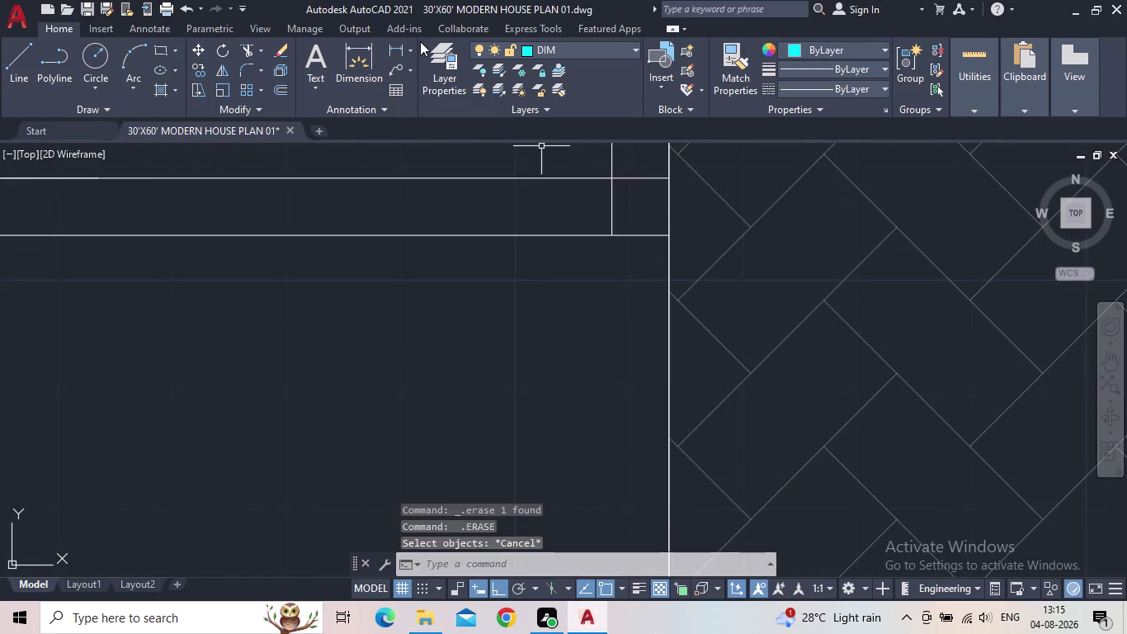
Dimension the garden between its corners, placing the 16'-1" dimension below it.
click(394, 54)
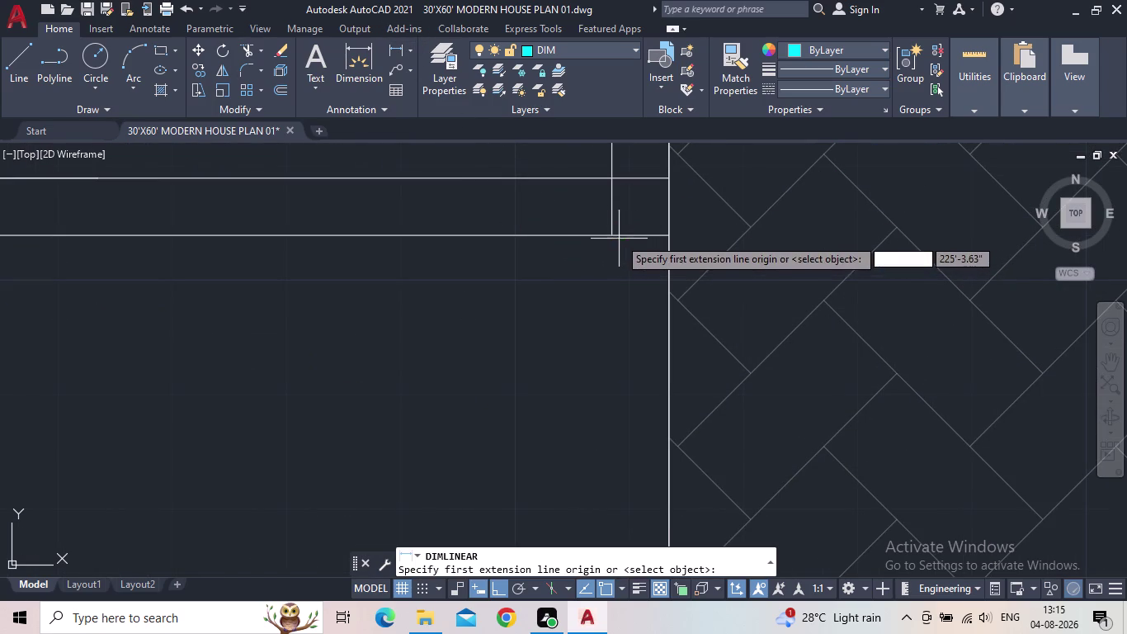
click(613, 230)
middle_drag(326, 226, 581, 249)
scroll(down, 3)
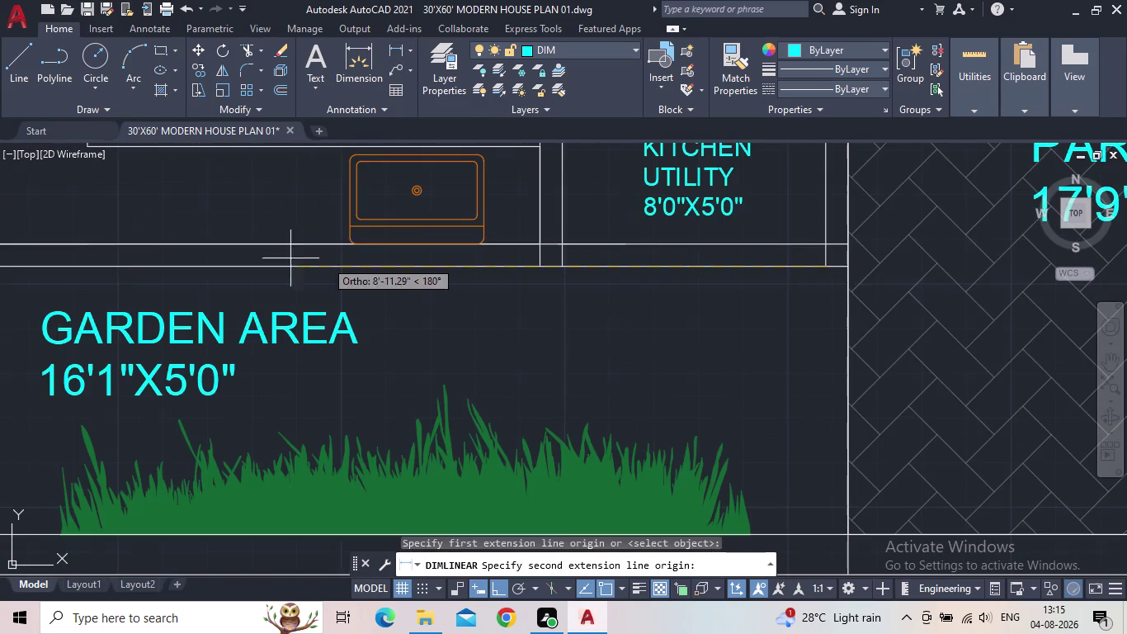
middle_drag(260, 276, 706, 311)
click(409, 299)
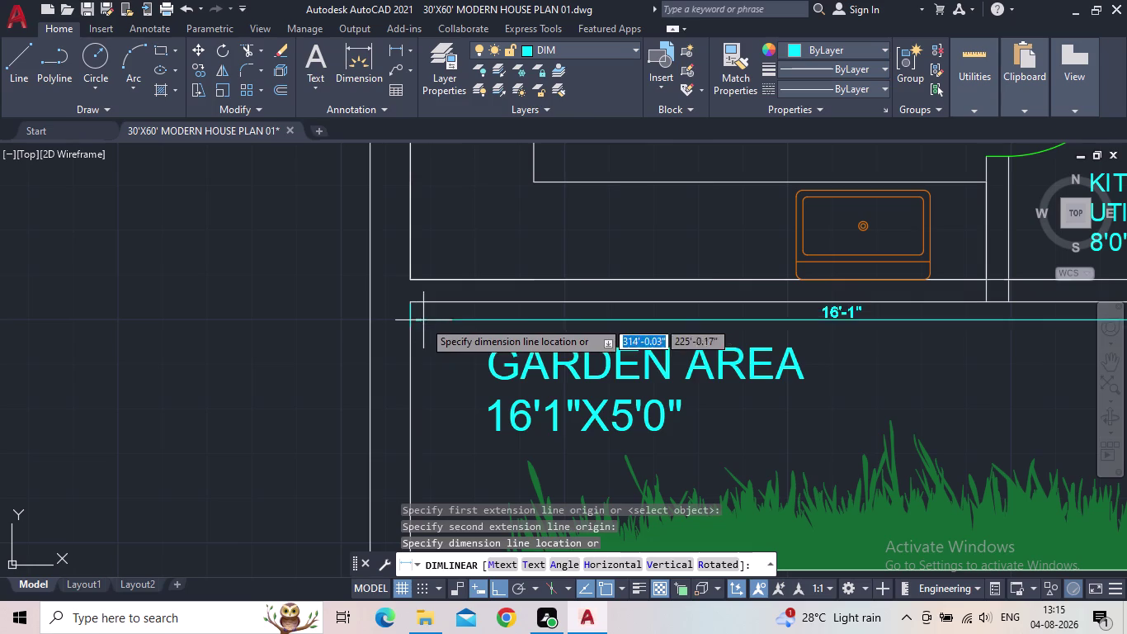
middle_drag(523, 438, 379, 209)
scroll(down, 3)
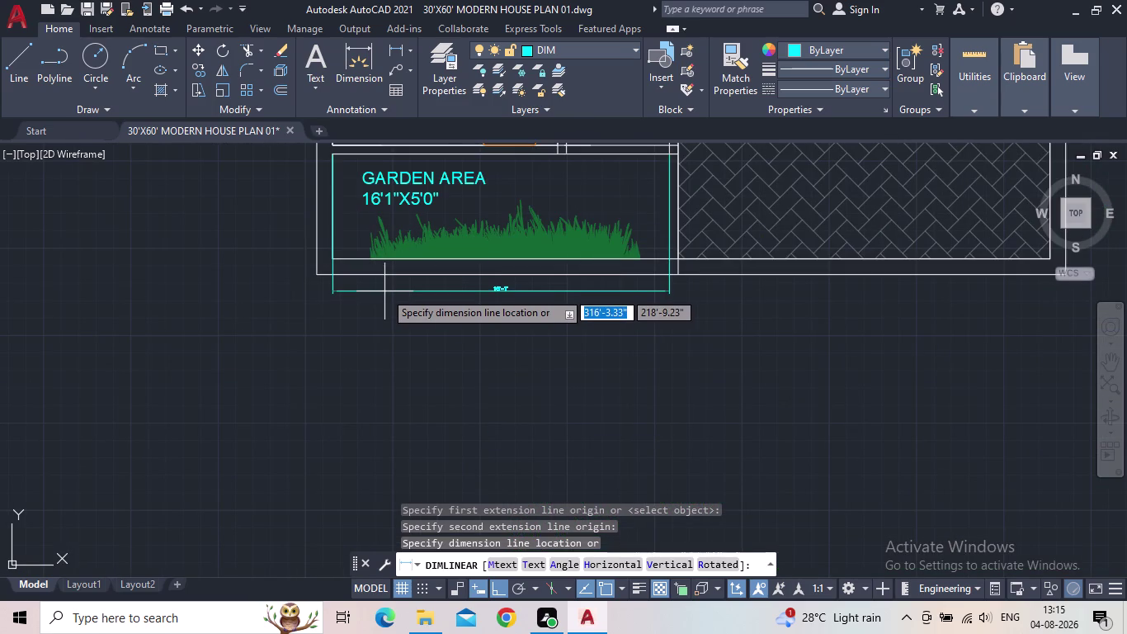
click(384, 291)
middle_drag(435, 249, 447, 330)
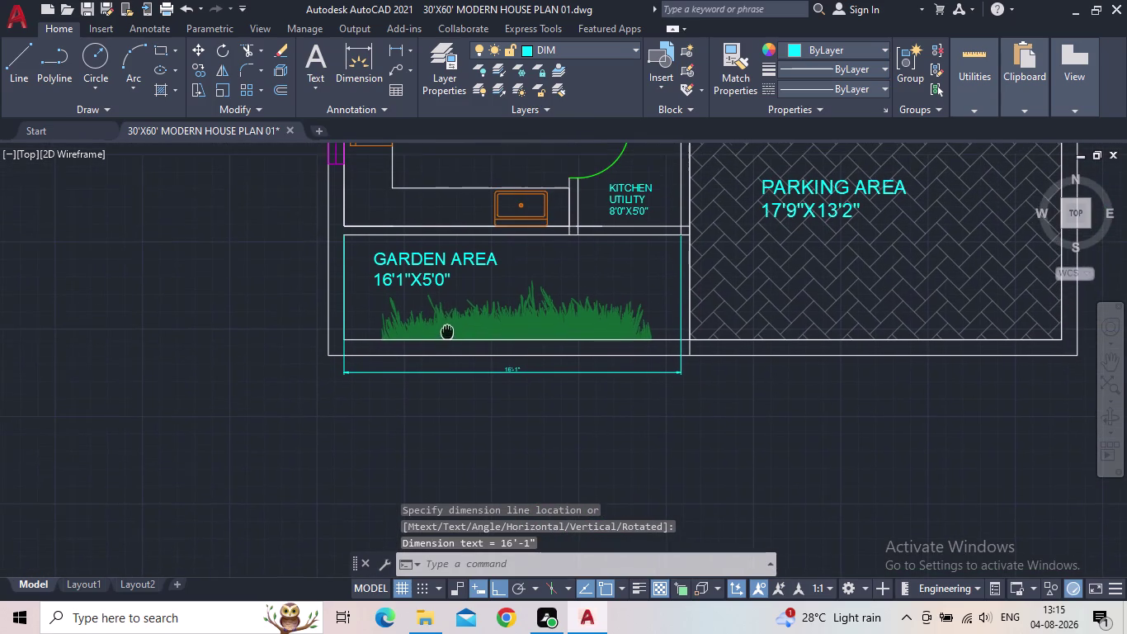
middle_drag(448, 330, 447, 332)
middle_drag(574, 244, 584, 526)
scroll(down, 3)
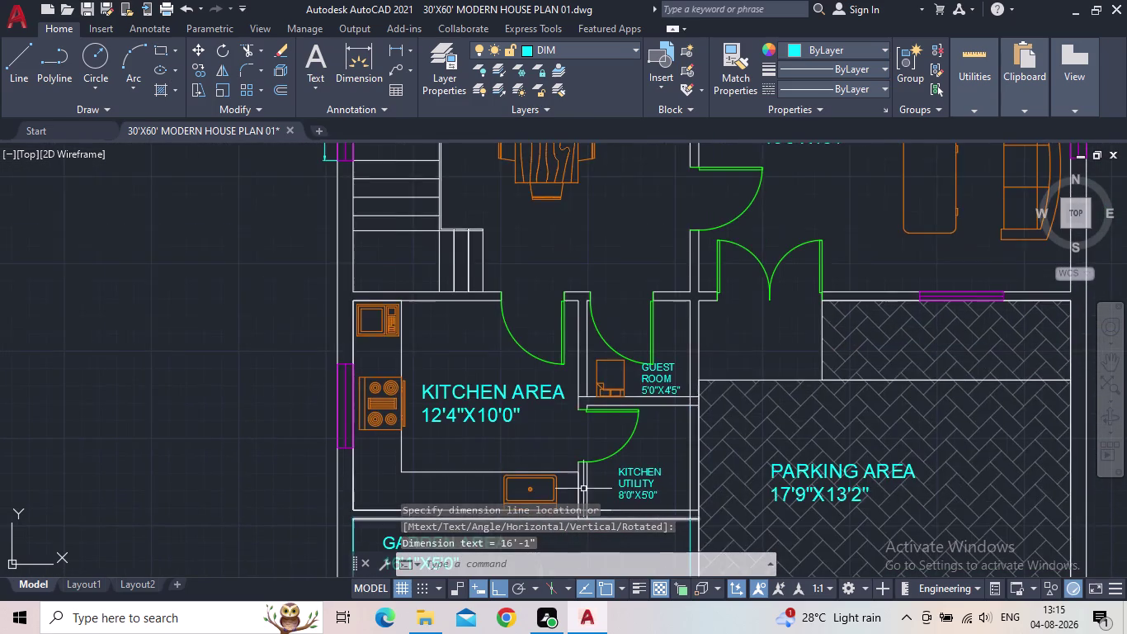
scroll(down, 3)
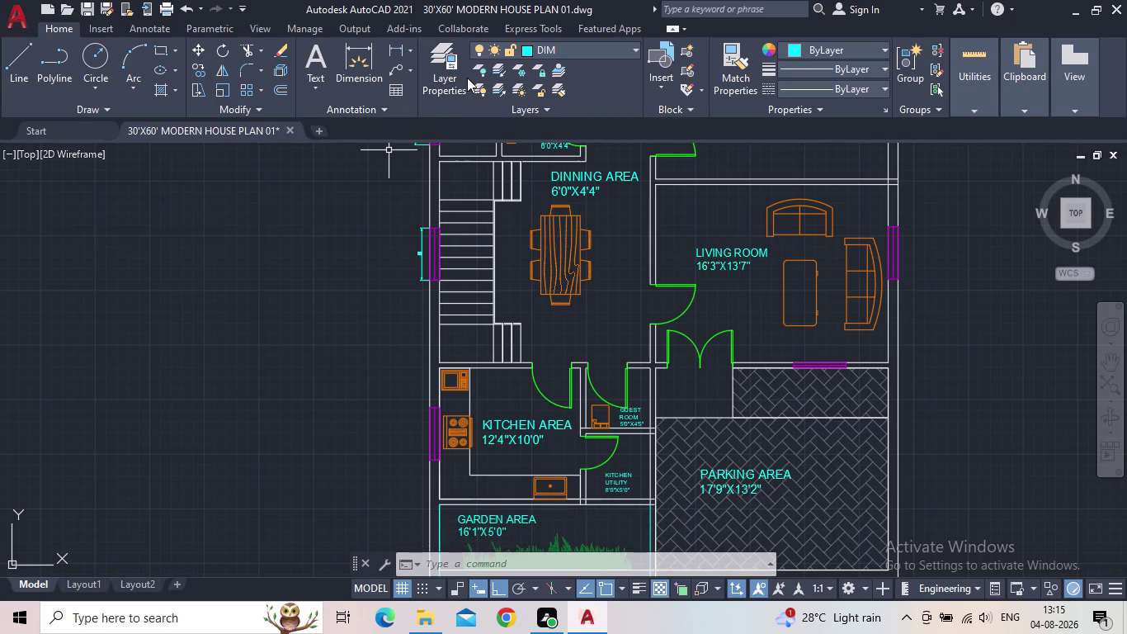
click(448, 83)
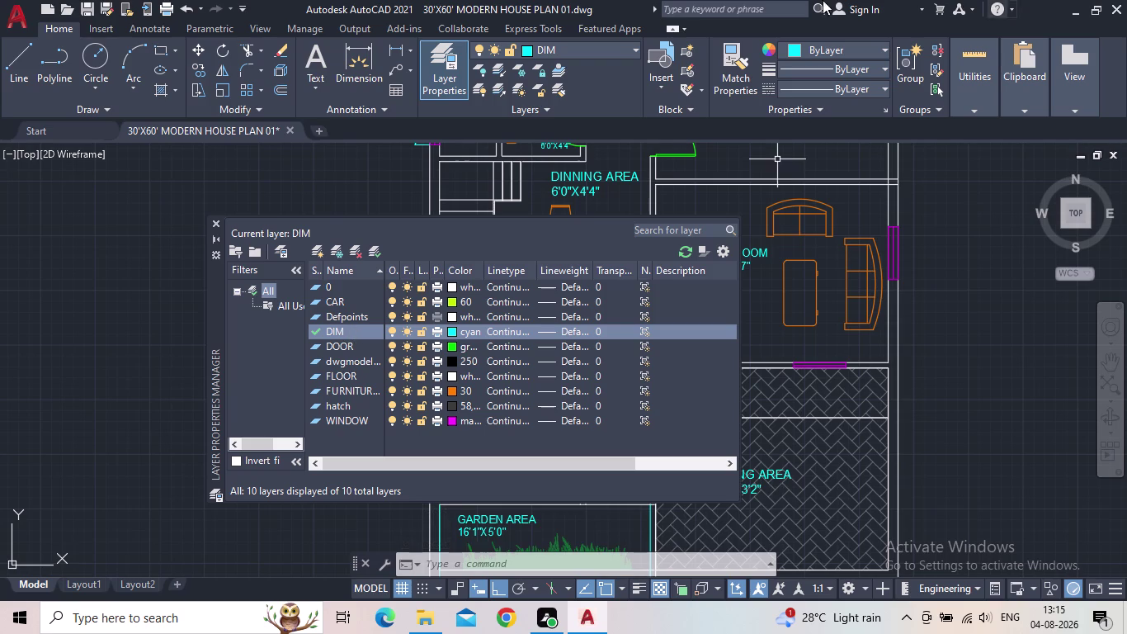
Rename the DIM layer to TEXT.
double_click(347, 331)
click(347, 333)
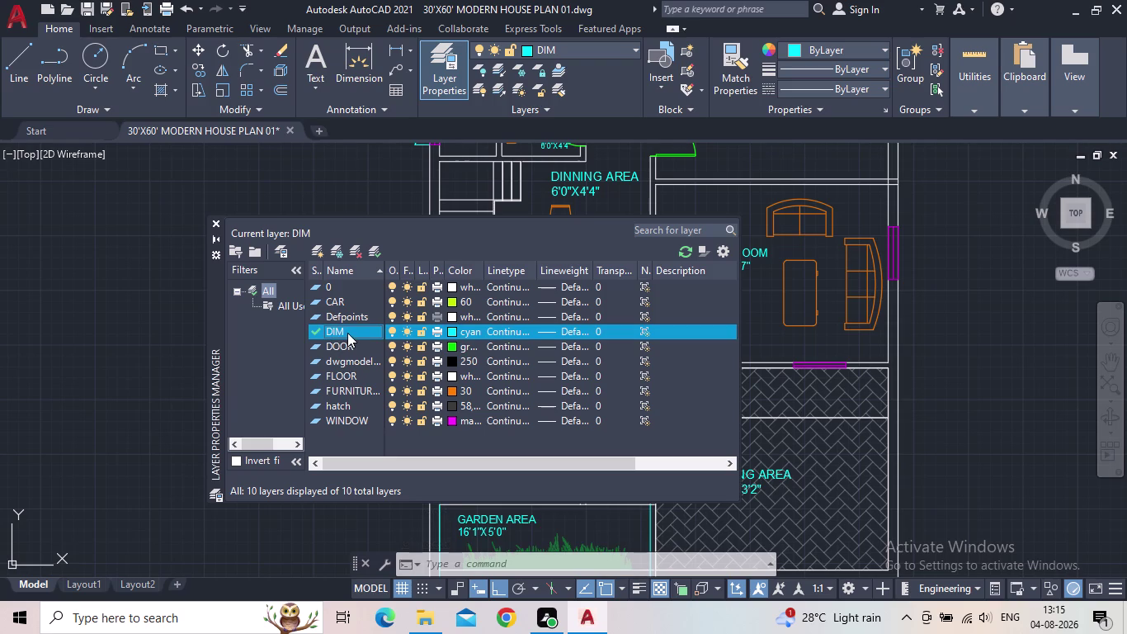
double_click(348, 332)
key(BackSpace)
key(BackSpace)
key(BackSpace)
key(BackSpace)
text(TEX)
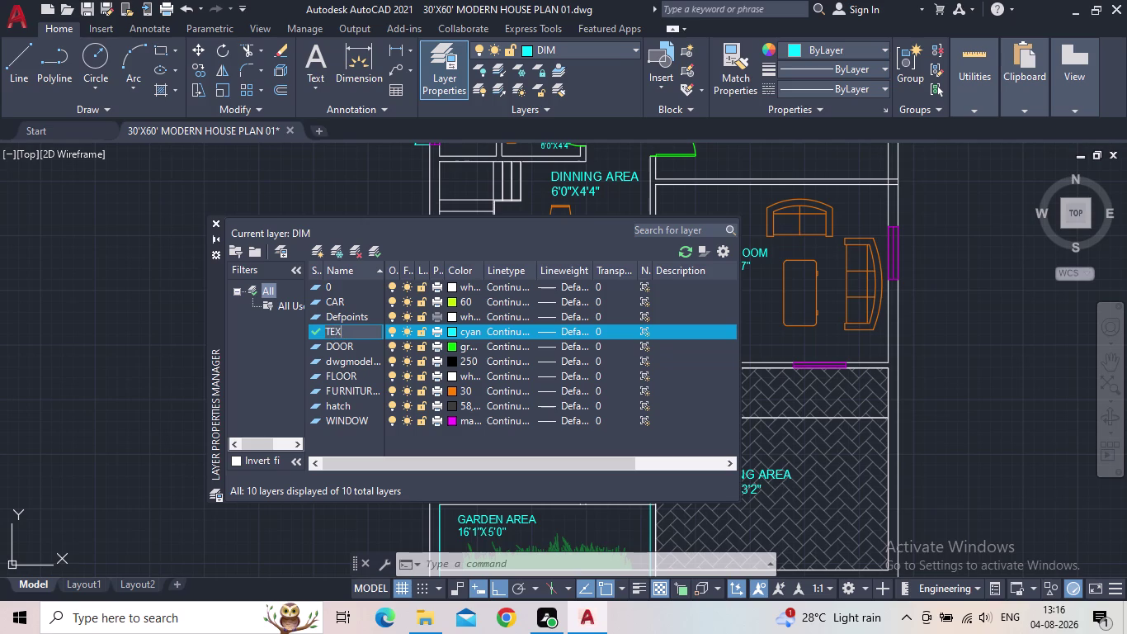
text(T)
key(Return)
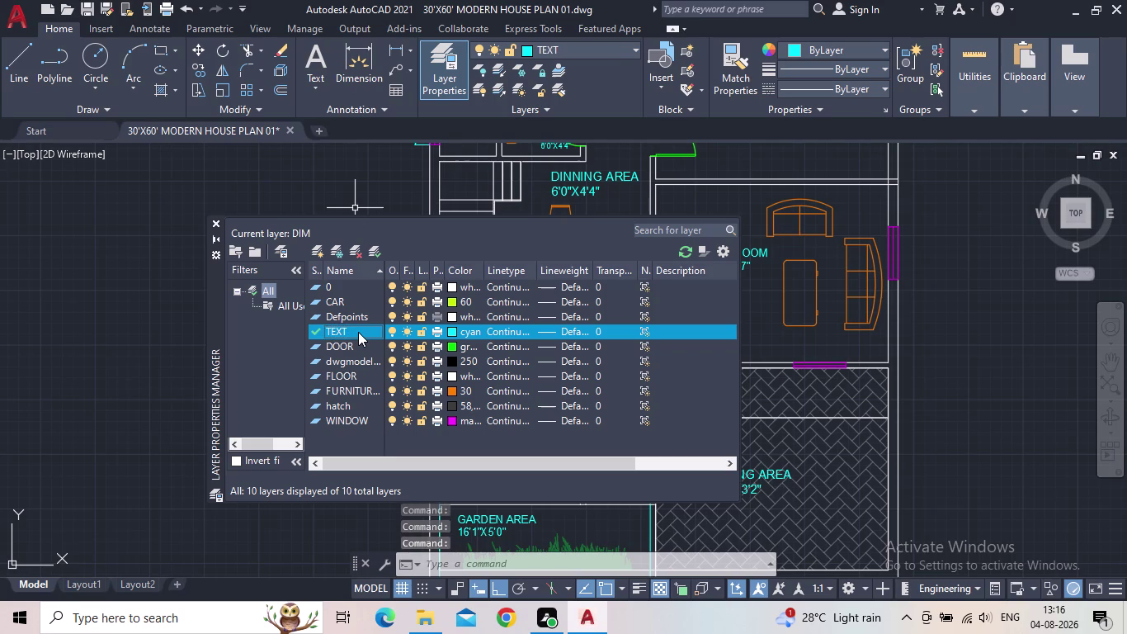
Create a new layer named DIM and set its colour to red.
click(320, 253)
text(DIM)
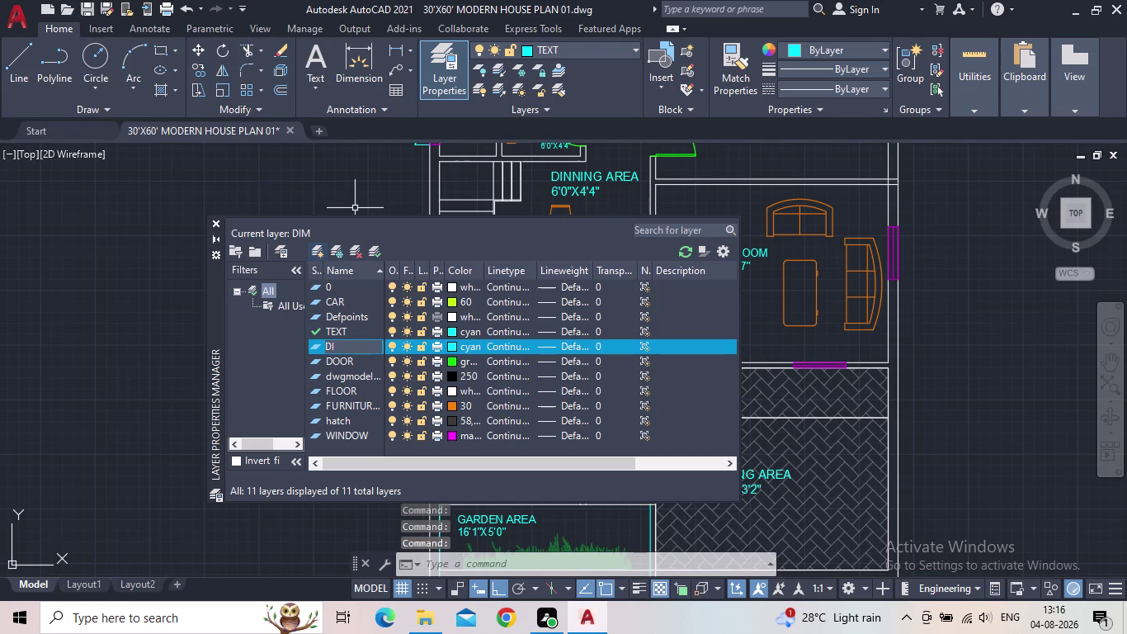
key(Return)
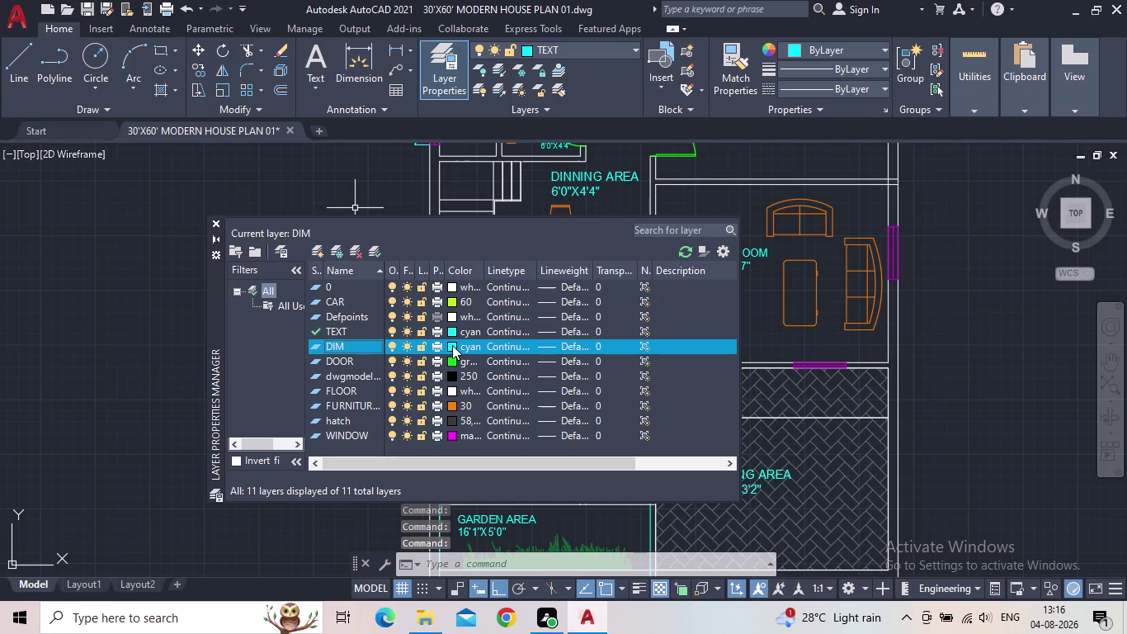
click(451, 344)
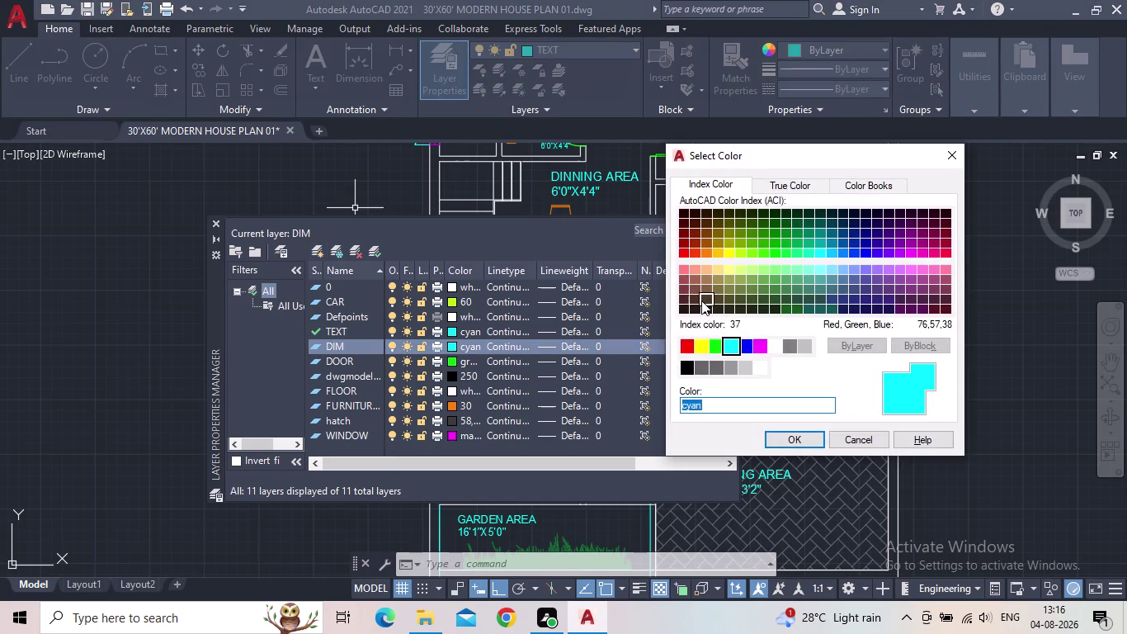
click(692, 349)
click(782, 445)
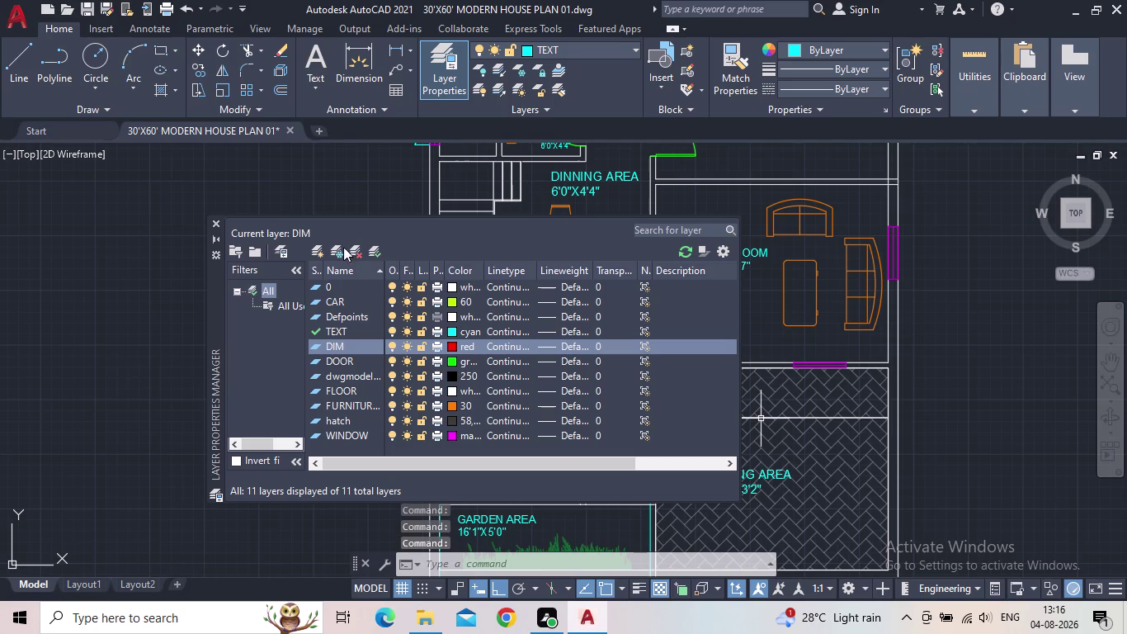
click(216, 224)
drag(603, 40, 603, 51)
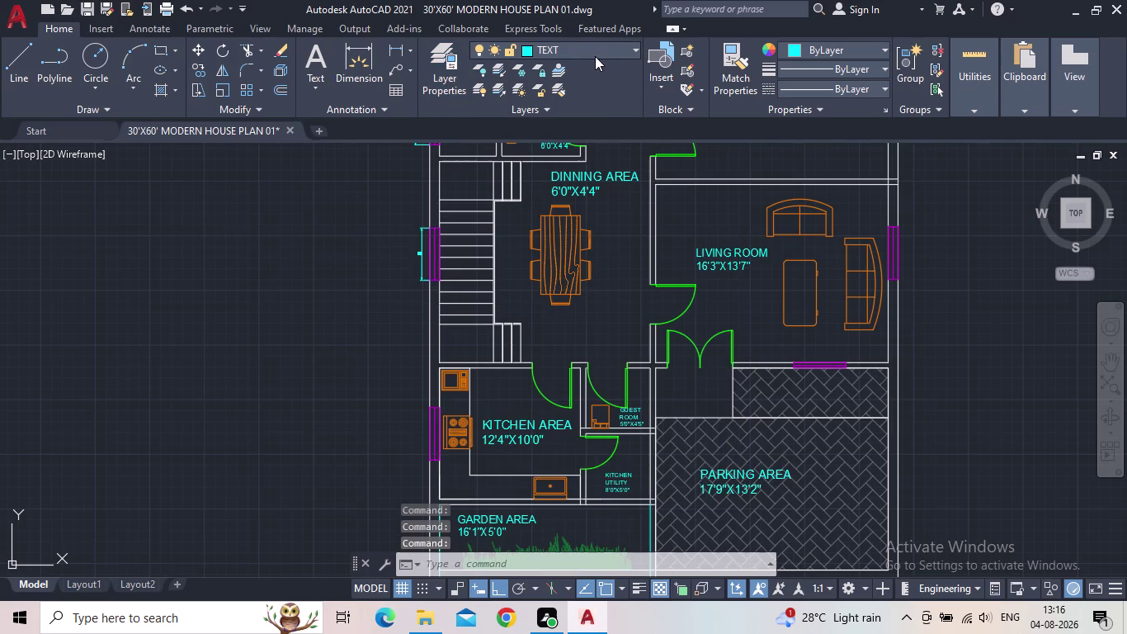
click(595, 55)
click(533, 129)
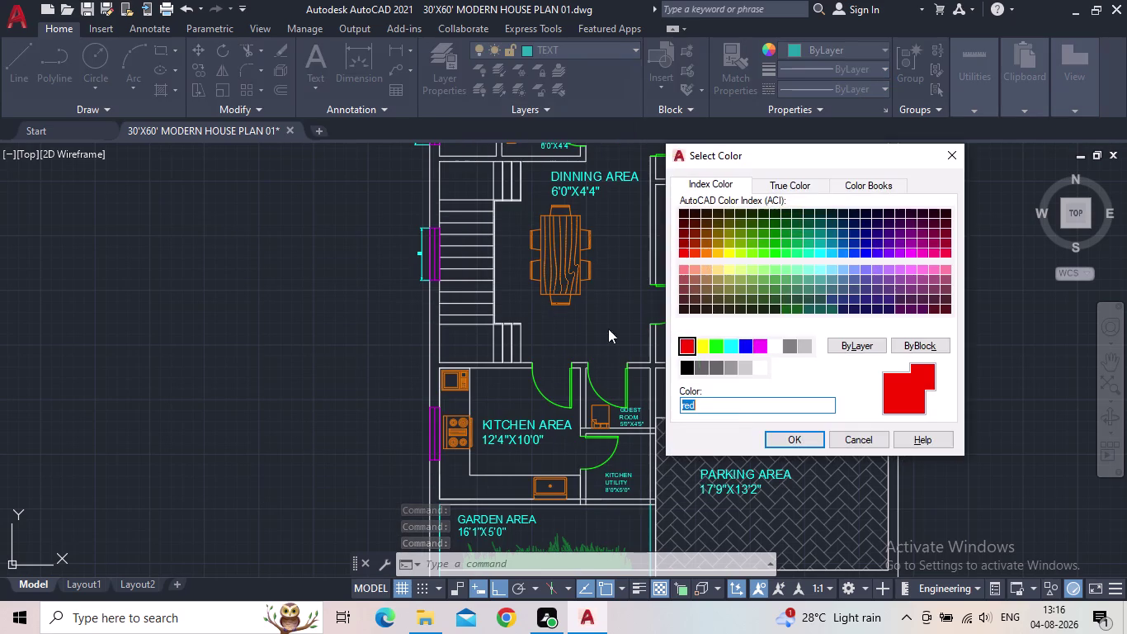
click(782, 435)
Make DIM the current layer and close the layer list.
click(454, 83)
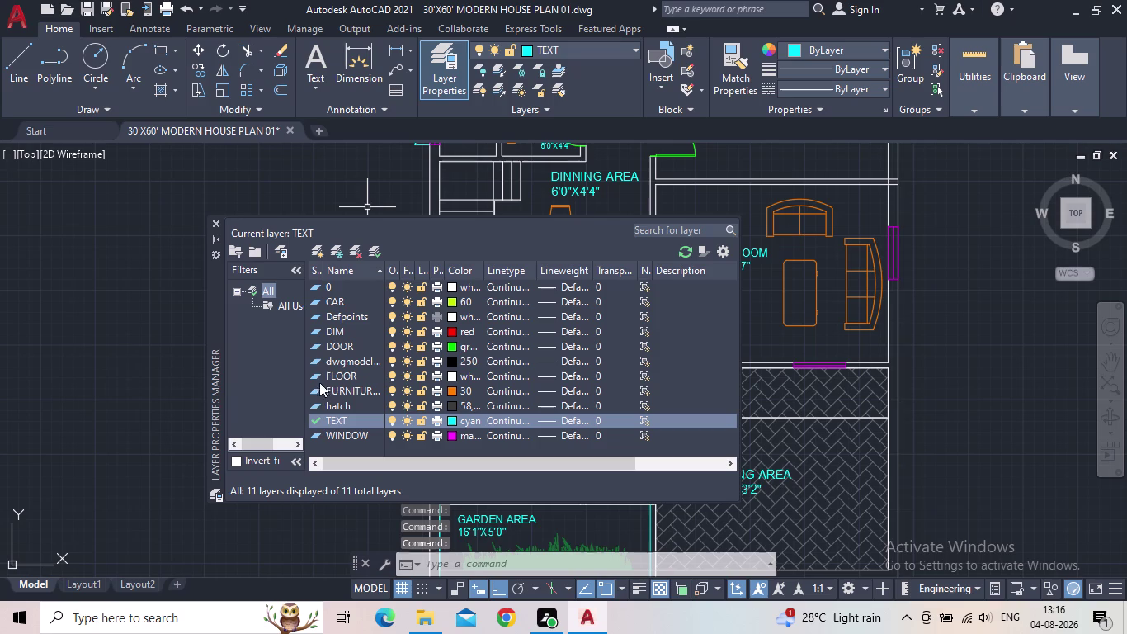
double_click(315, 330)
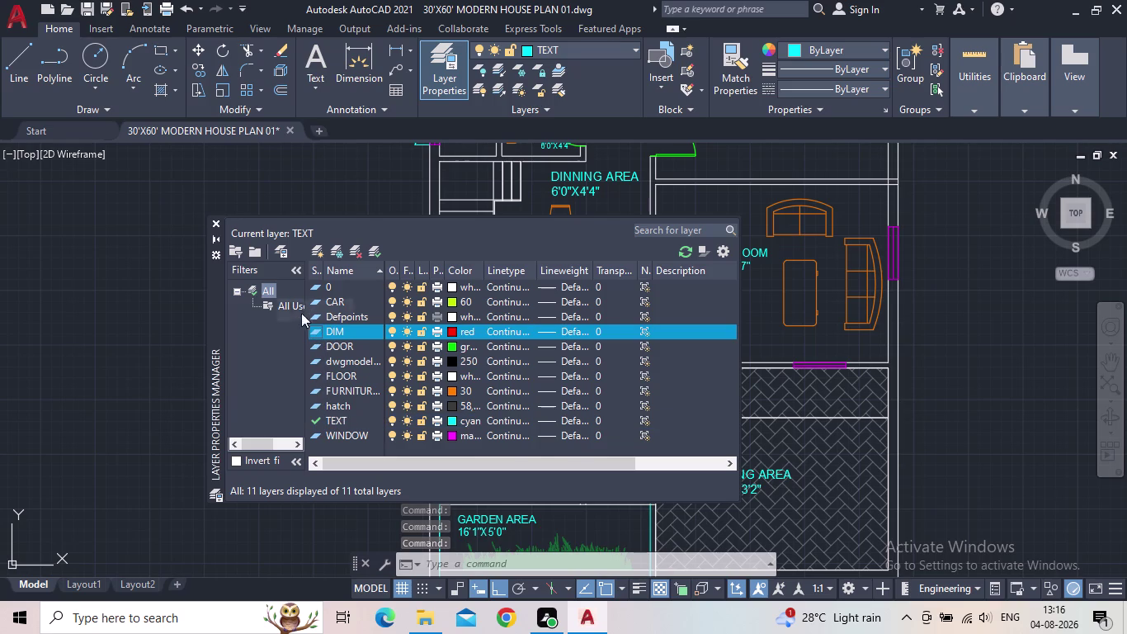
double_click(316, 337)
click(213, 219)
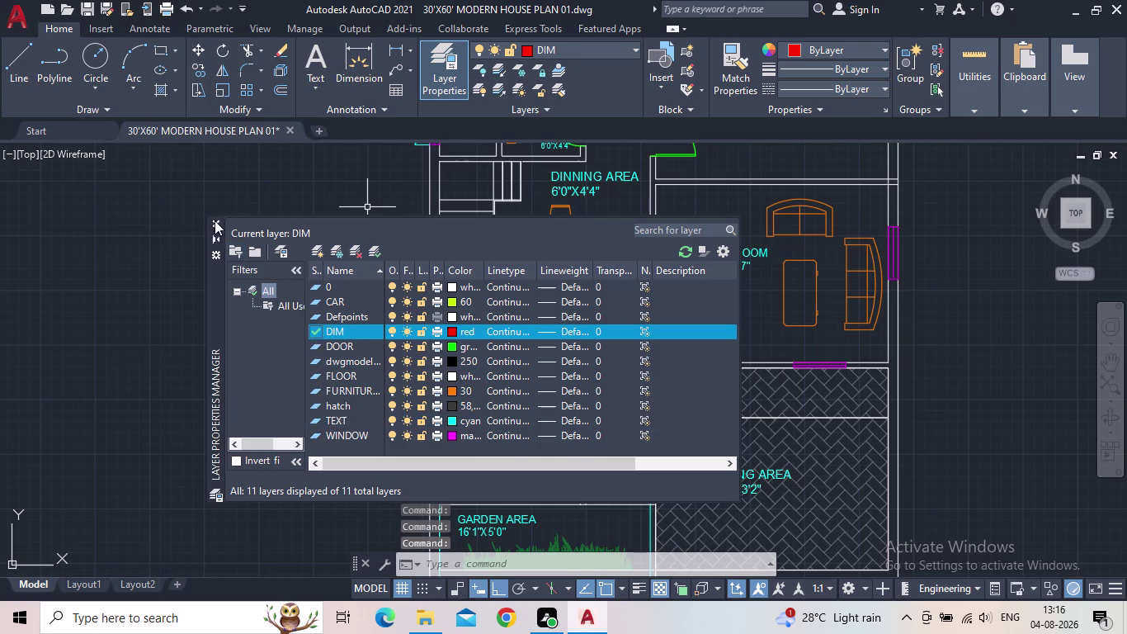
scroll(up, 3)
Select the stair-side, toilet, small and bedroom window dimensions.
click(421, 252)
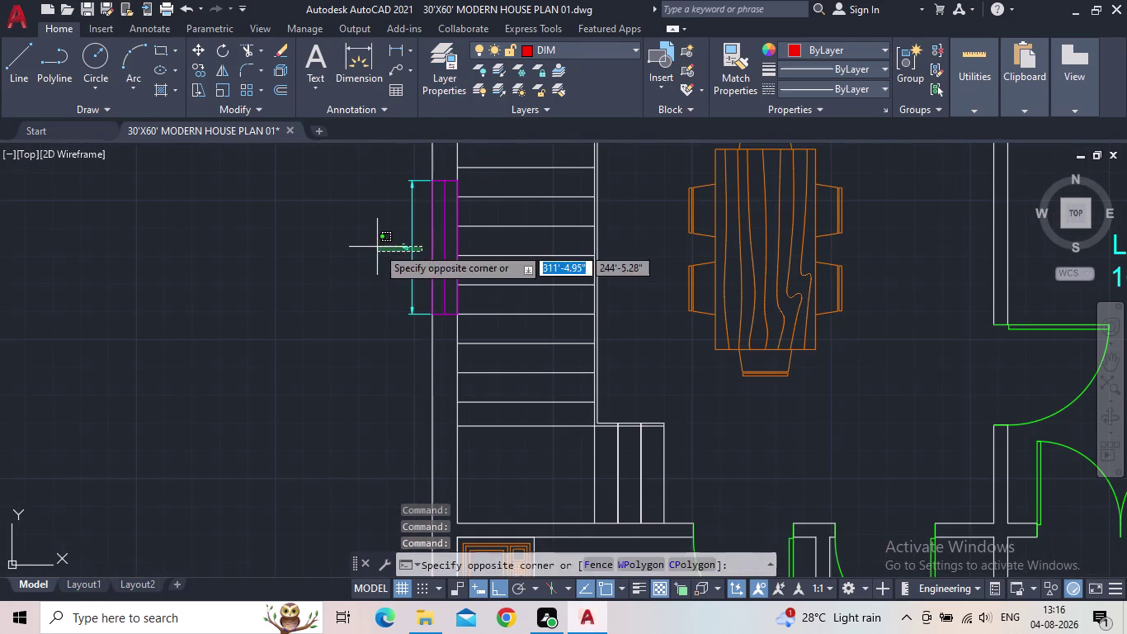
click(377, 246)
middle_drag(363, 409, 331, 562)
scroll(down, 3)
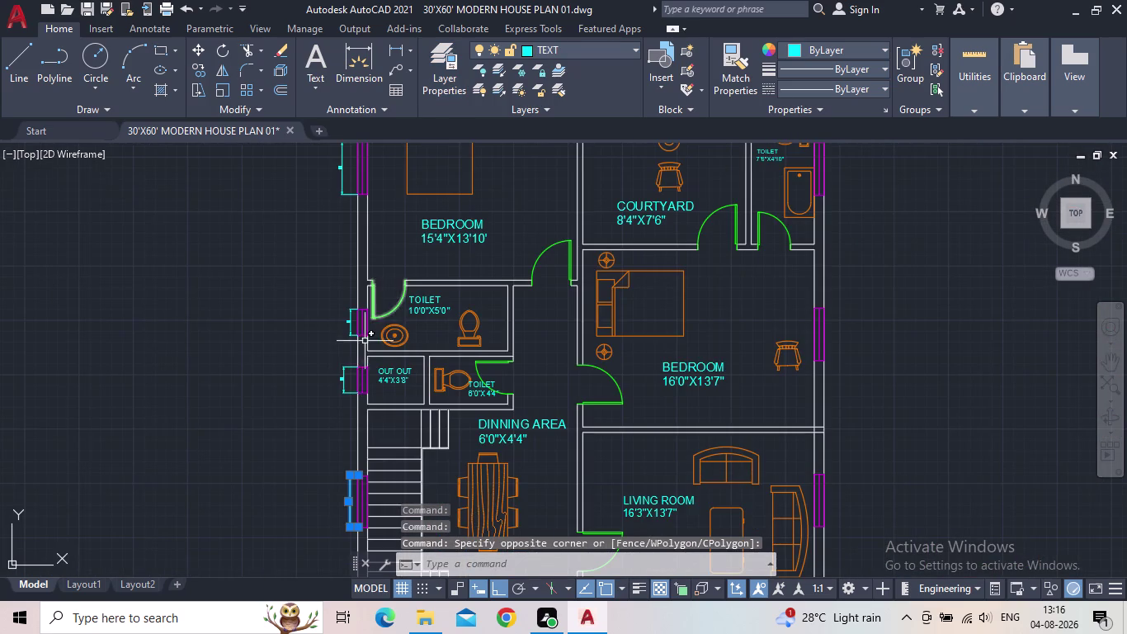
scroll(up, 3)
click(360, 329)
click(334, 325)
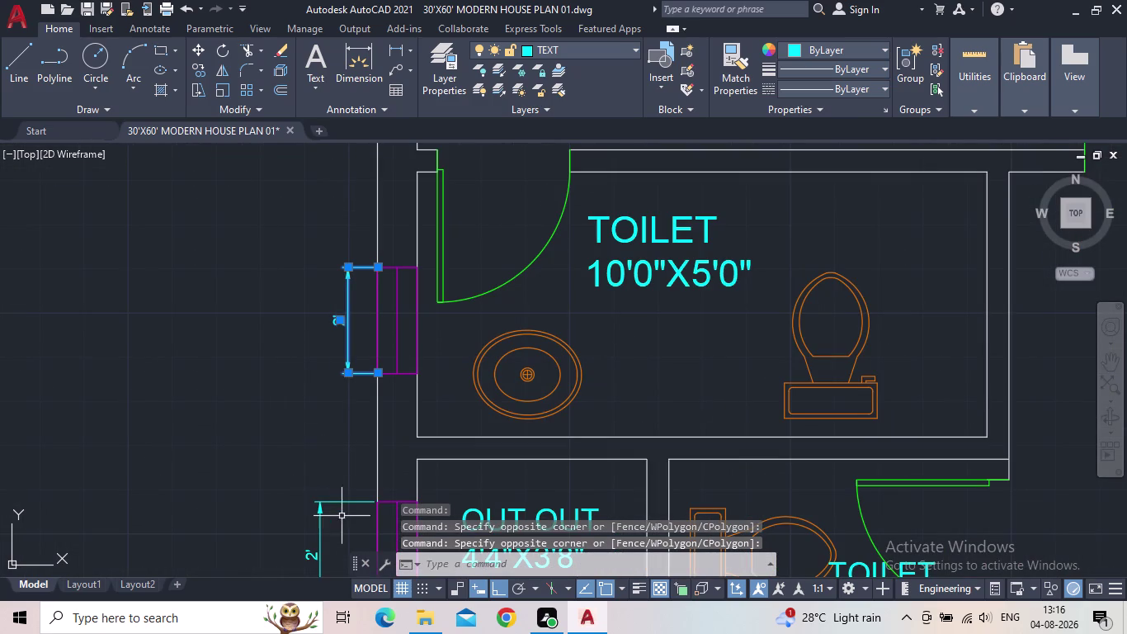
drag(343, 516, 335, 513)
click(313, 507)
middle_drag(319, 314, 347, 505)
scroll(down, 3)
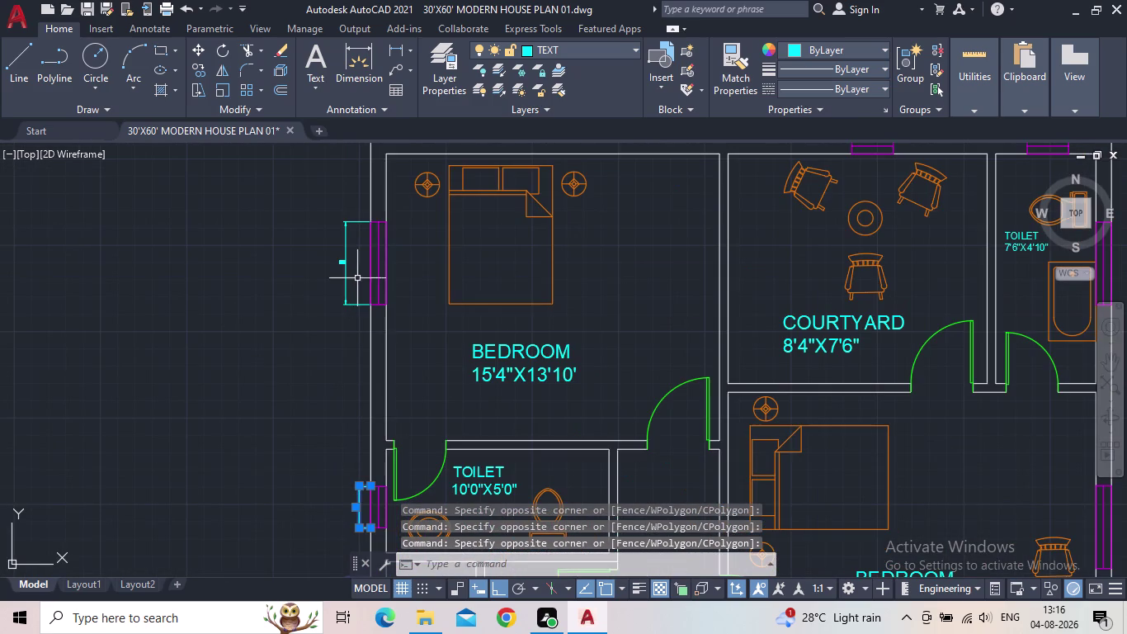
click(357, 277)
click(332, 282)
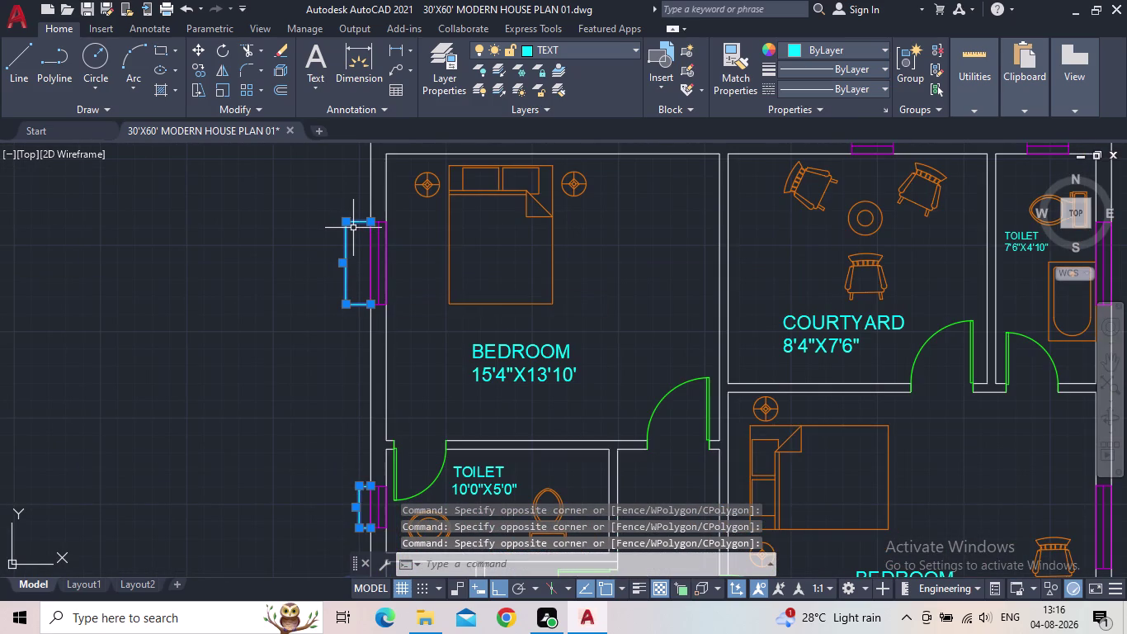
Add the garden dimension to the selection and move all selected dimensions onto the DIM layer.
scroll(down, 3)
middle_drag(354, 277, 319, 141)
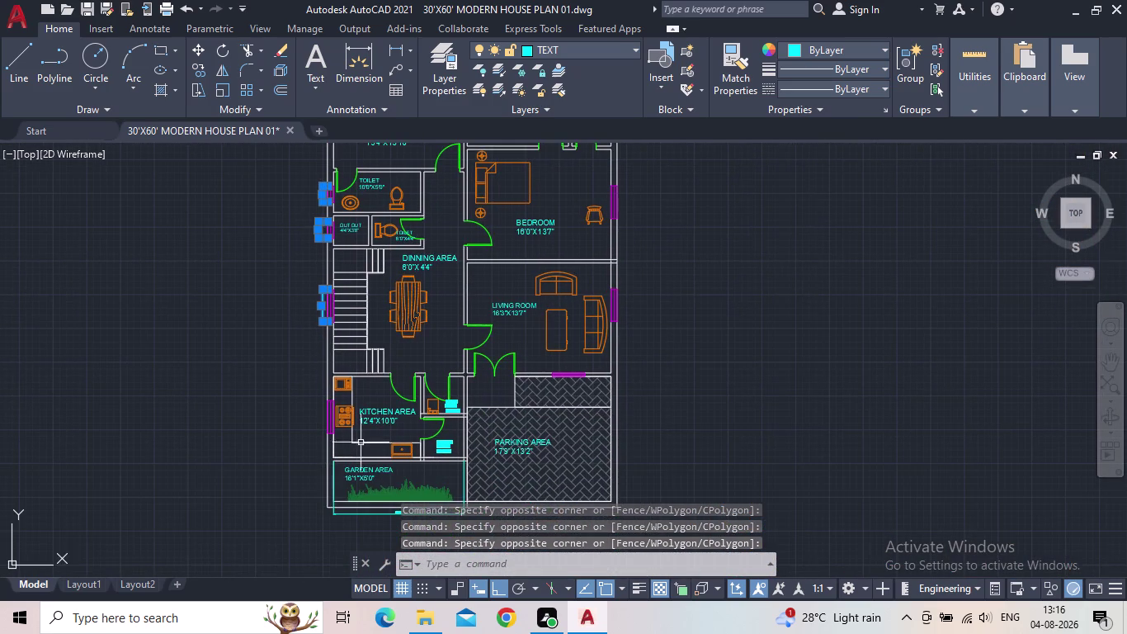
scroll(up, 3)
middle_drag(433, 415, 446, 298)
scroll(up, 3)
drag(428, 431, 415, 421)
click(350, 390)
click(573, 40)
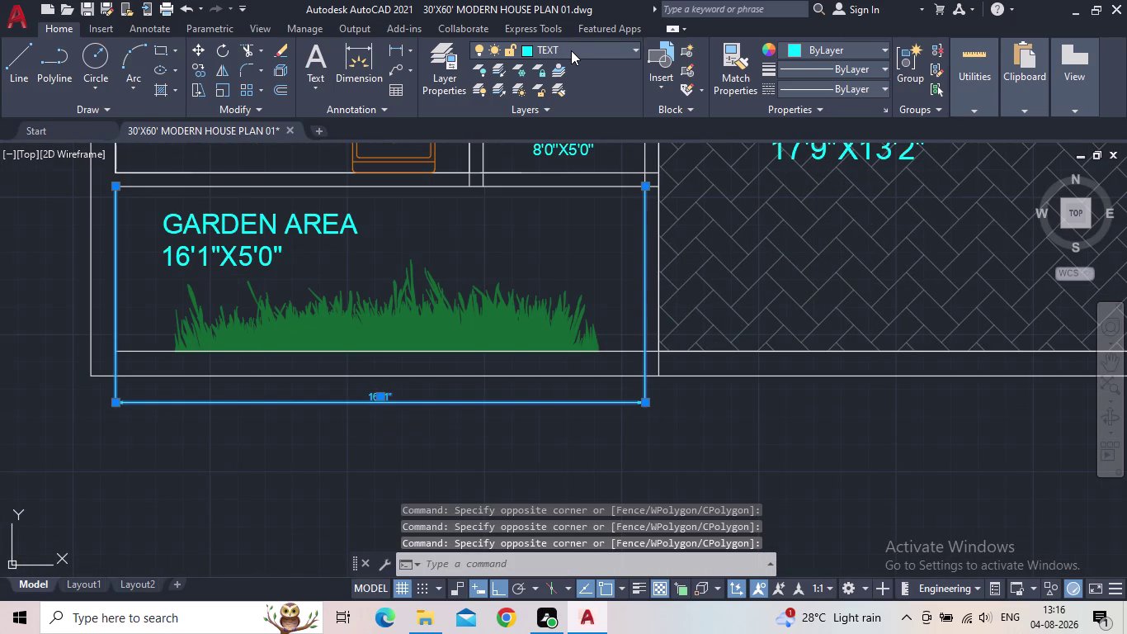
click(571, 50)
click(541, 126)
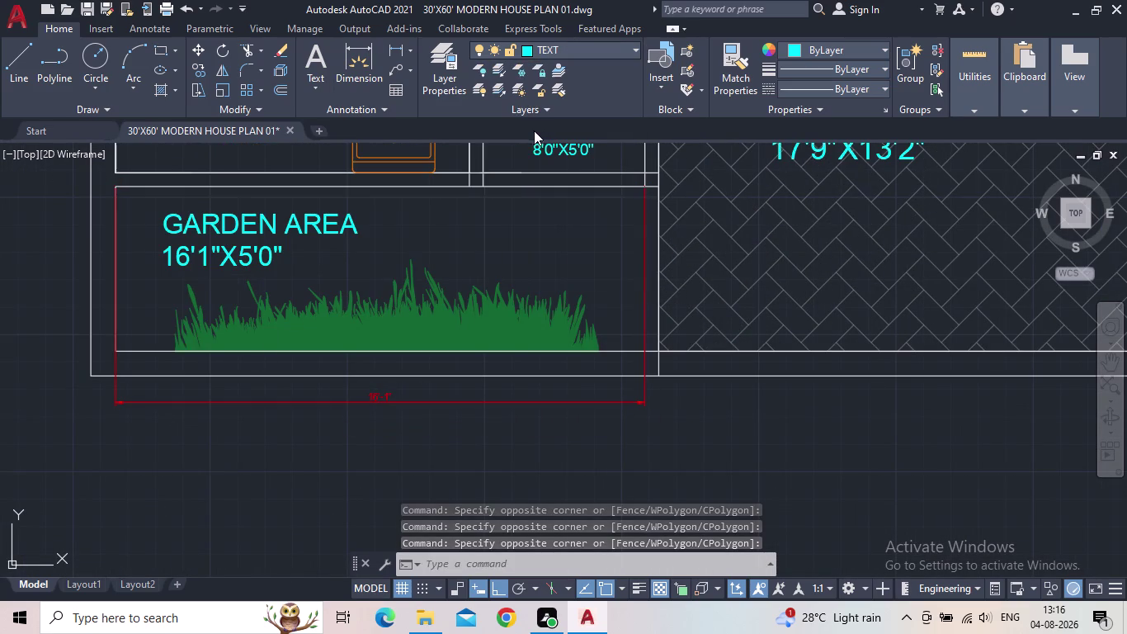
key(Escape)
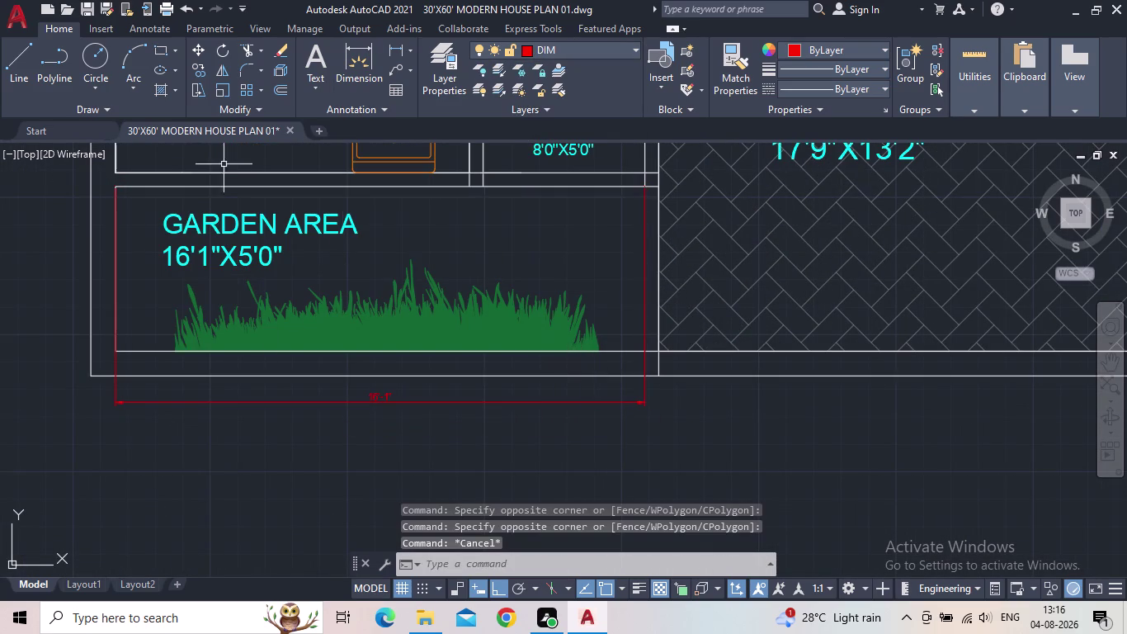
Pan to the parking area and start another linear dimension.
click(85, 5)
middle_drag(230, 200, 192, 303)
scroll(down, 3)
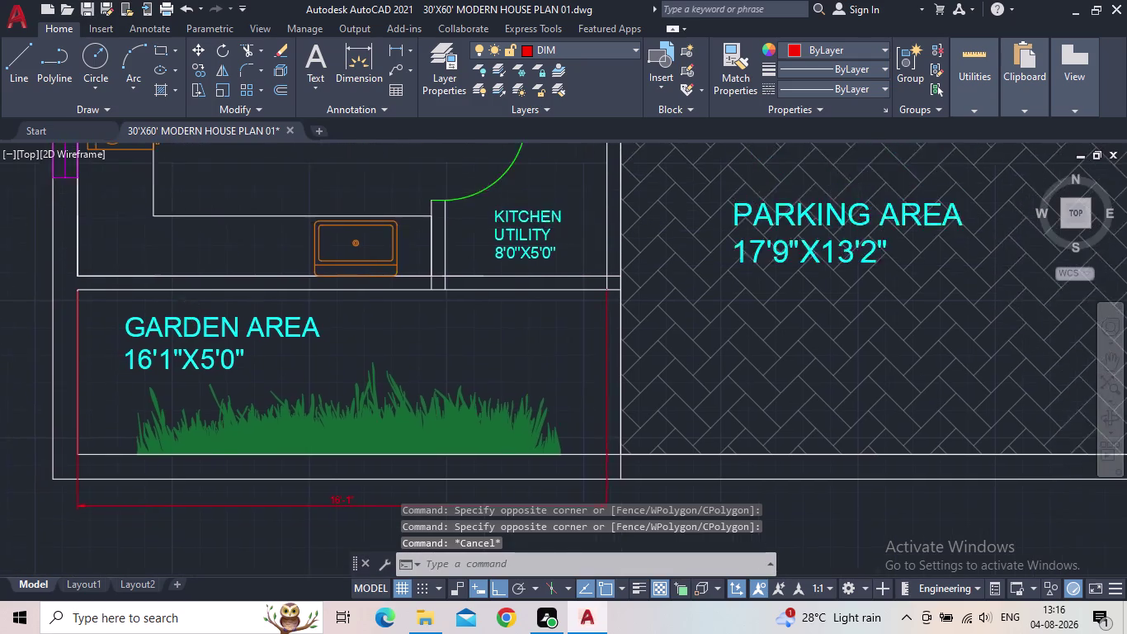
click(393, 51)
Dimension the parking area's bottom edge with a 17'-9" width dimension.
scroll(up, 3)
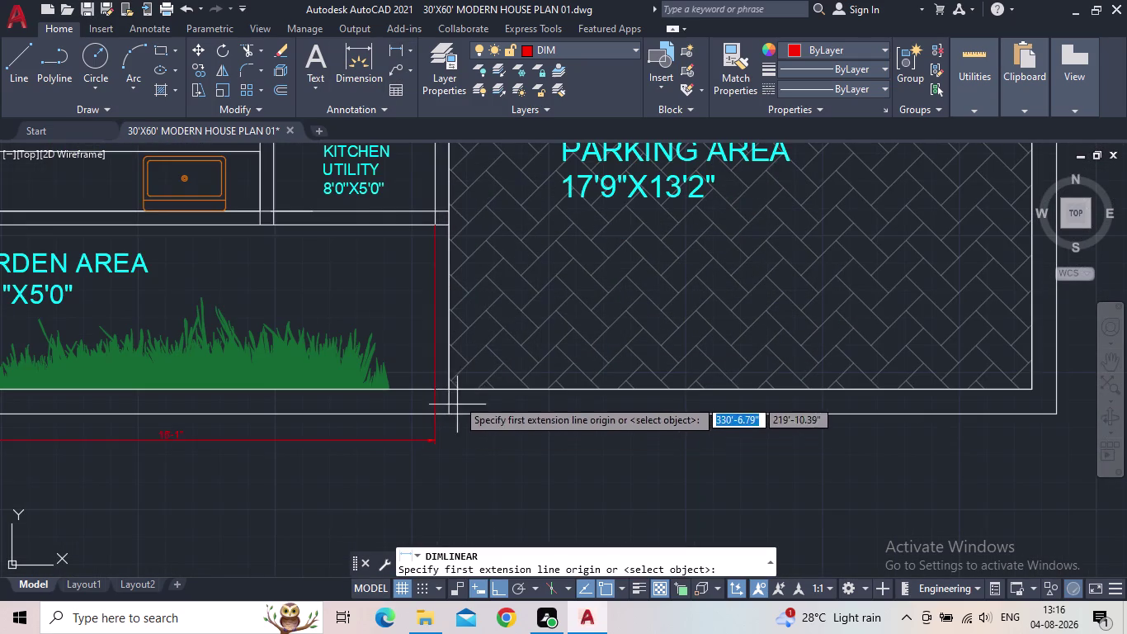
click(451, 390)
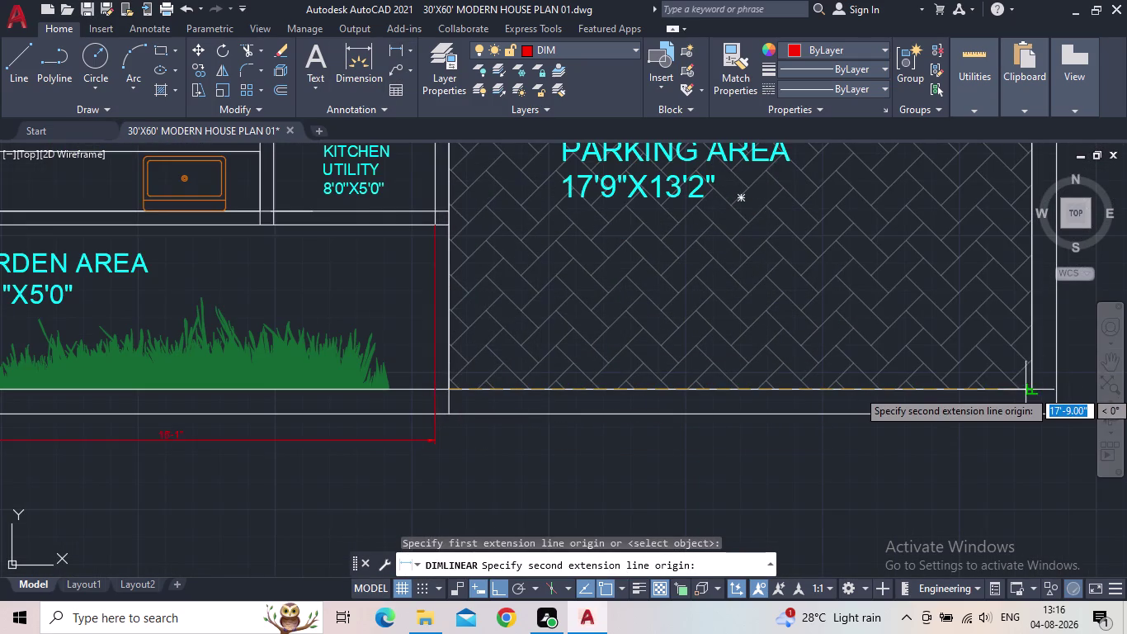
click(1031, 391)
scroll(up, 3)
click(1009, 439)
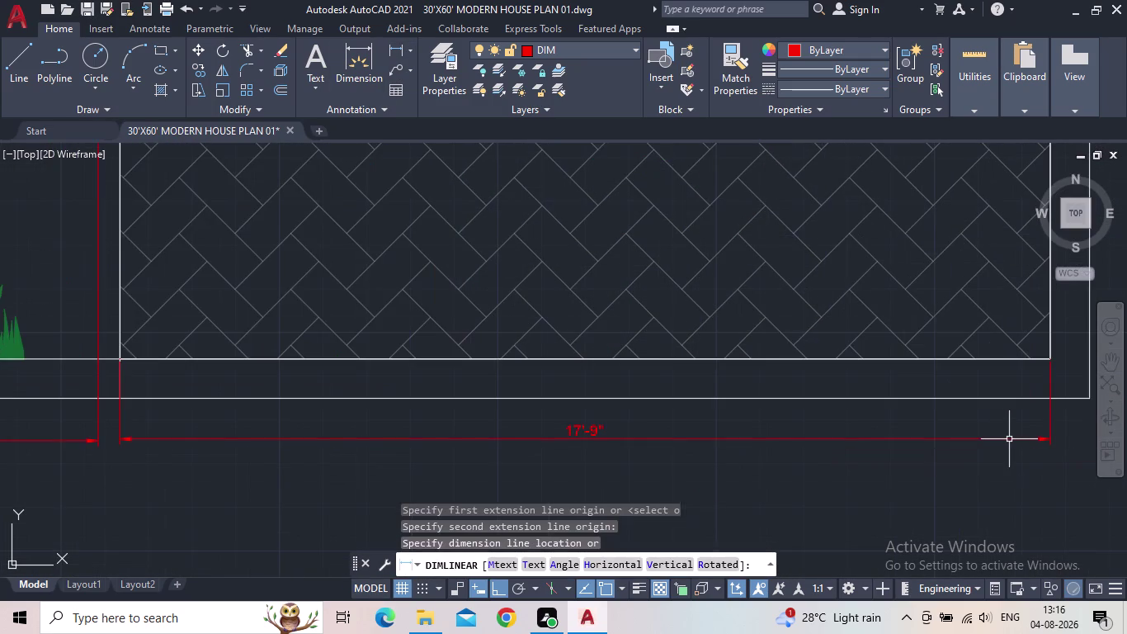
Add the 15'-5" dimension along the parking area's right side.
scroll(down, 3)
middle_drag(962, 395, 682, 492)
key(space)
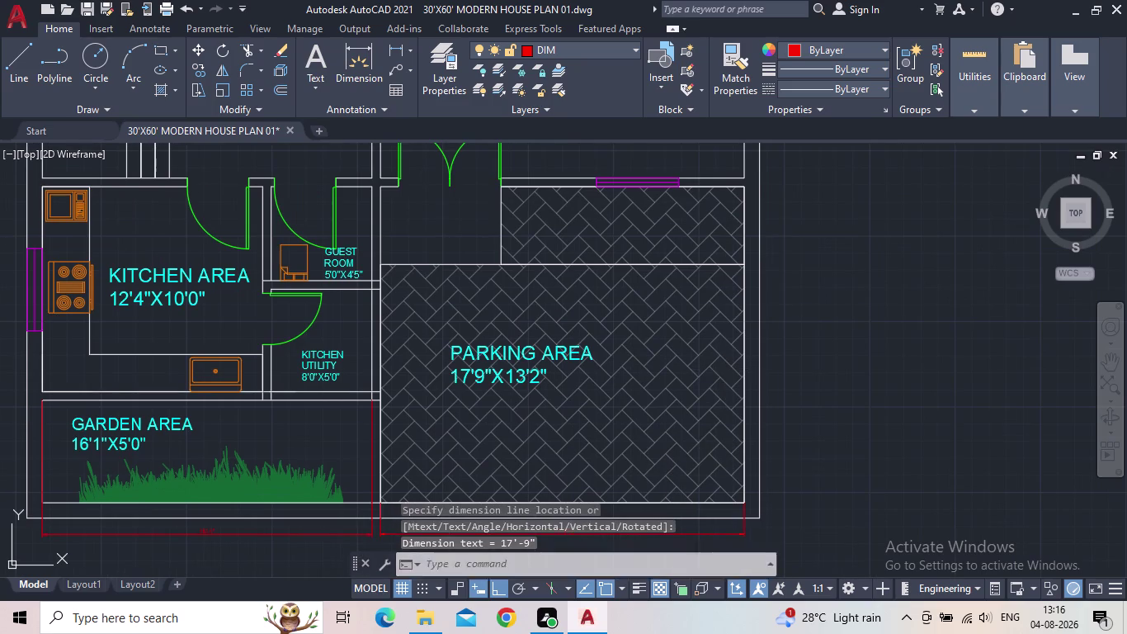
drag(743, 192, 743, 204)
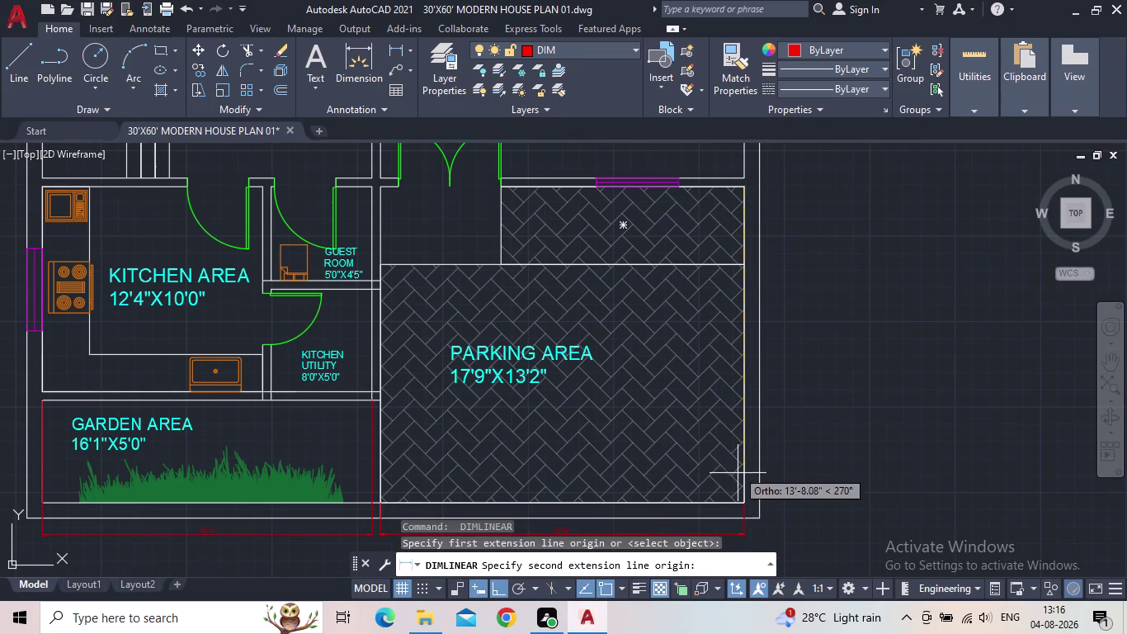
click(744, 497)
click(785, 489)
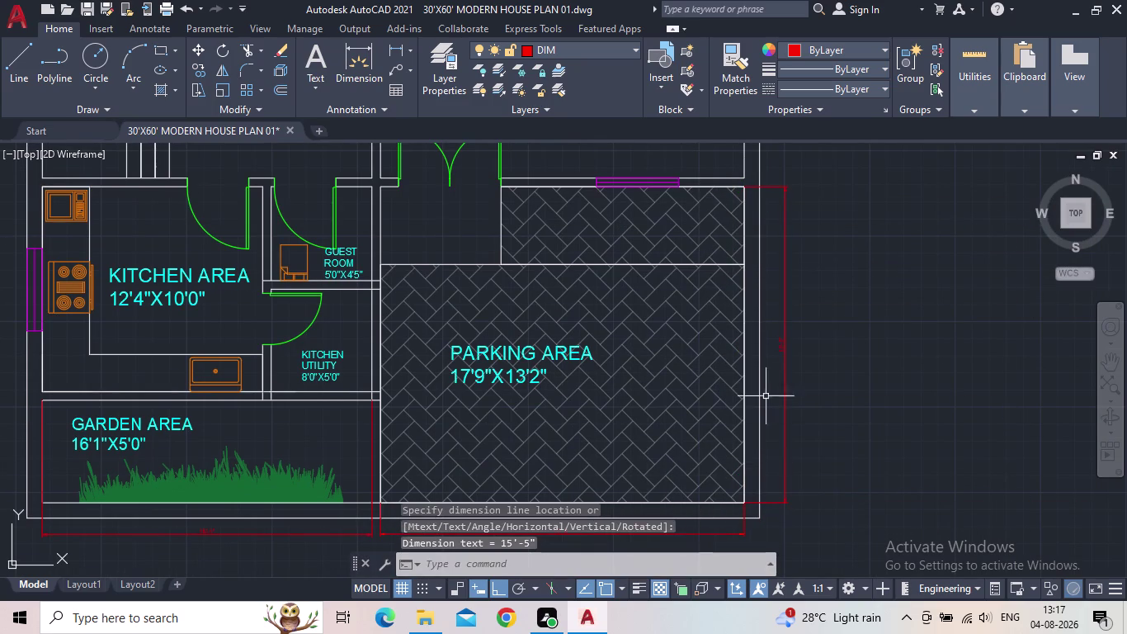
Pan up past the dining area and toilets to bring the OUT OUT room into view.
middle_click(771, 370)
scroll(up, 3)
scroll(up, 3)
middle_drag(758, 341, 766, 369)
scroll(down, 3)
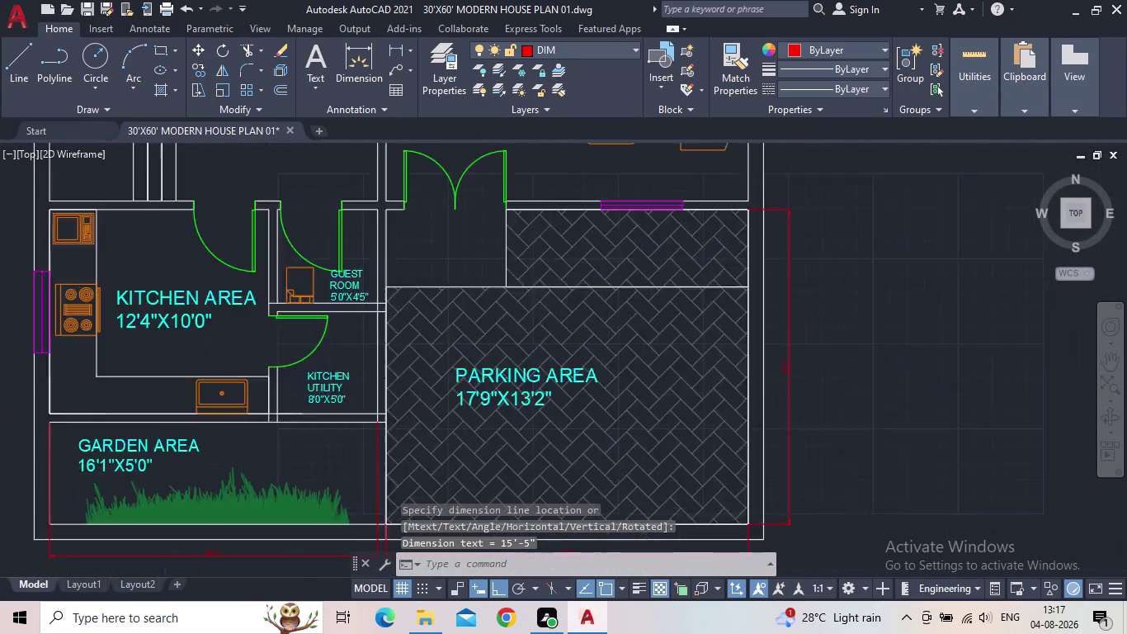
middle_drag(589, 350, 693, 397)
middle_drag(480, 318, 499, 420)
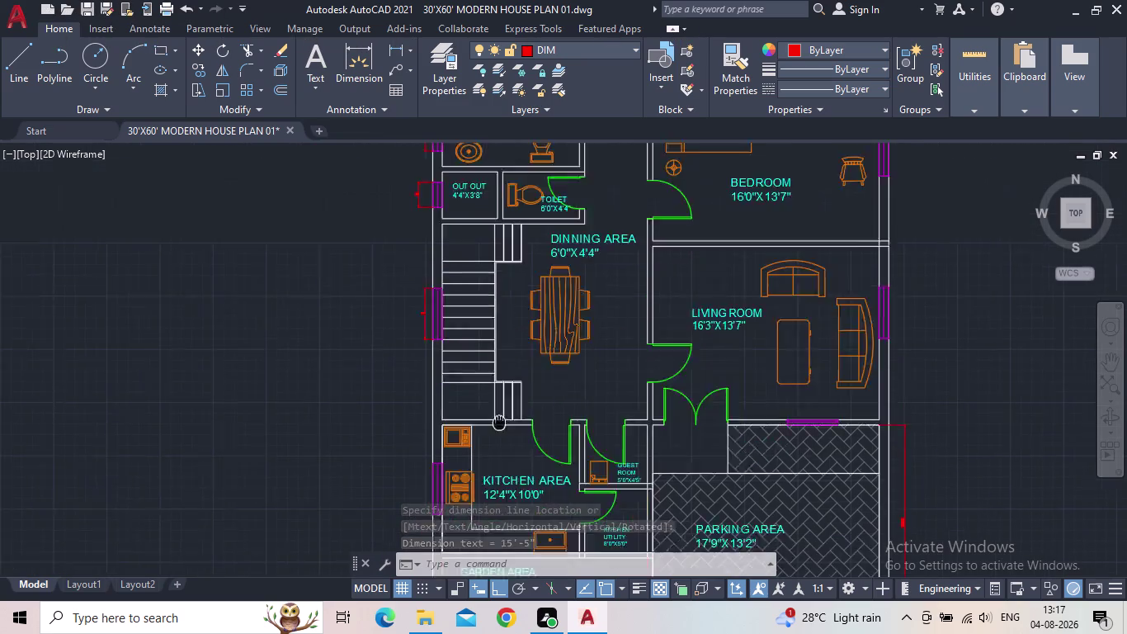
middle_drag(499, 421, 495, 516)
scroll(up, 3)
scroll(up, 3)
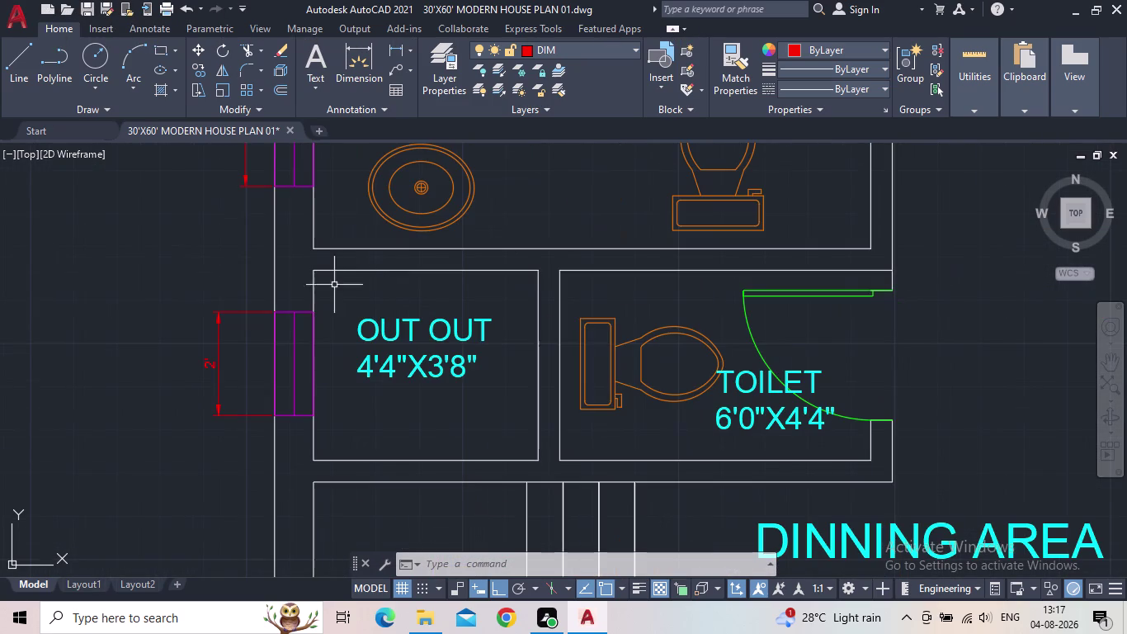
click(392, 39)
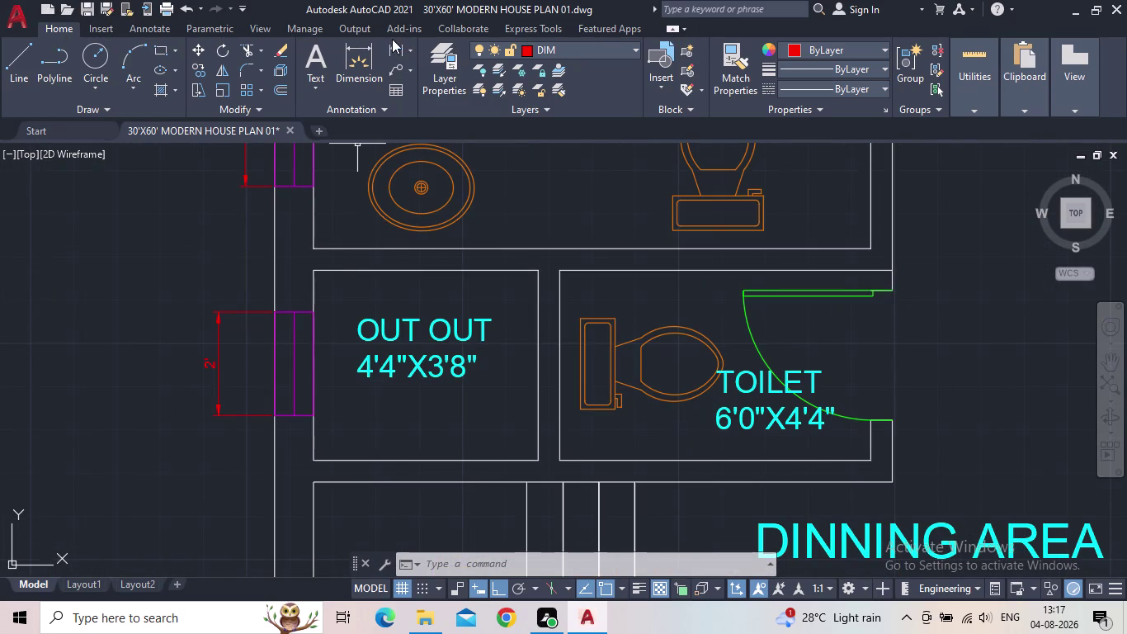
Dimension the OUT OUT room's top edge at 4'-4".
click(396, 55)
click(317, 266)
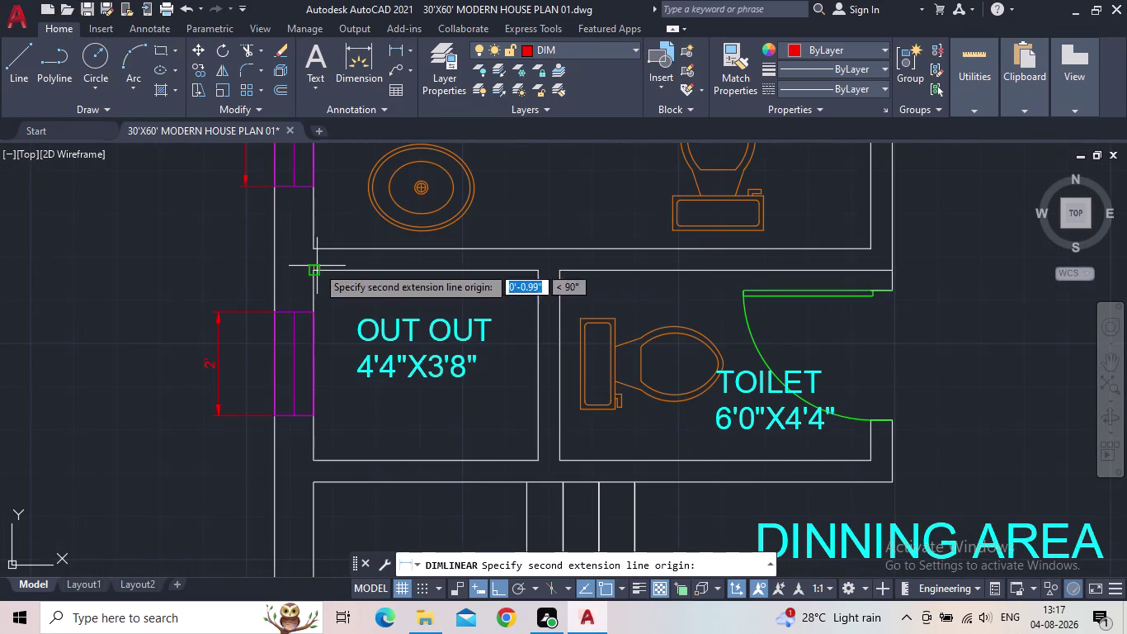
click(534, 278)
click(525, 293)
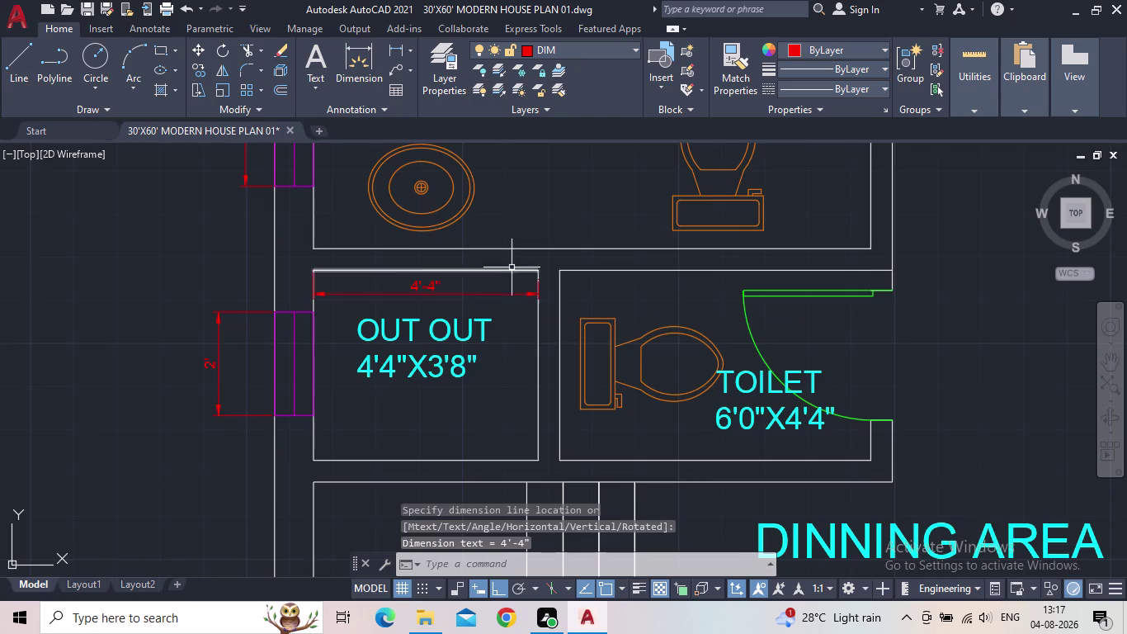
middle_drag(511, 266, 468, 416)
scroll(down, 3)
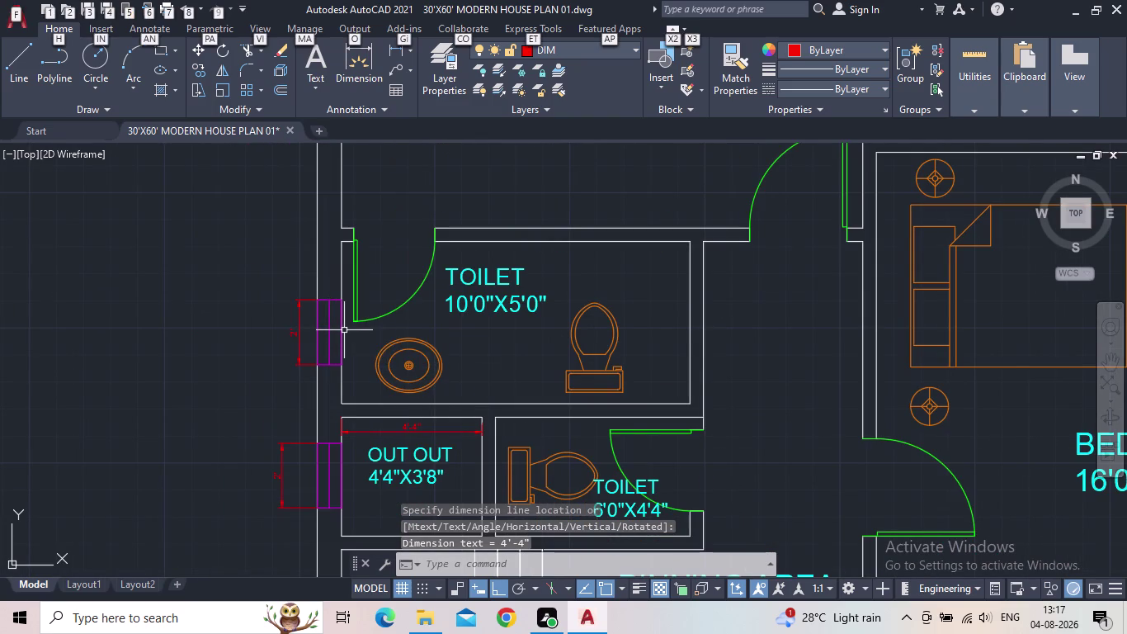
key(space)
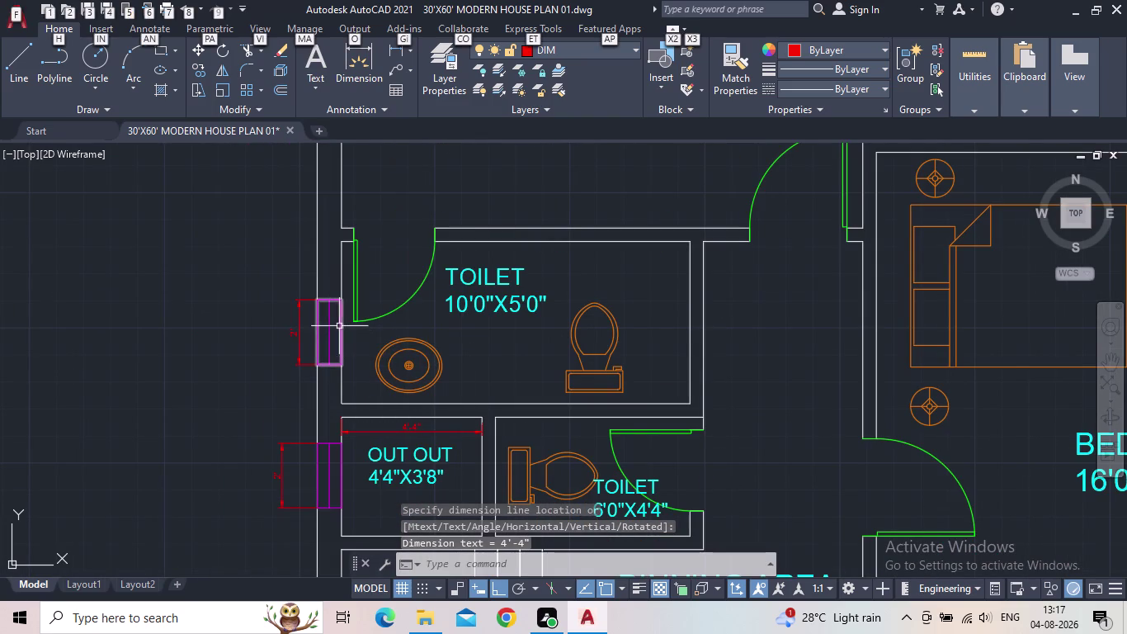
Add the 10'-9" dimension across the larger toilet's bottom edge.
click(403, 56)
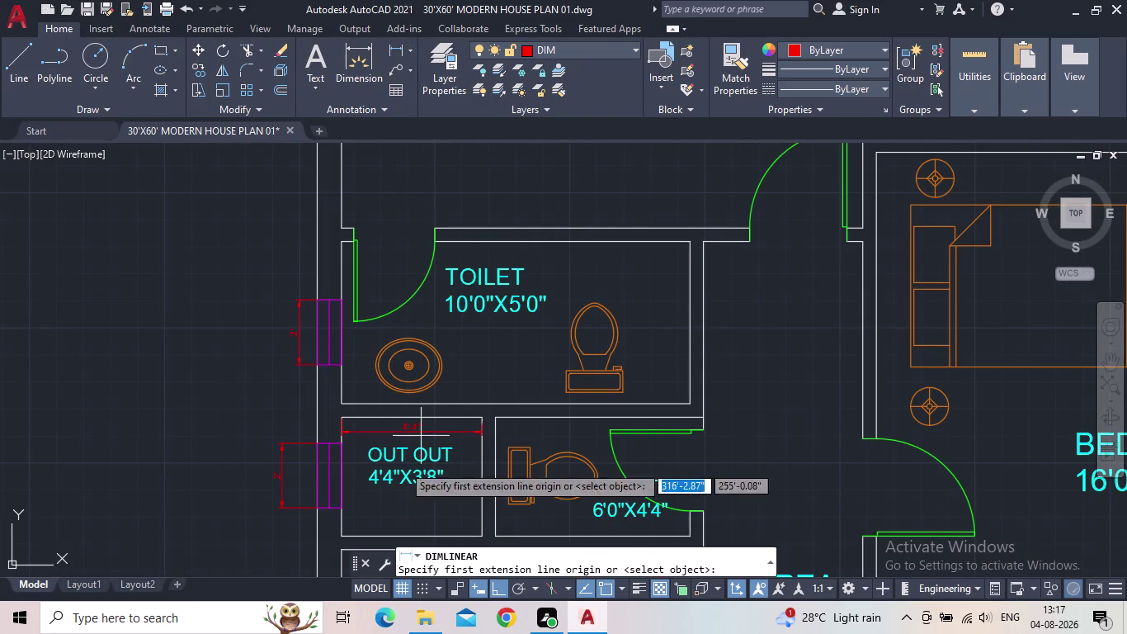
click(344, 399)
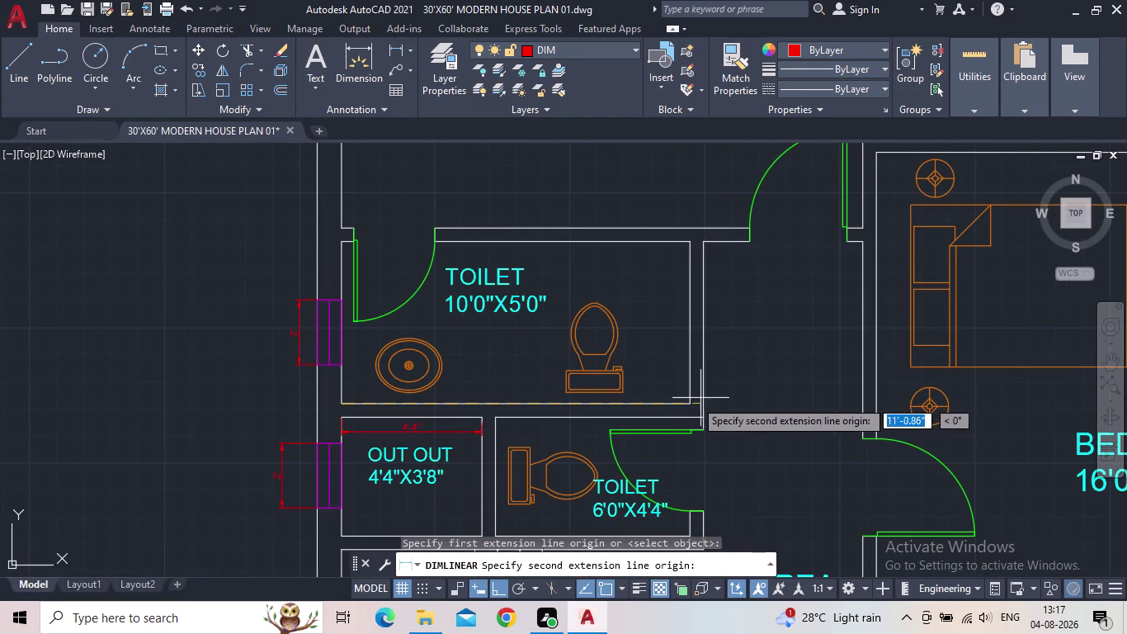
click(684, 402)
click(649, 310)
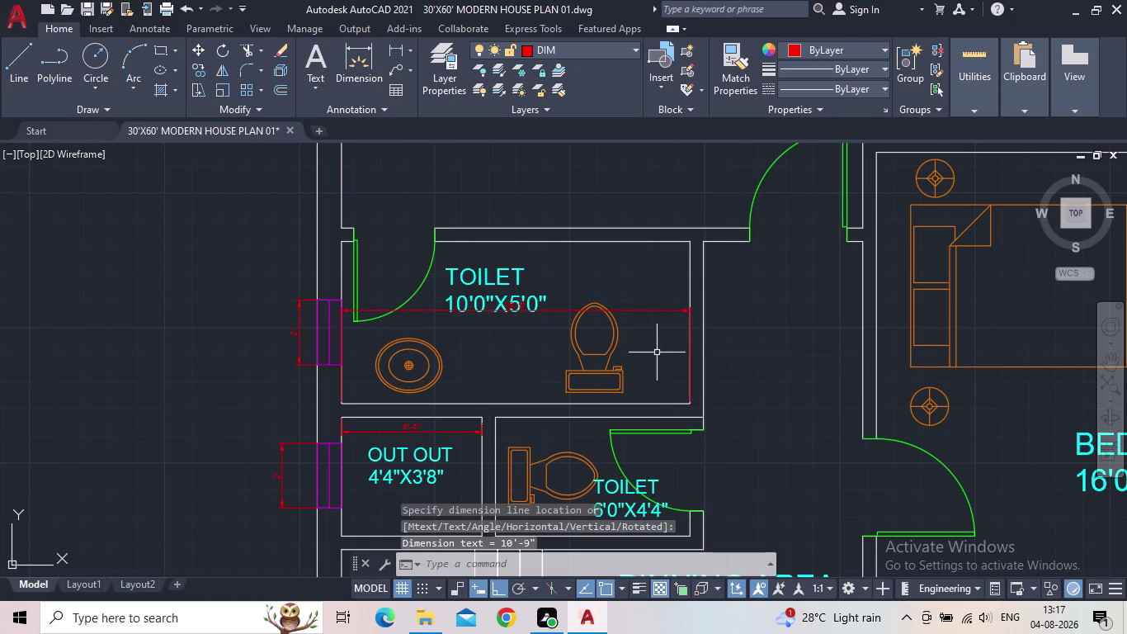
scroll(down, 3)
middle_drag(672, 351, 502, 525)
scroll(down, 3)
scroll(up, 3)
Dimension the bedroom door opening at 3'.
key(space)
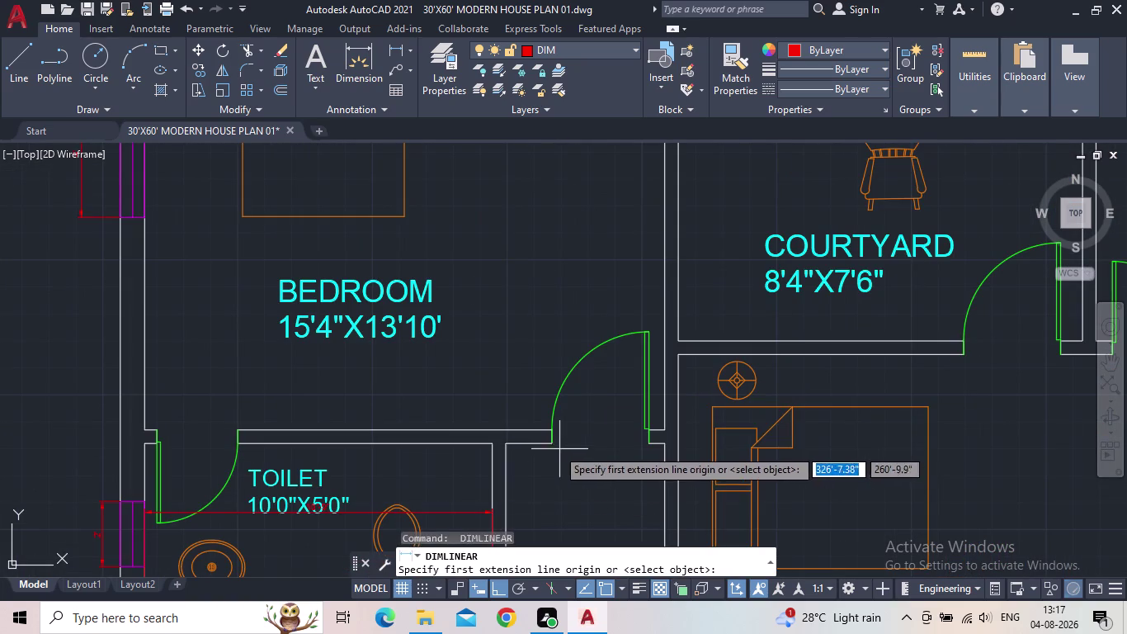
click(552, 446)
click(644, 444)
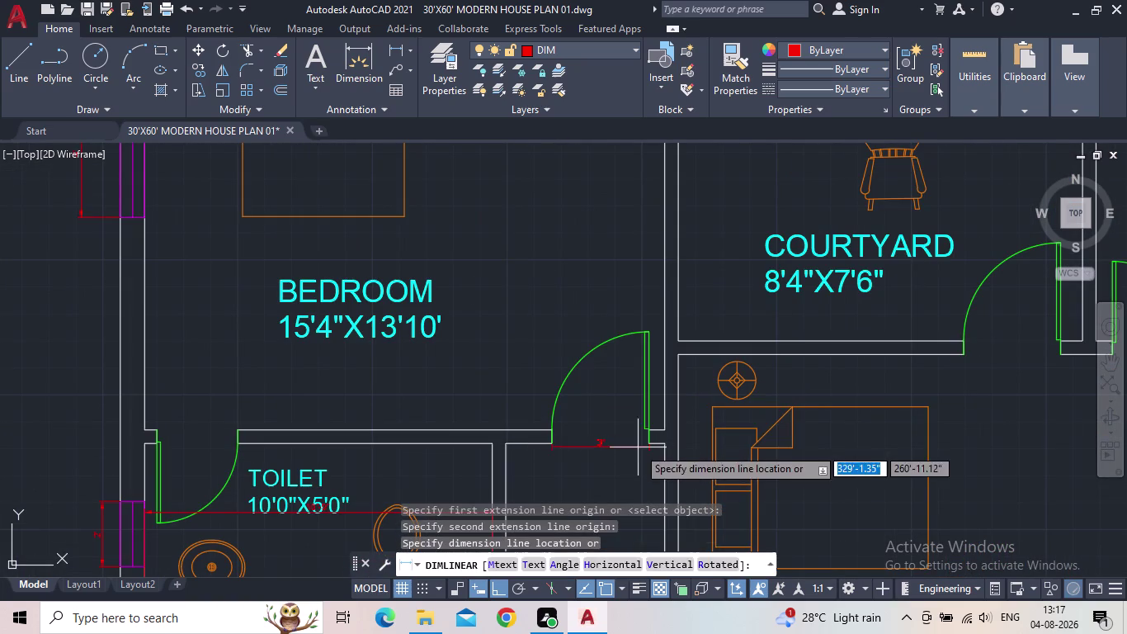
click(631, 452)
scroll(down, 3)
middle_drag(623, 443, 417, 425)
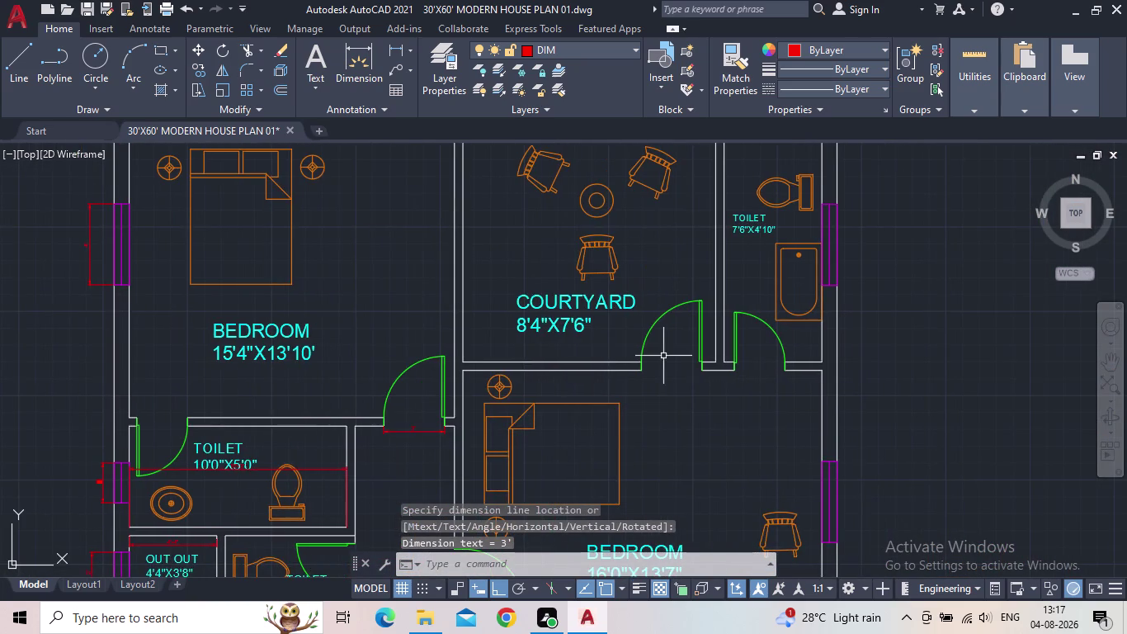
scroll(up, 3)
middle_drag(655, 367, 536, 407)
Dimension the courtyard door opening (3') and the toilet door opening (2'-6").
key(space)
click(516, 429)
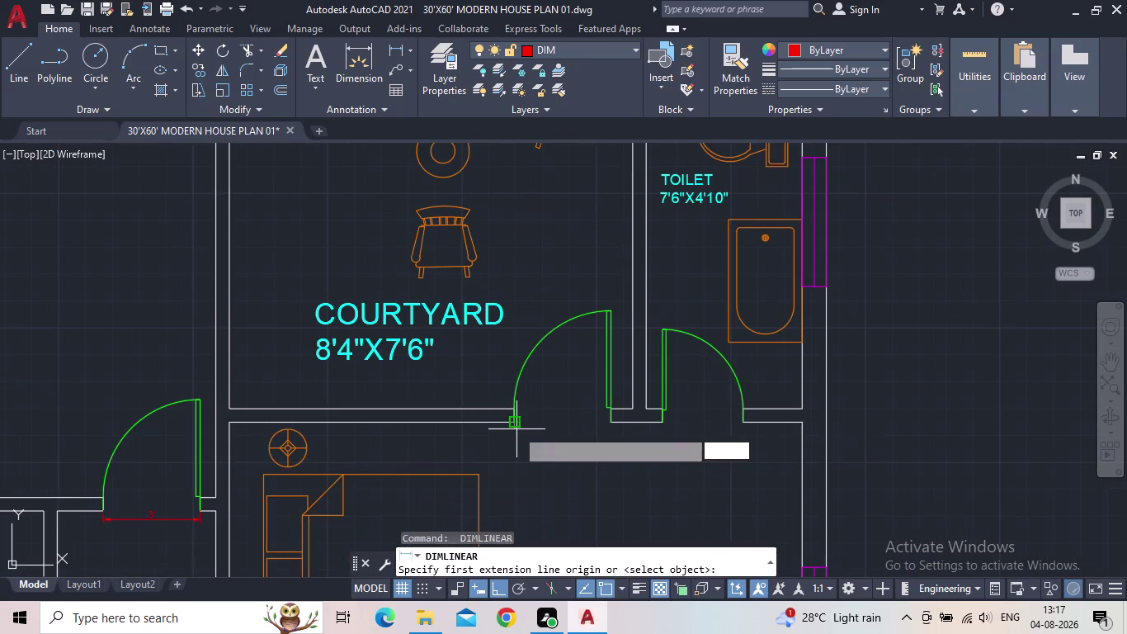
click(613, 421)
click(602, 425)
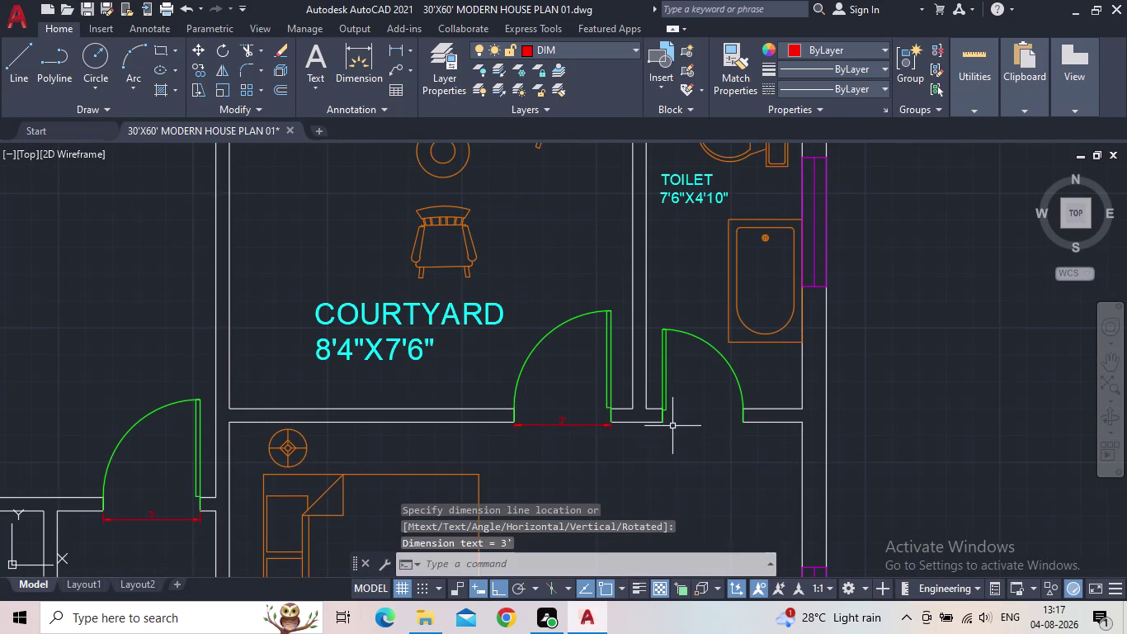
key(space)
click(661, 423)
click(746, 426)
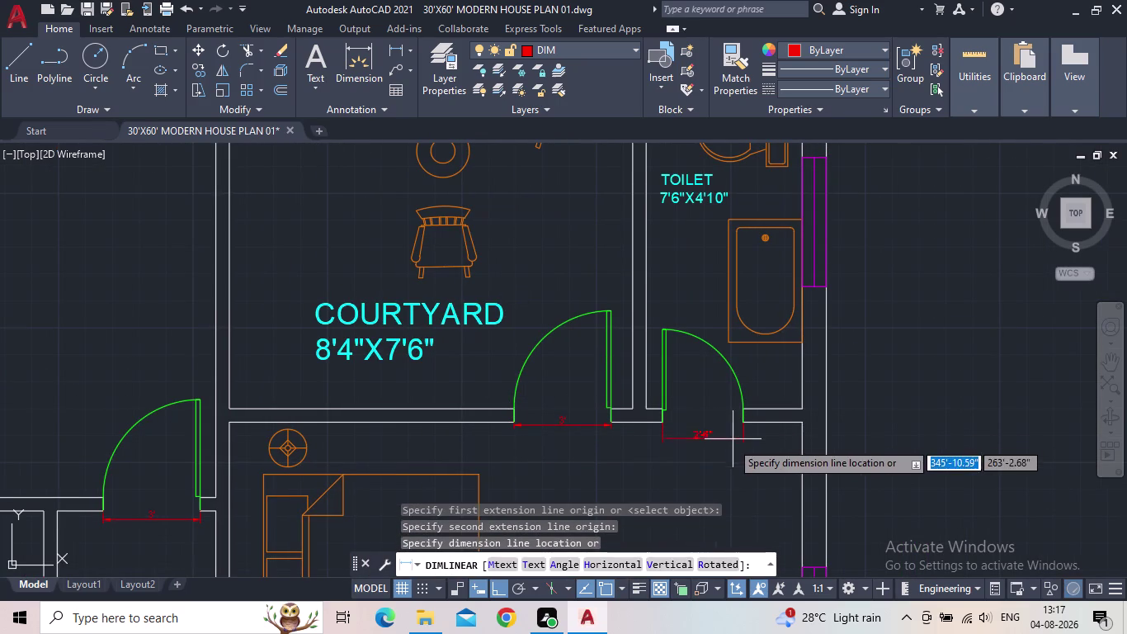
click(726, 443)
Pan to the living room door and pick the top of its opening.
scroll(down, 3)
middle_drag(734, 445, 556, 378)
scroll(down, 3)
middle_click(545, 411)
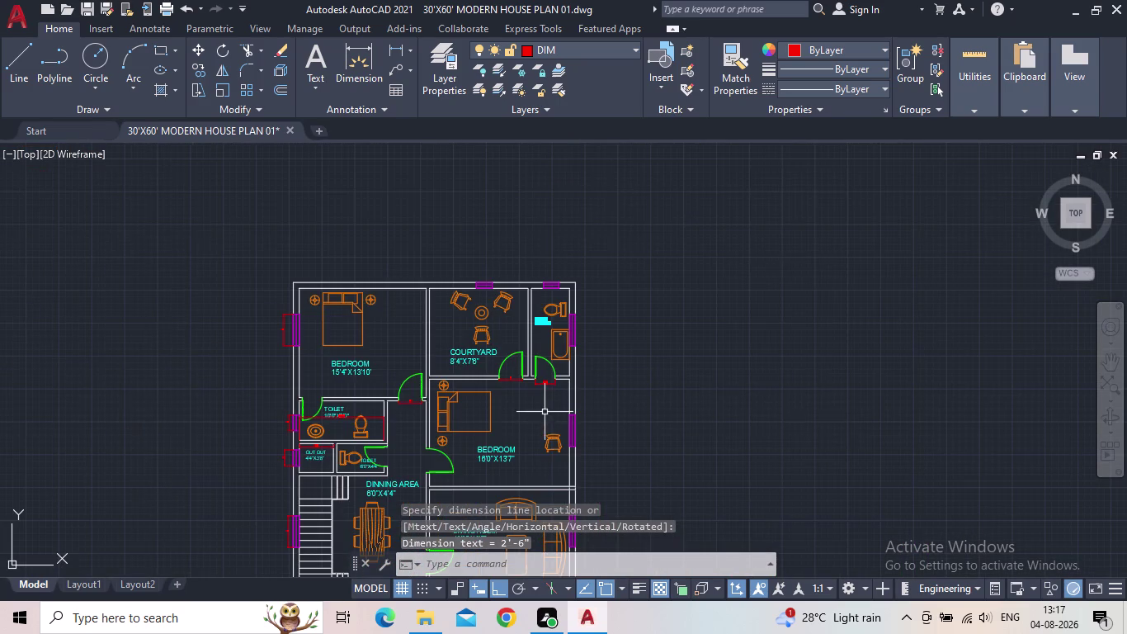
scroll(up, 3)
middle_drag(562, 391, 623, 295)
scroll(down, 3)
middle_drag(597, 342, 598, 334)
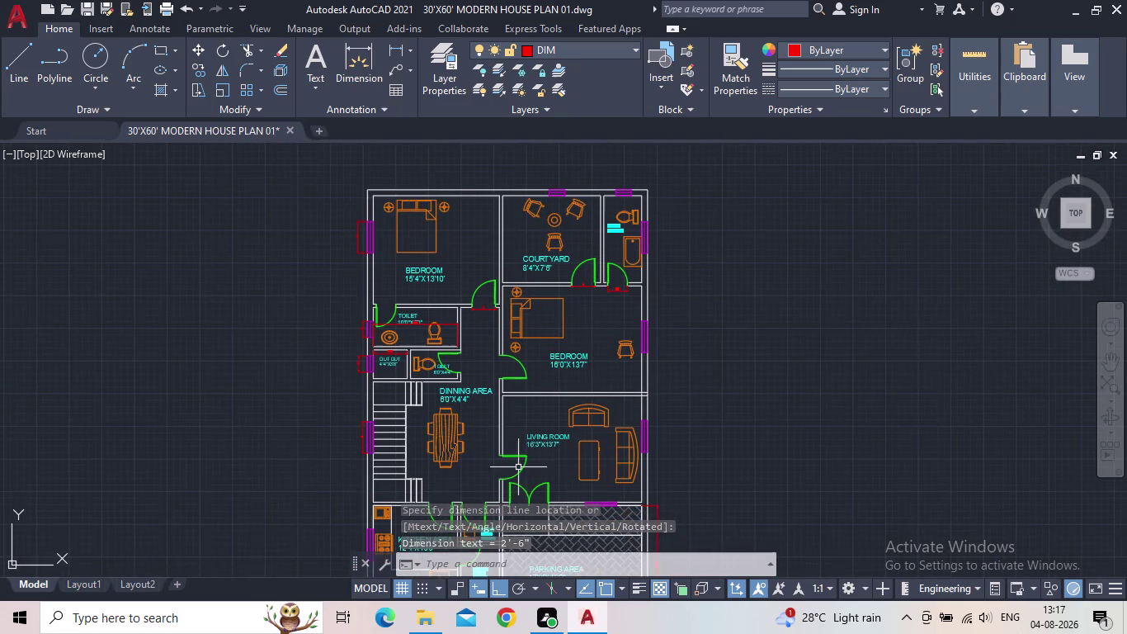
scroll(up, 3)
middle_drag(537, 439, 595, 373)
key(space)
click(492, 332)
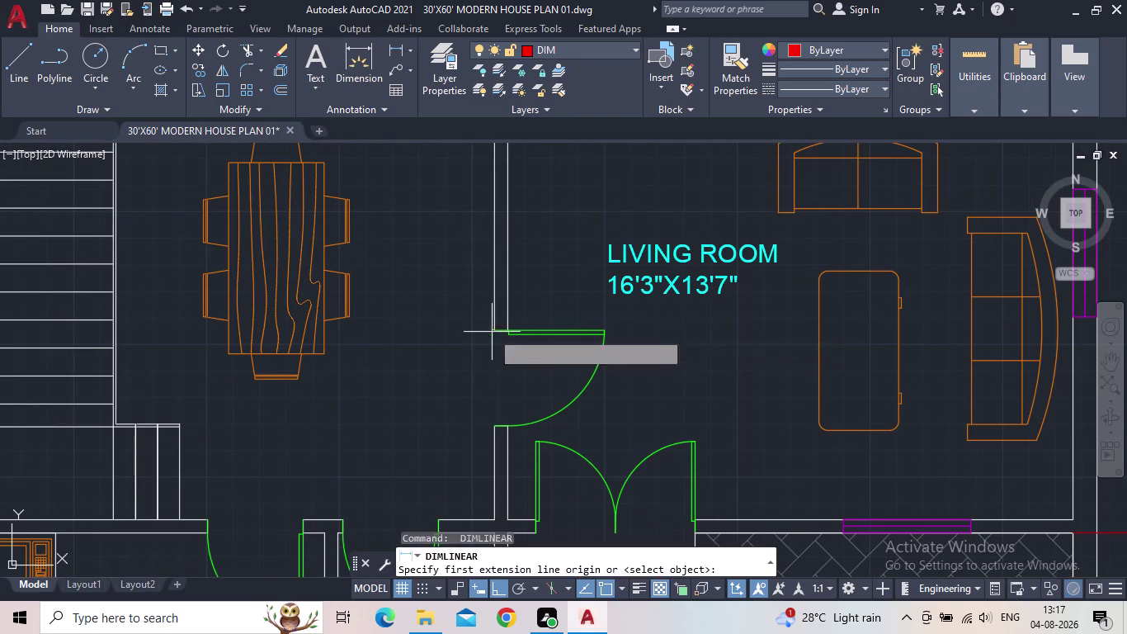
Finish the 3' living room door dimension and add the 5' double door dimension.
click(497, 430)
click(498, 401)
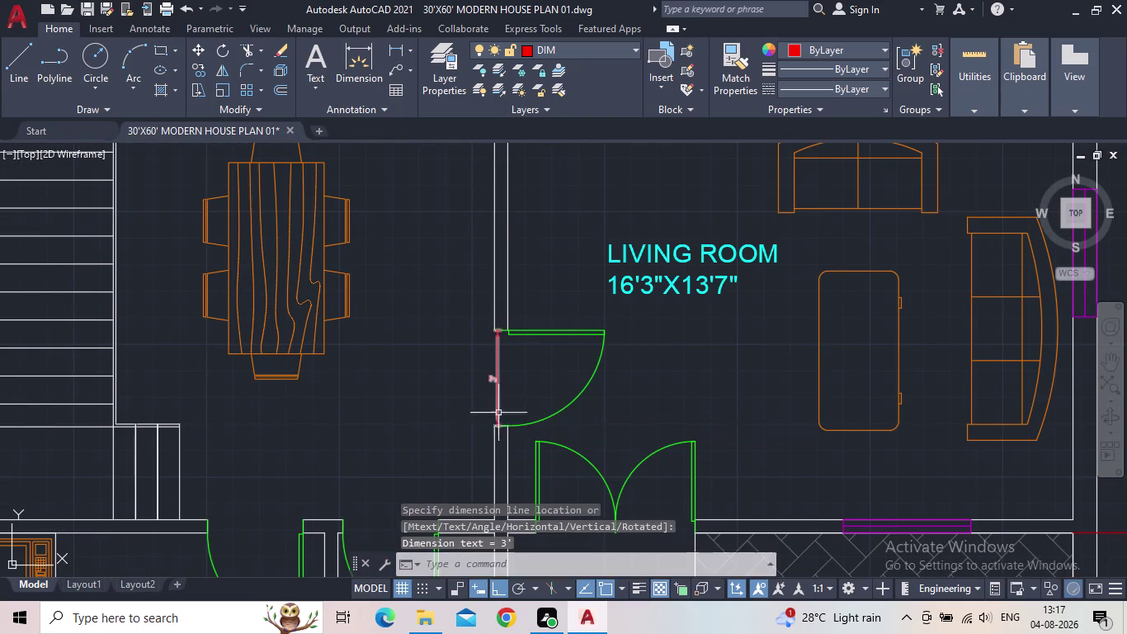
key(space)
middle_drag(596, 471, 534, 341)
scroll(up, 3)
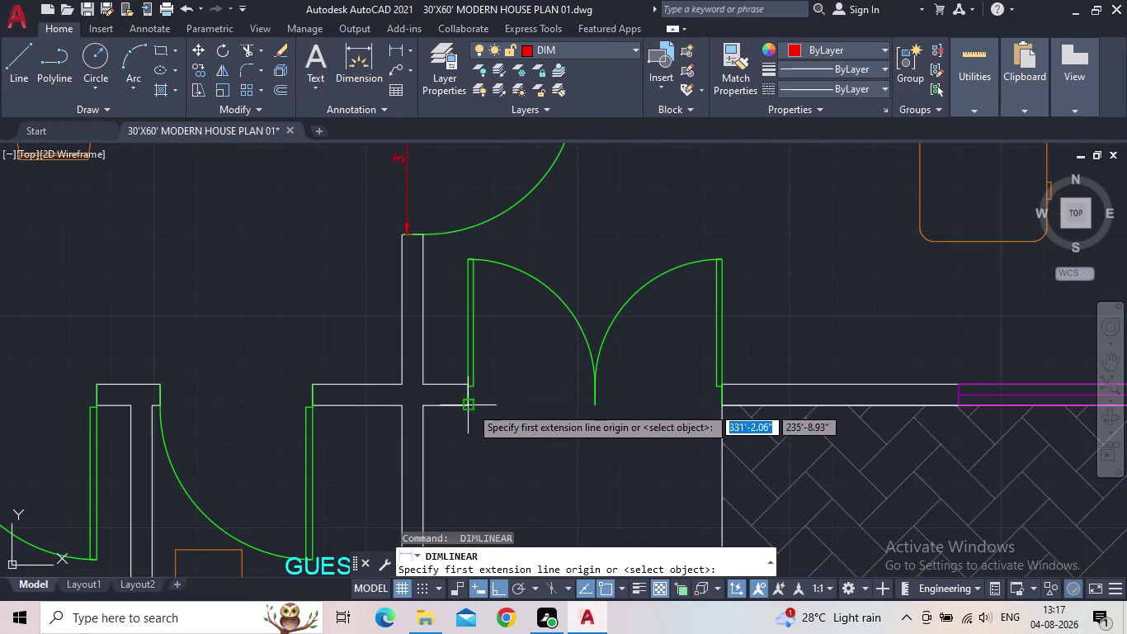
click(470, 407)
click(718, 410)
click(676, 418)
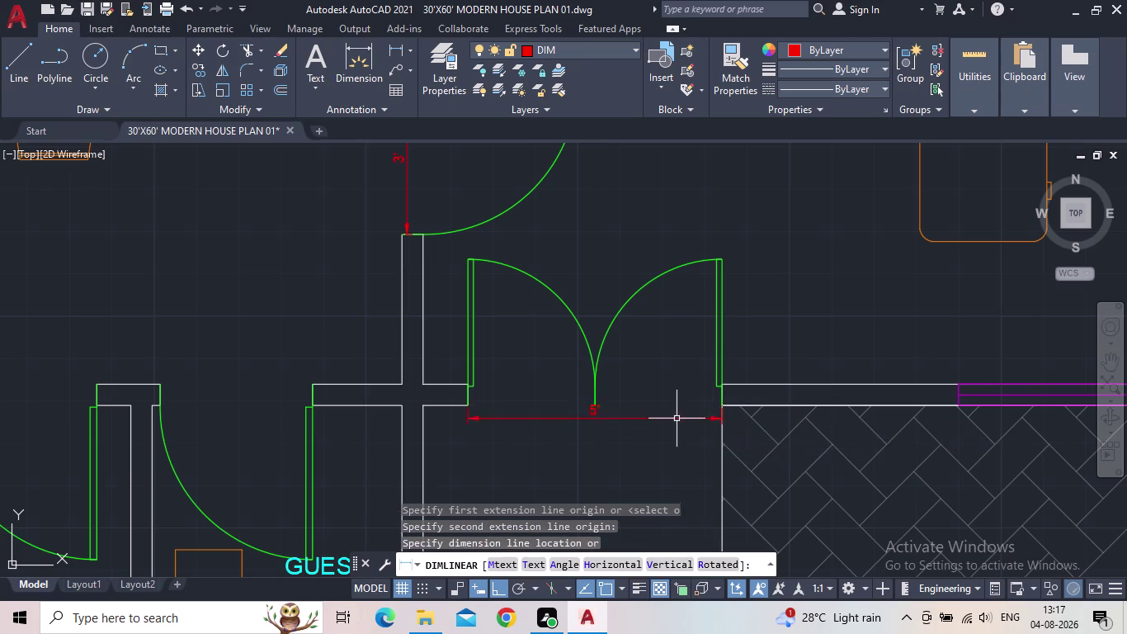
scroll(down, 3)
middle_drag(582, 440, 638, 409)
Dimension the guest room doorway at 3' above the opening.
key(space)
scroll(up, 3)
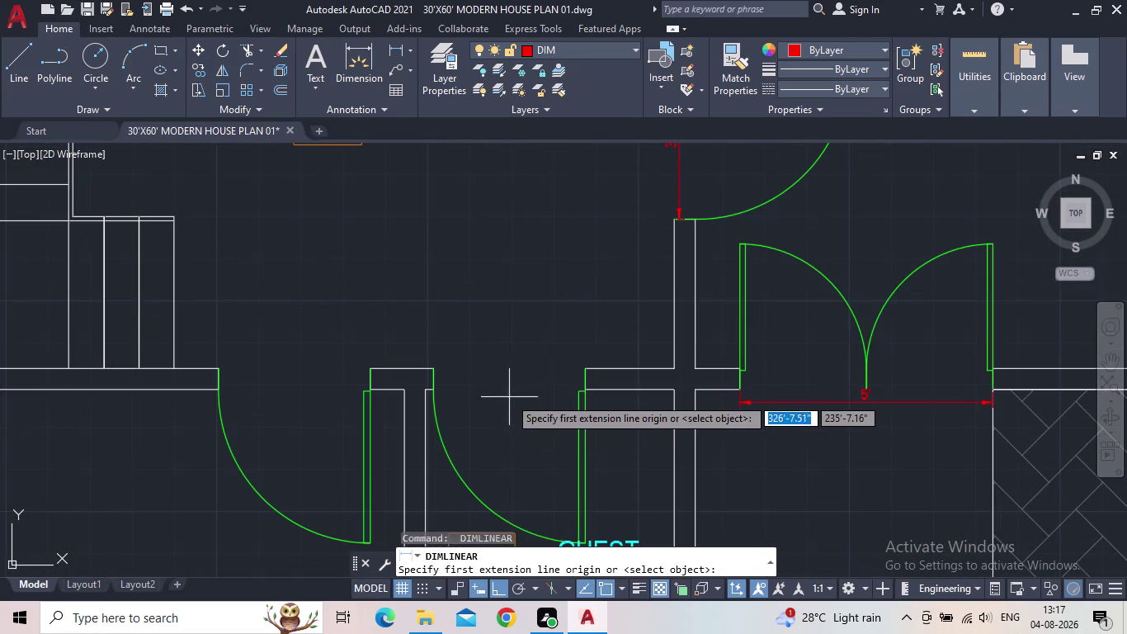
click(588, 373)
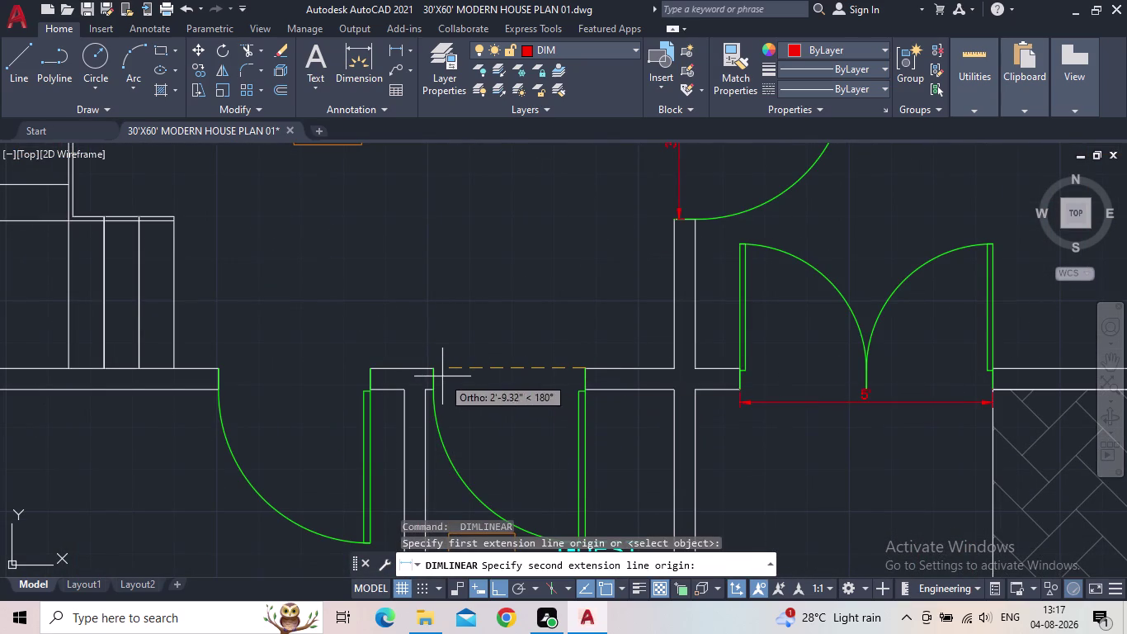
click(434, 368)
click(469, 374)
scroll(down, 3)
Dimension the kitchen utility doorway at 2'-6" beside the door.
middle_drag(525, 382, 567, 379)
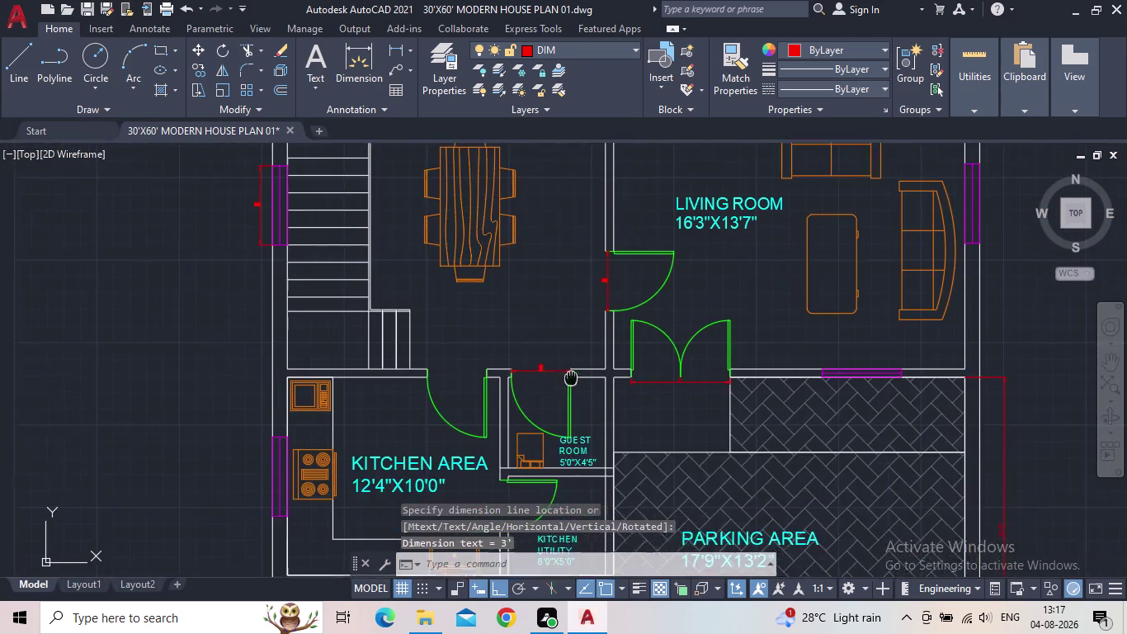
middle_drag(566, 378, 596, 376)
scroll(down, 3)
middle_drag(577, 470, 553, 422)
scroll(up, 3)
key(space)
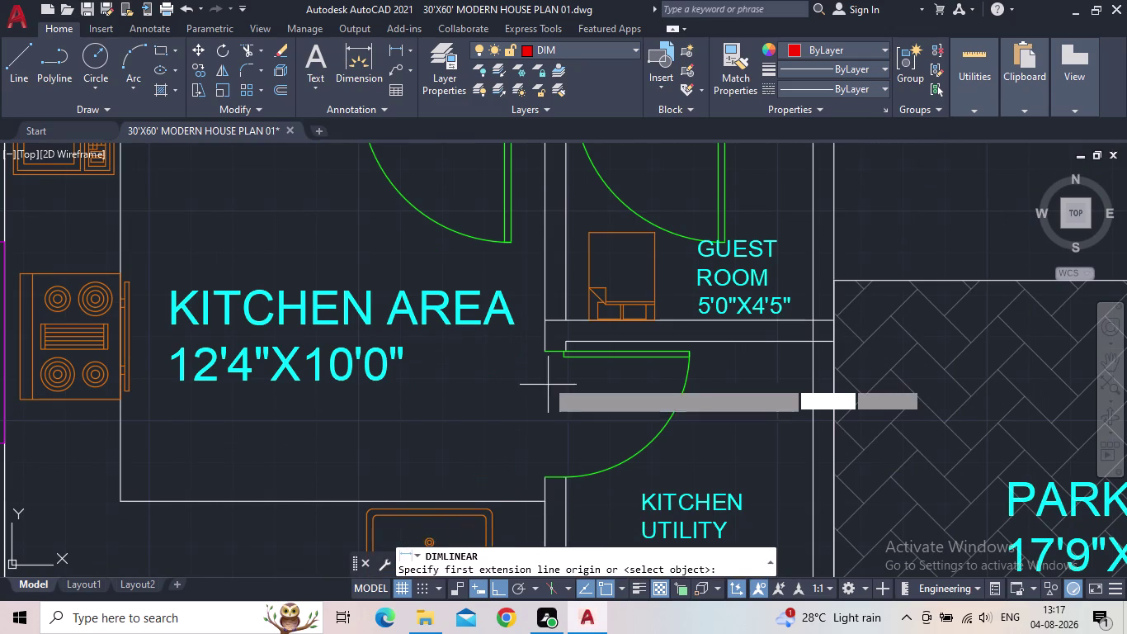
click(544, 357)
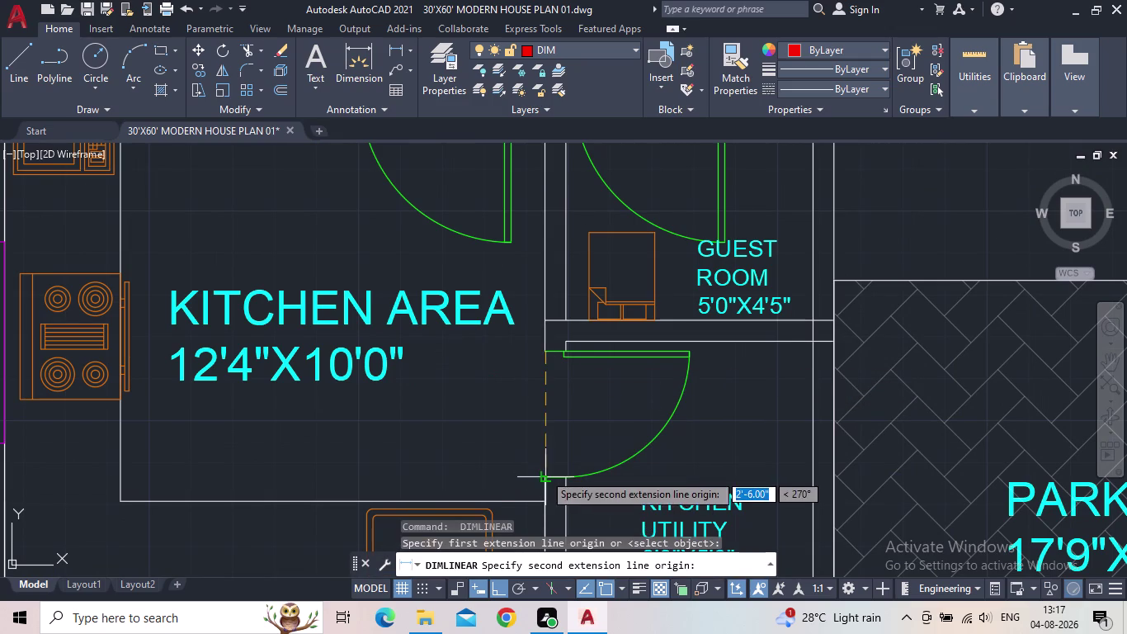
click(546, 475)
click(549, 457)
scroll(down, 3)
Pan to the small toilet door beside the dining area for the next dimension.
middle_drag(487, 401, 509, 475)
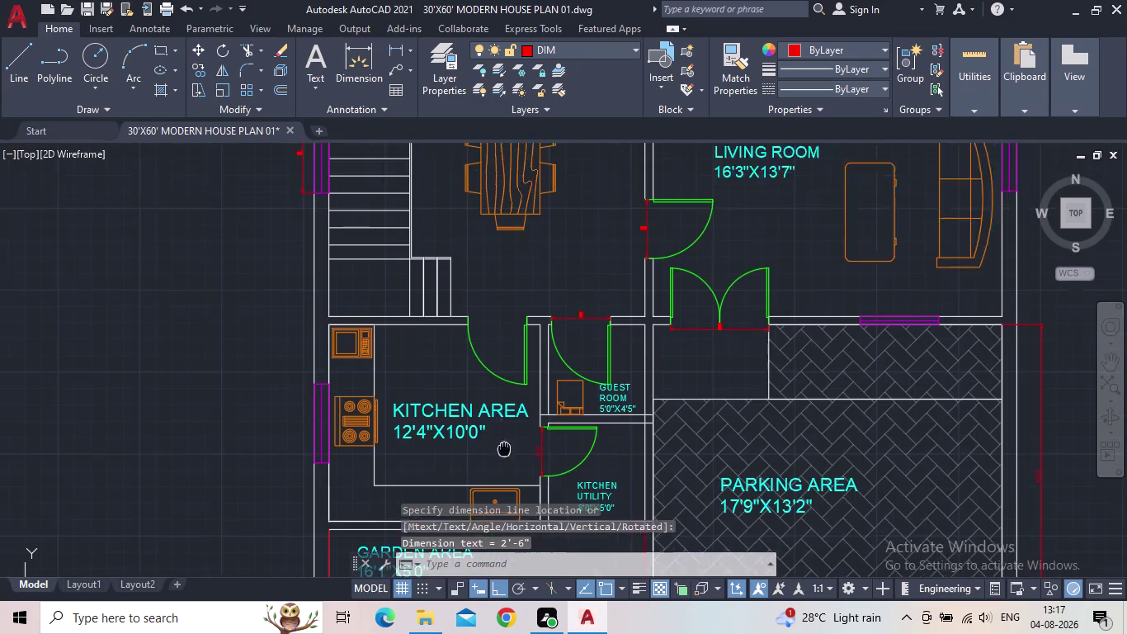
middle_drag(509, 476, 512, 564)
scroll(down, 3)
middle_drag(534, 391, 513, 616)
scroll(down, 3)
middle_drag(517, 282, 440, 334)
scroll(up, 3)
key(space)
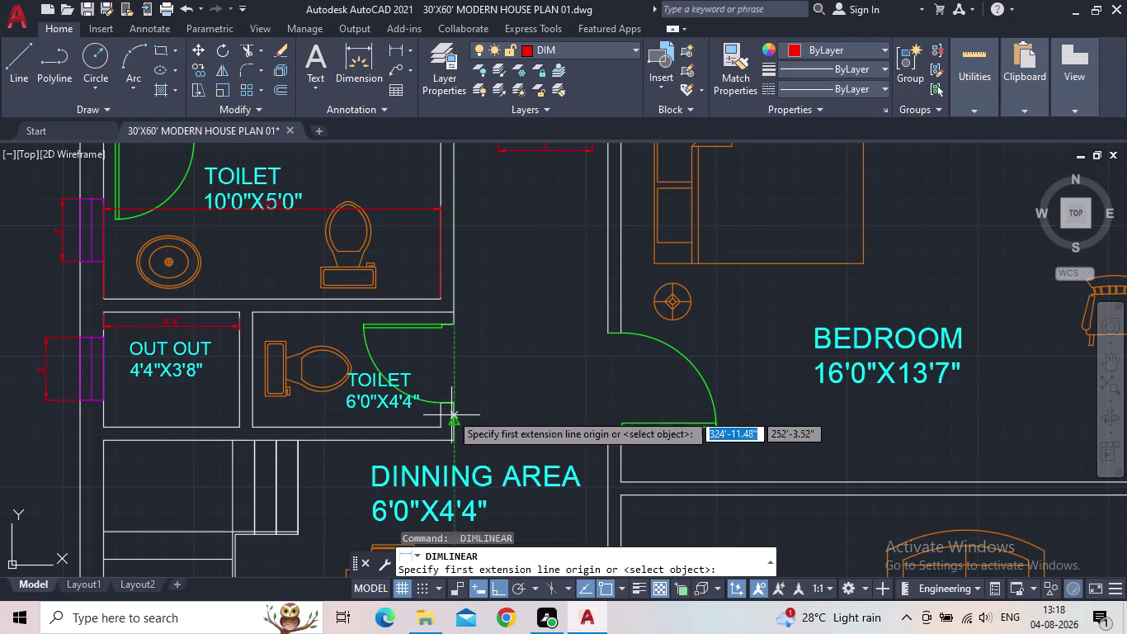
Add linear dimensions across both toilet doorways.
drag(455, 401, 455, 391)
click(456, 327)
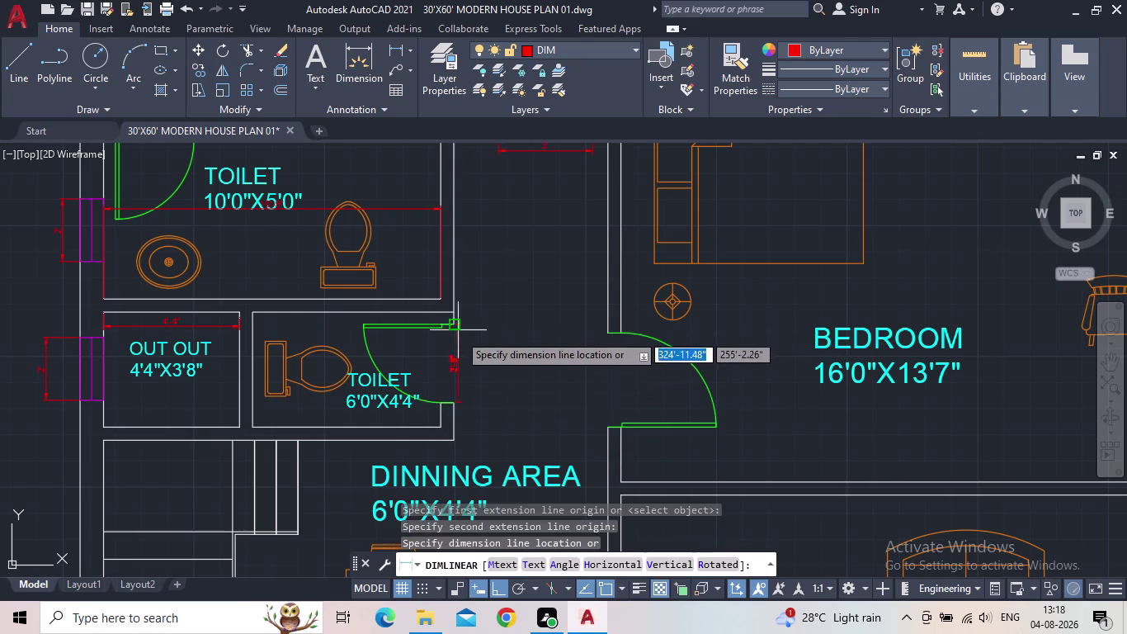
click(459, 338)
middle_drag(479, 340, 618, 487)
key(space)
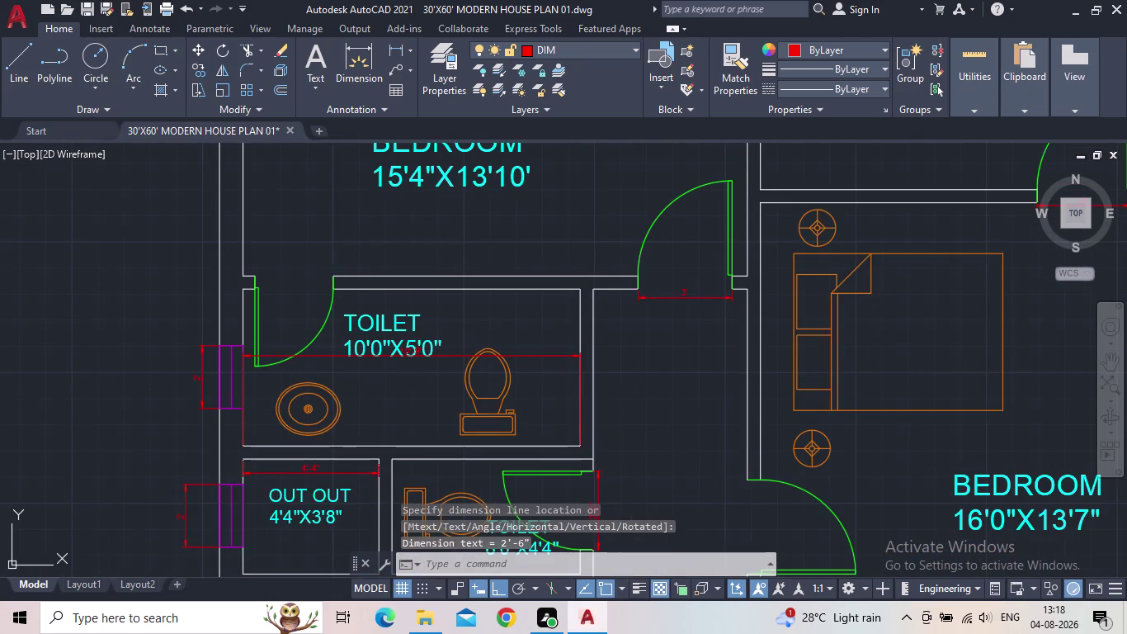
drag(336, 275, 322, 276)
click(255, 273)
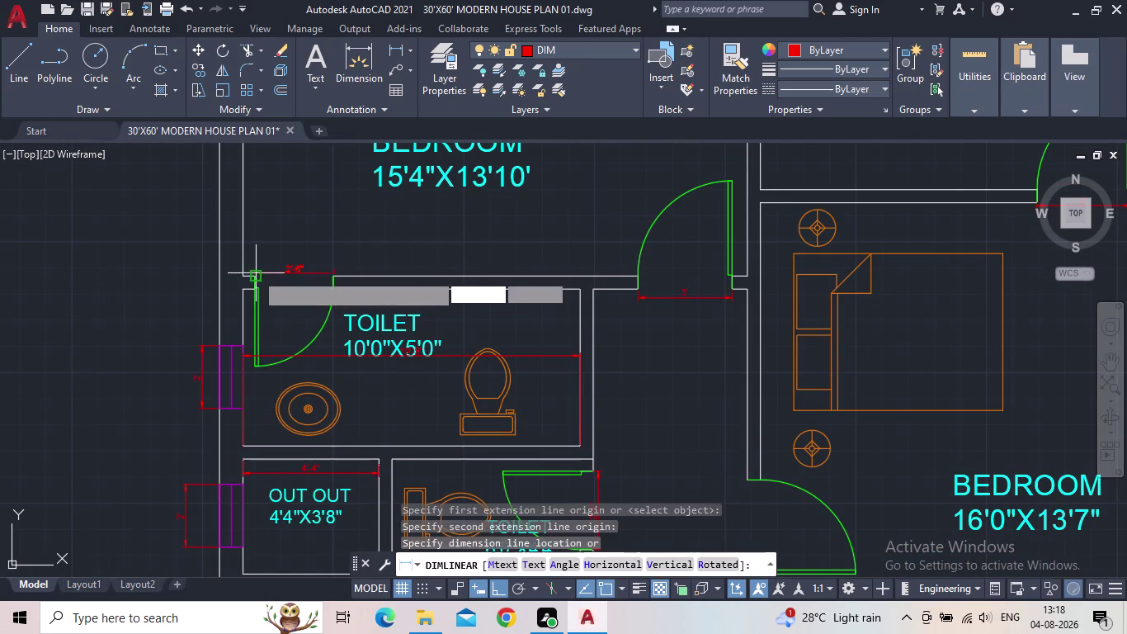
click(271, 278)
Dimension the courtyard-side toilet's width at 4'-10".
scroll(down, 3)
scroll(down, 3)
middle_drag(555, 321, 445, 331)
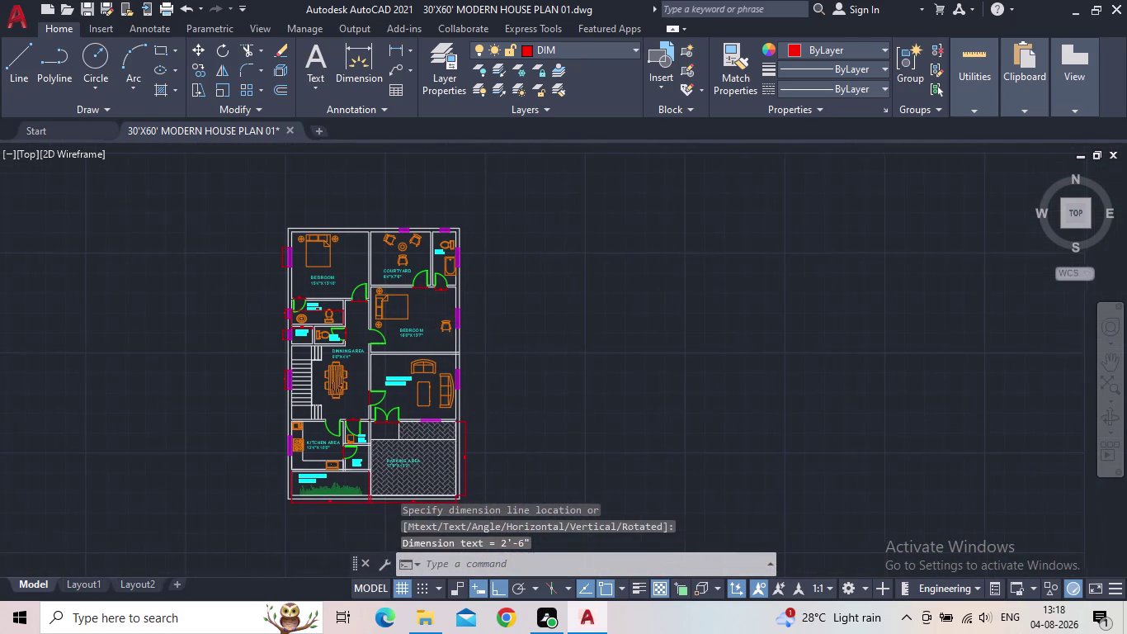
middle_drag(644, 393, 637, 377)
scroll(up, 3)
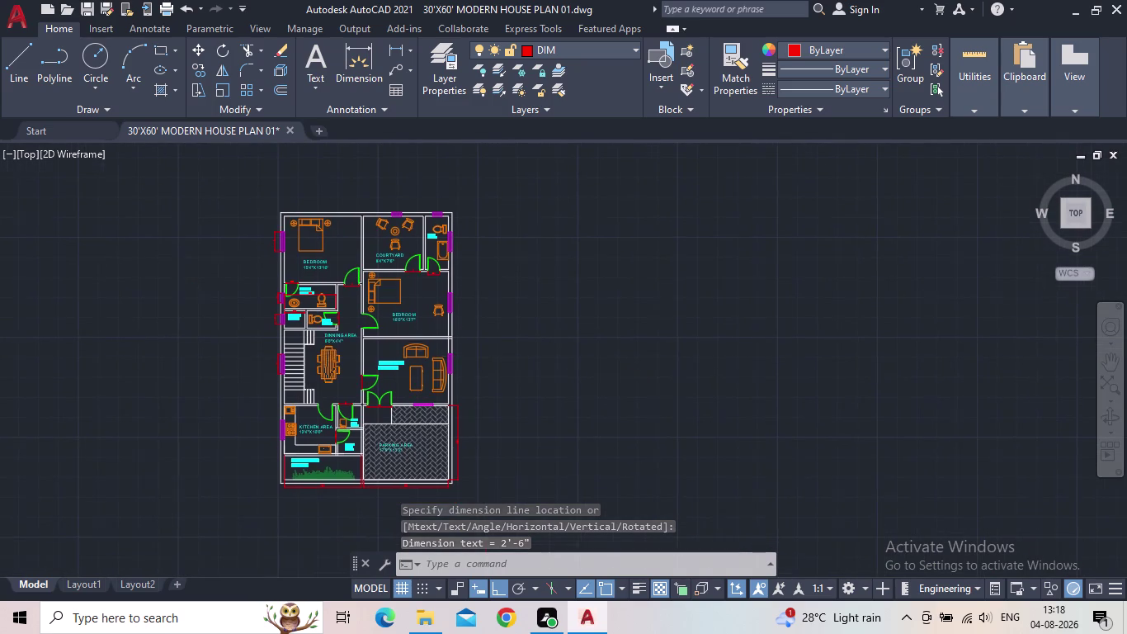
scroll(up, 3)
middle_drag(457, 264, 441, 390)
scroll(up, 3)
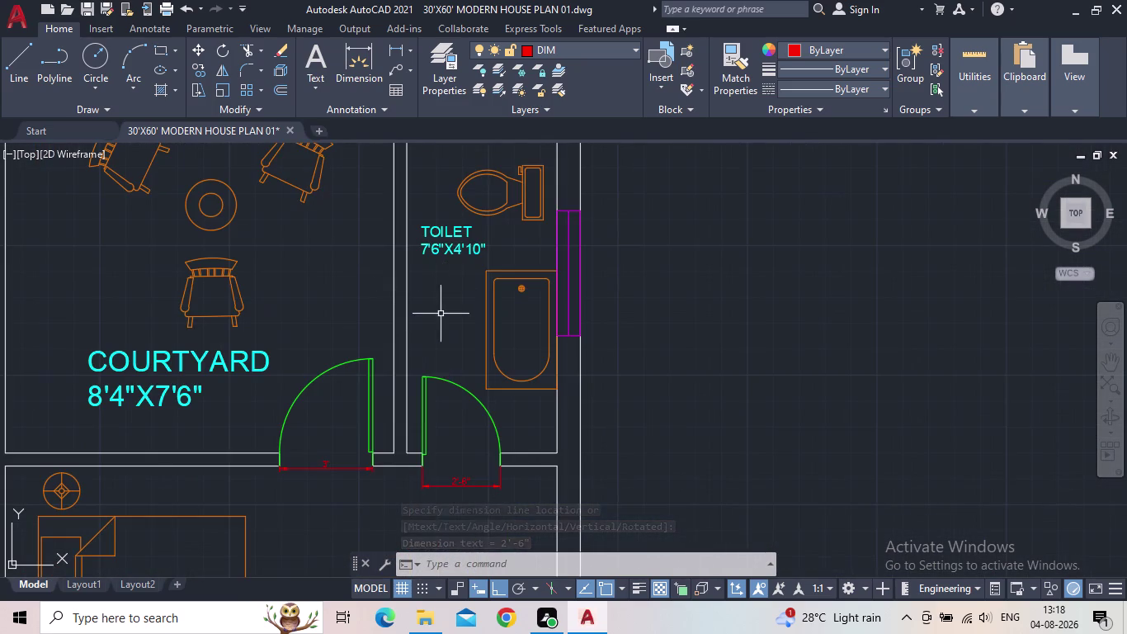
key(space)
drag(552, 450, 544, 450)
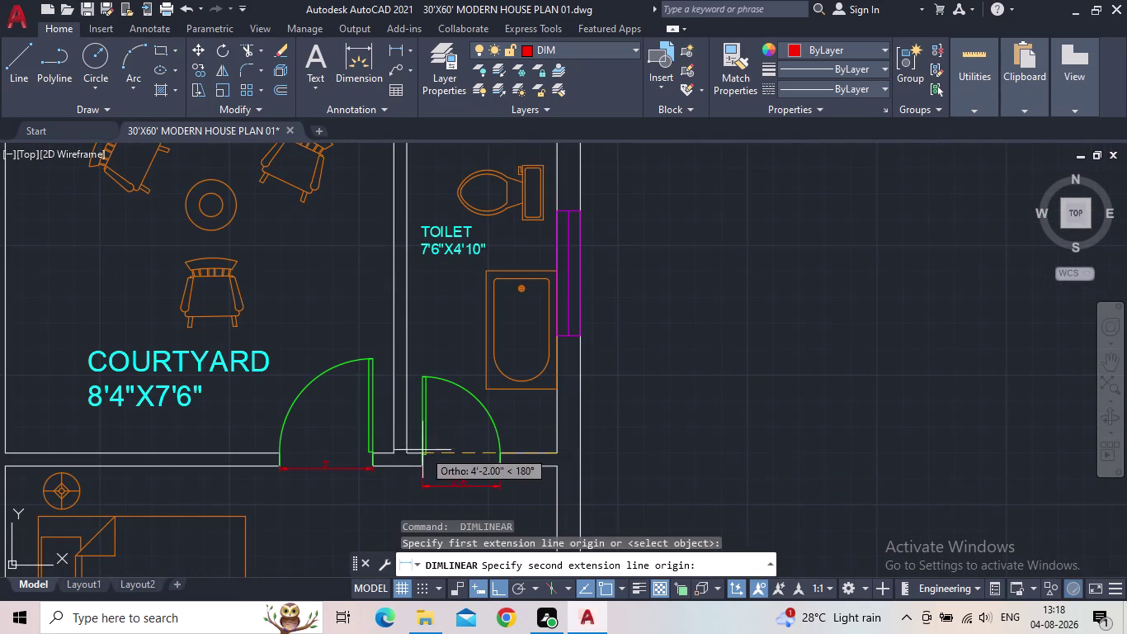
click(406, 449)
middle_drag(505, 191, 509, 440)
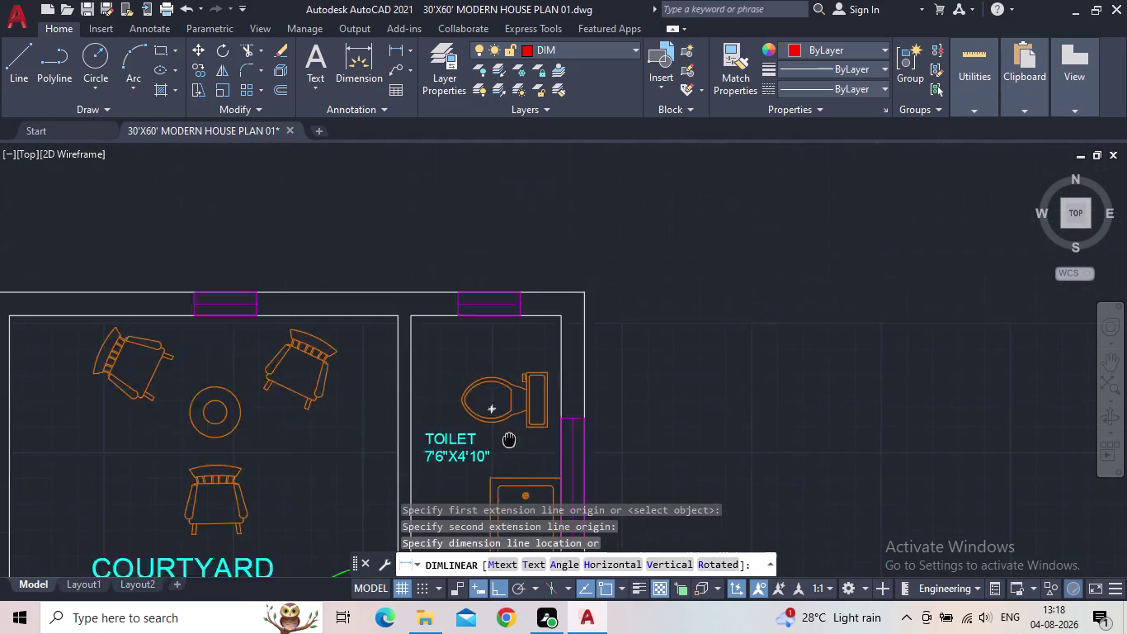
middle_drag(509, 440, 509, 578)
click(504, 457)
middle_drag(599, 447, 537, 285)
scroll(down, 3)
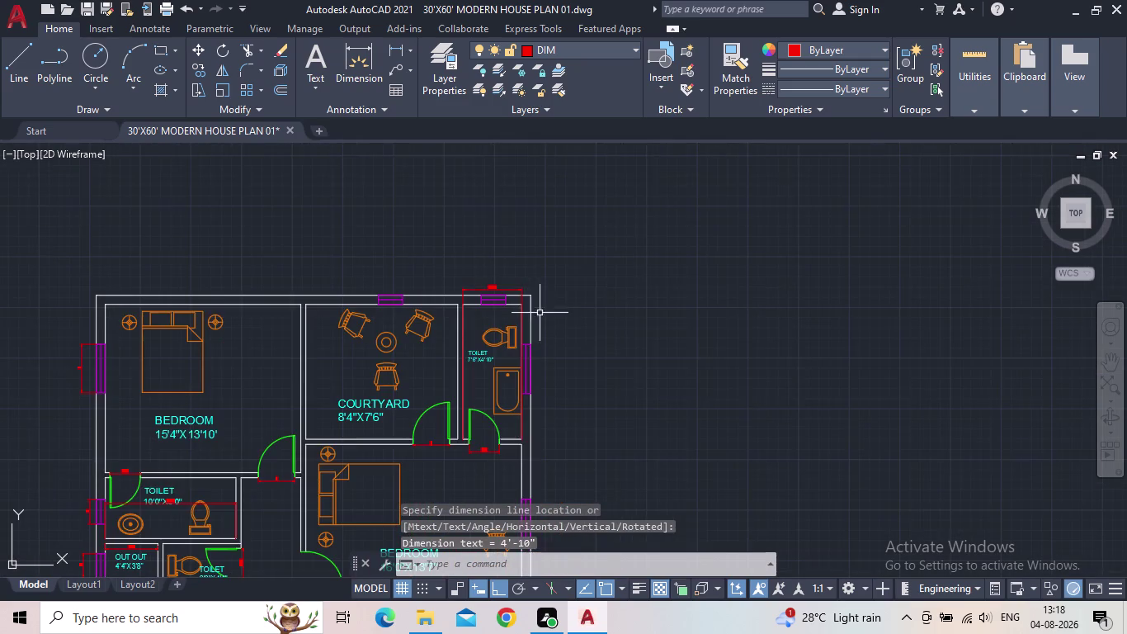
scroll(up, 3)
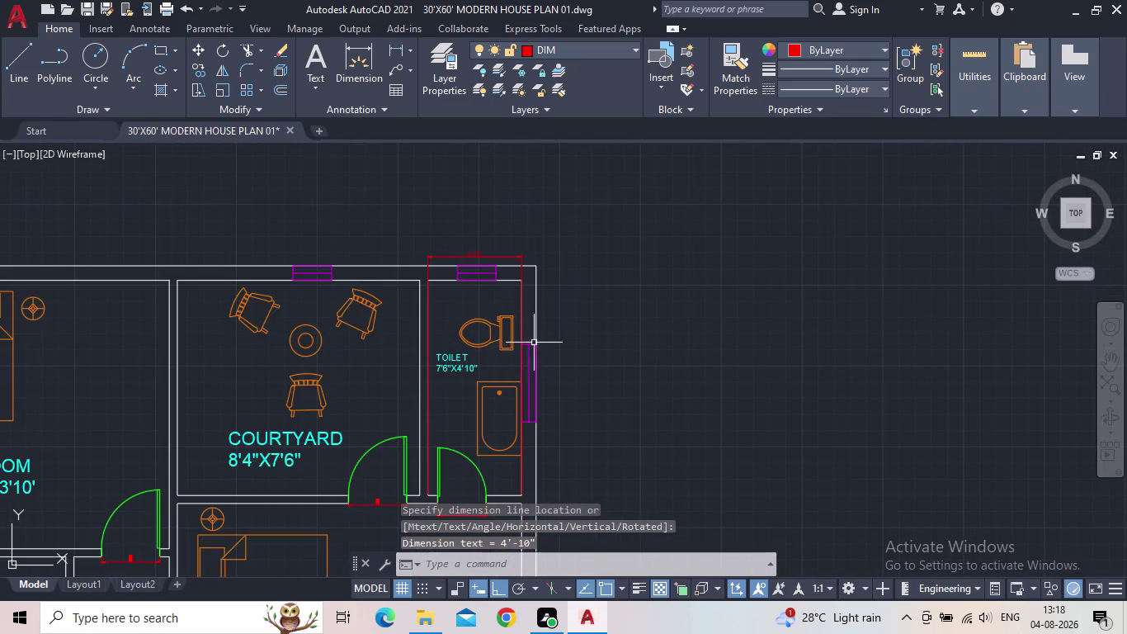
Add a 12'-6" dimension above the courtyard wall, then delete the courtyard wall dimension.
key(space)
click(416, 284)
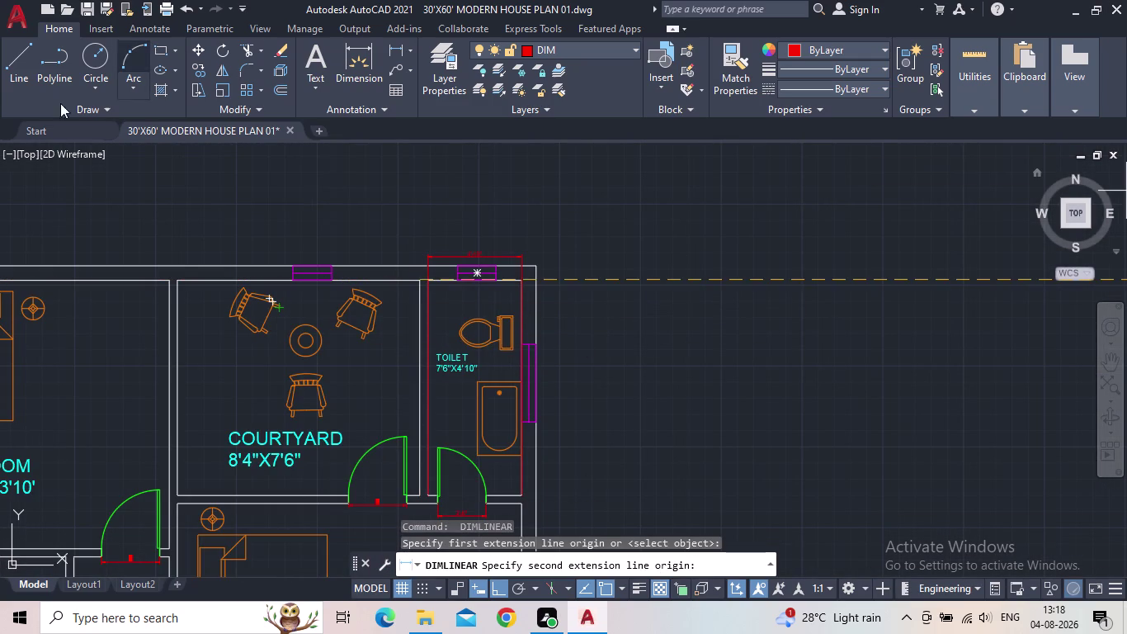
click(178, 280)
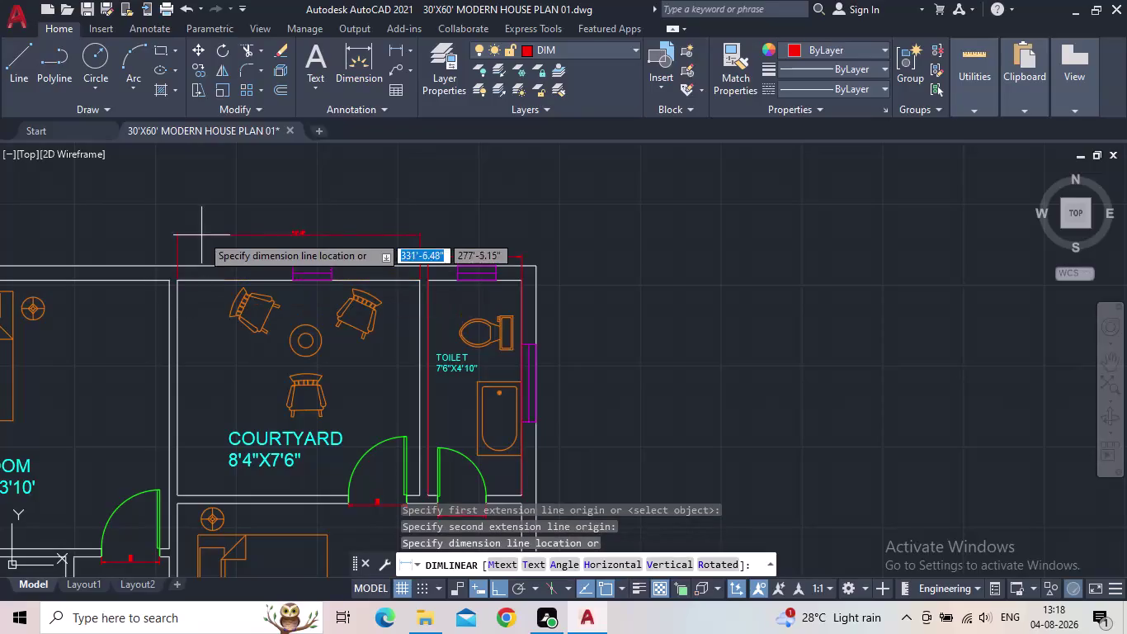
click(199, 233)
middle_drag(208, 239, 374, 284)
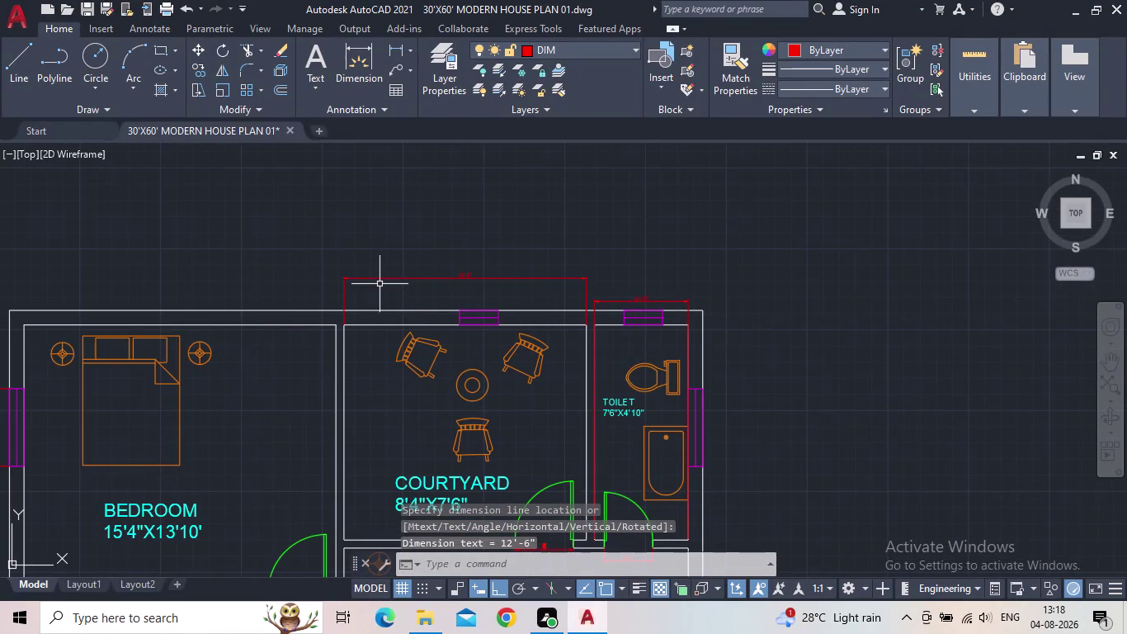
drag(494, 301, 476, 292)
drag(391, 228, 395, 240)
key(Delete)
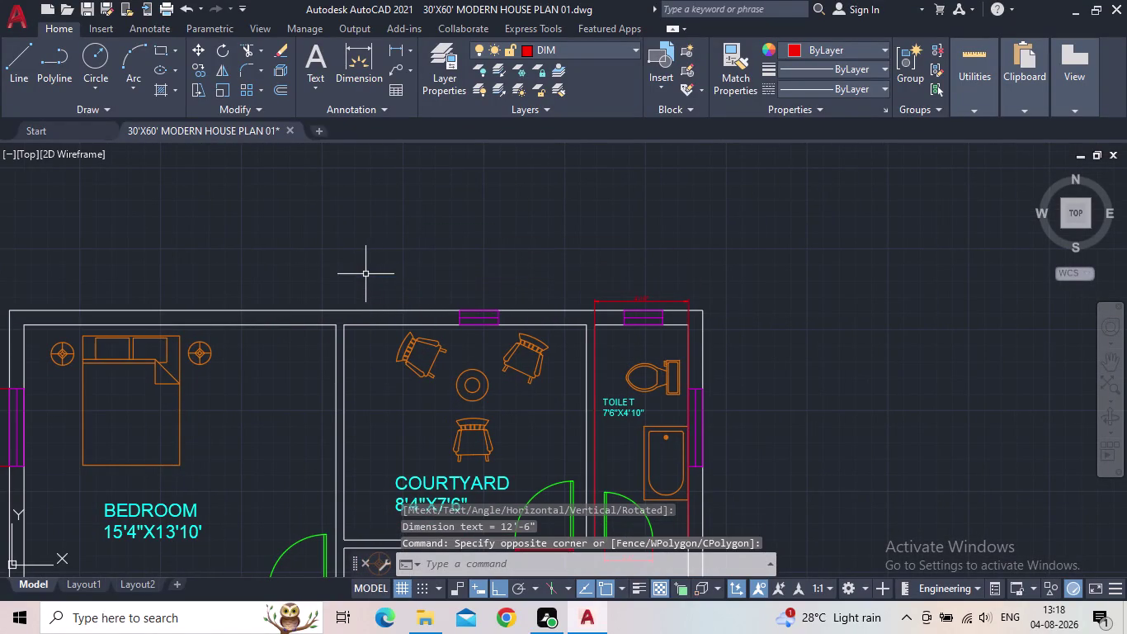
Draw a trial 16'-1" dimension above the bedroom's top wall, then delete it.
scroll(down, 3)
middle_drag(363, 288, 407, 292)
key(space)
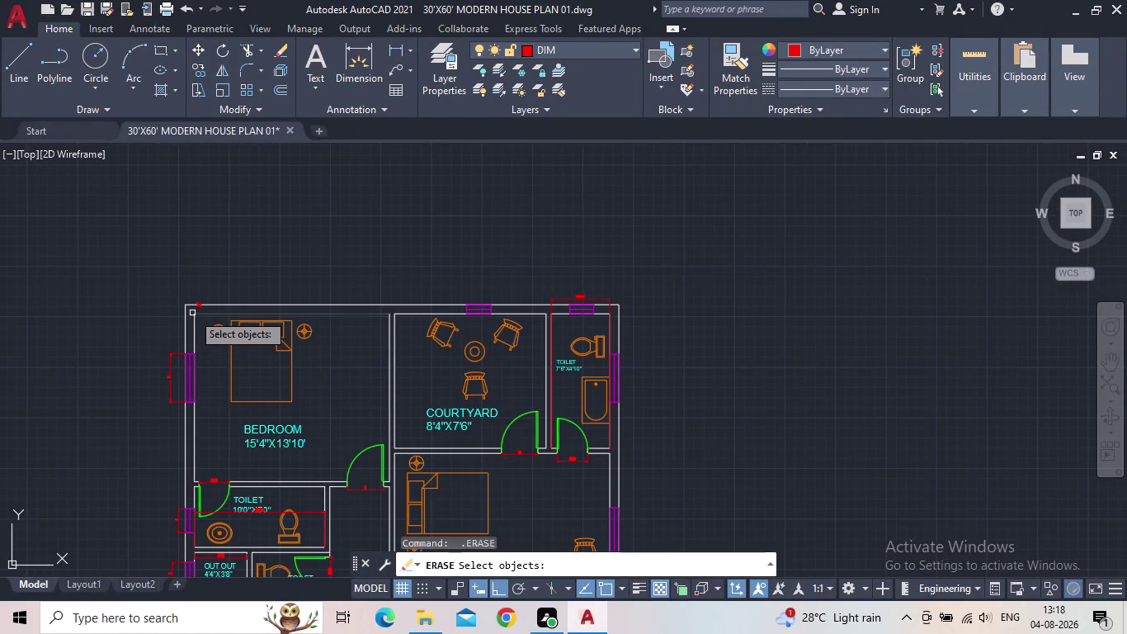
click(390, 45)
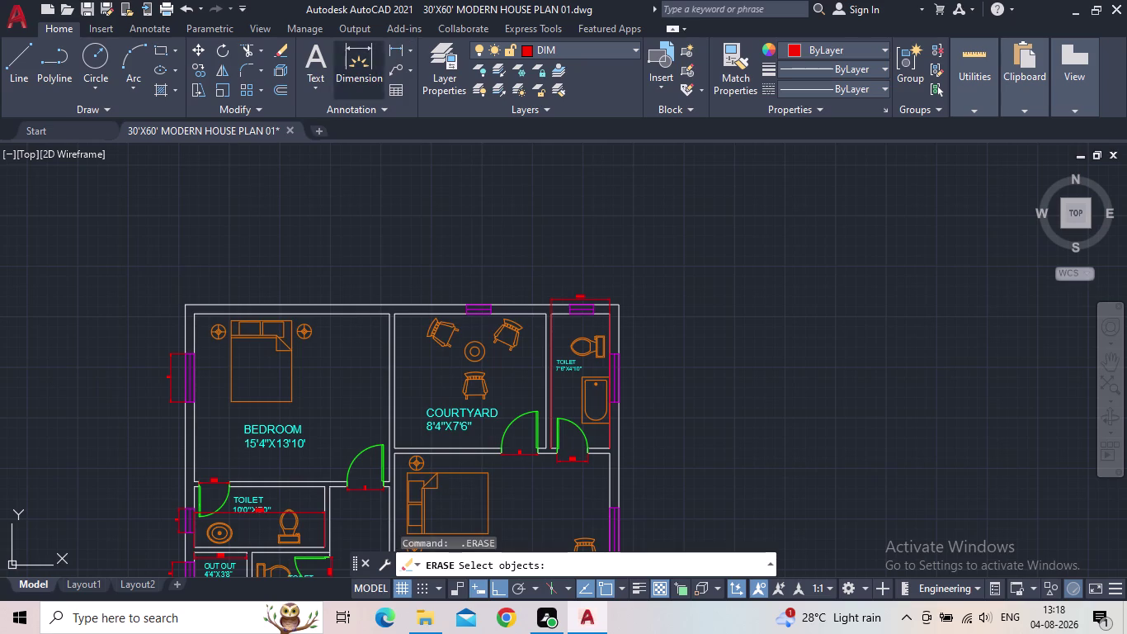
scroll(up, 3)
click(193, 314)
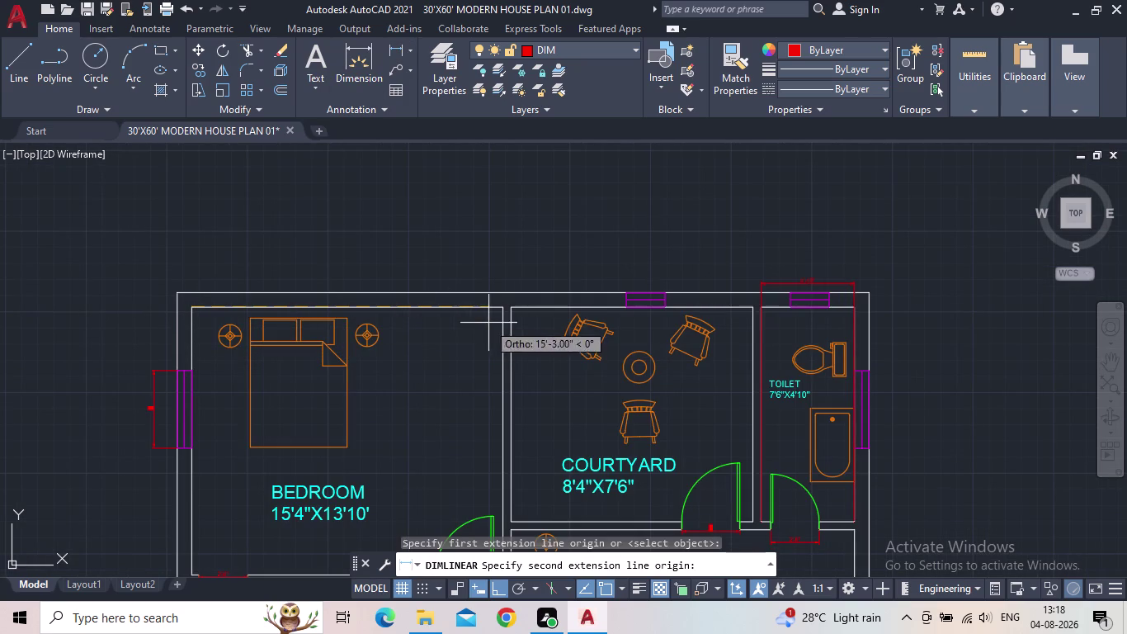
click(500, 311)
click(469, 261)
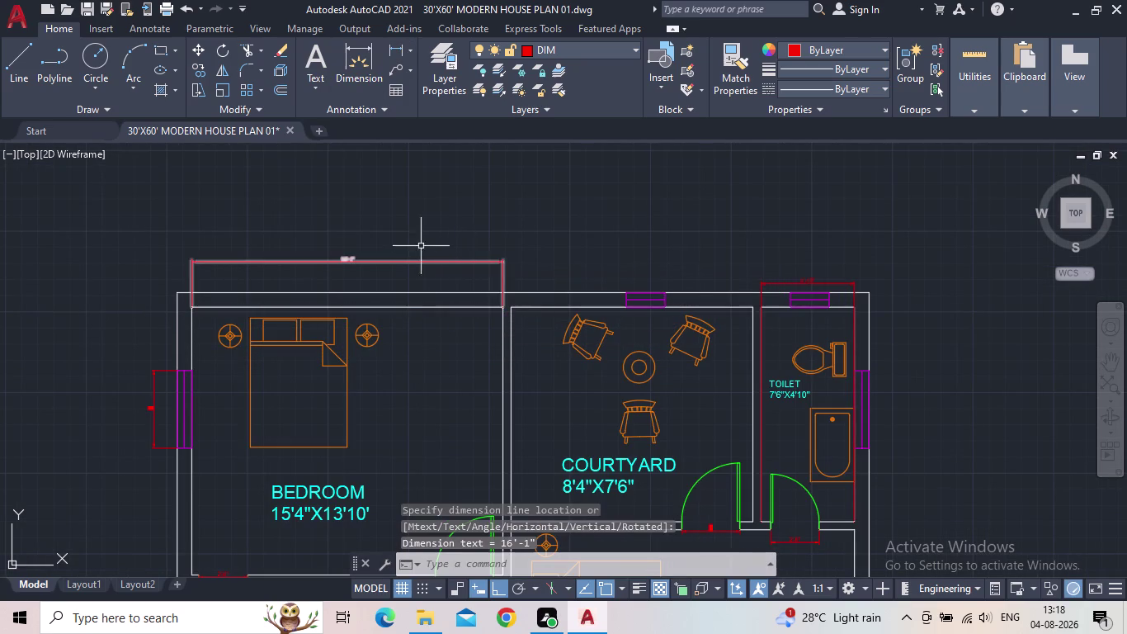
scroll(up, 3)
scroll(down, 3)
drag(382, 287, 328, 265)
click(307, 254)
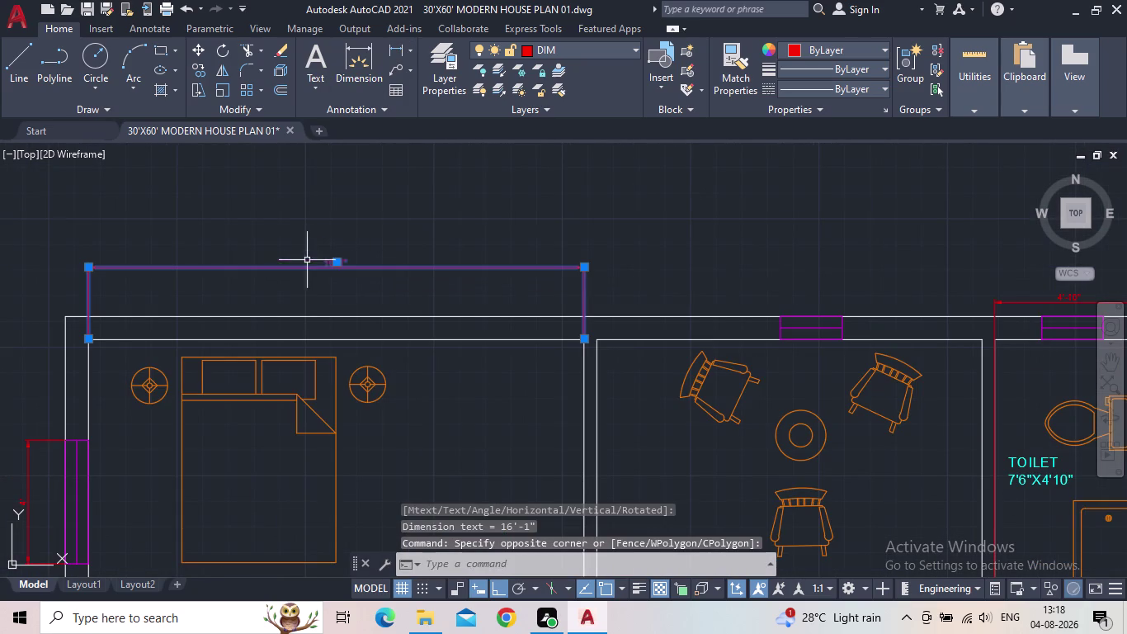
key(Delete)
Zoom to extents so the whole house plan fits the view.
scroll(down, 3)
middle_drag(371, 346, 384, 241)
scroll(down, 3)
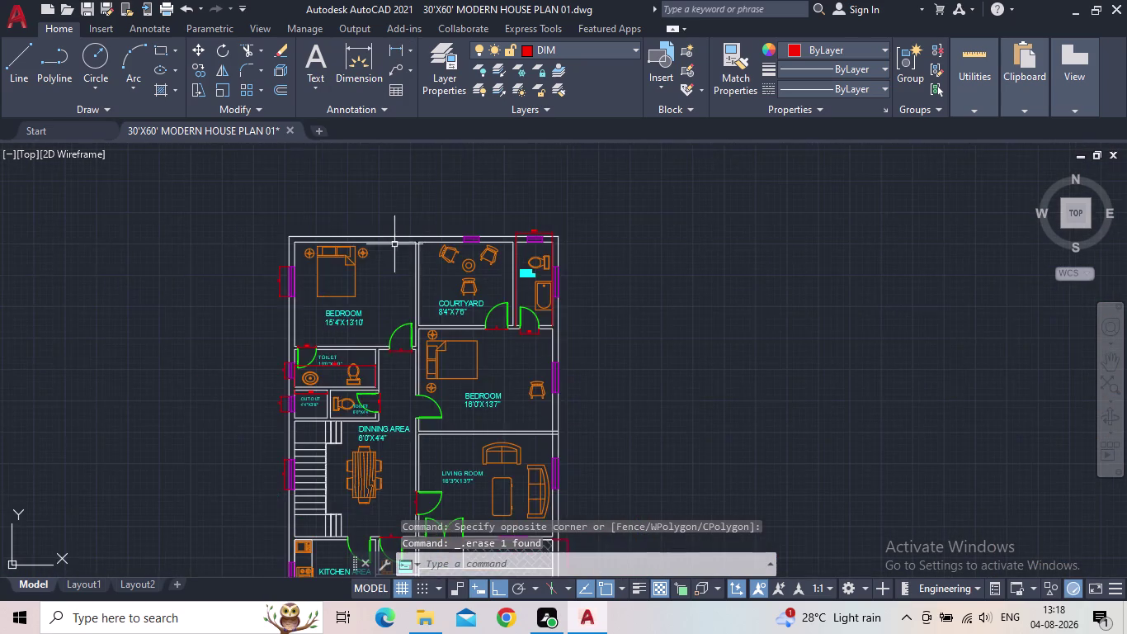
scroll(down, 3)
middle_click(435, 324)
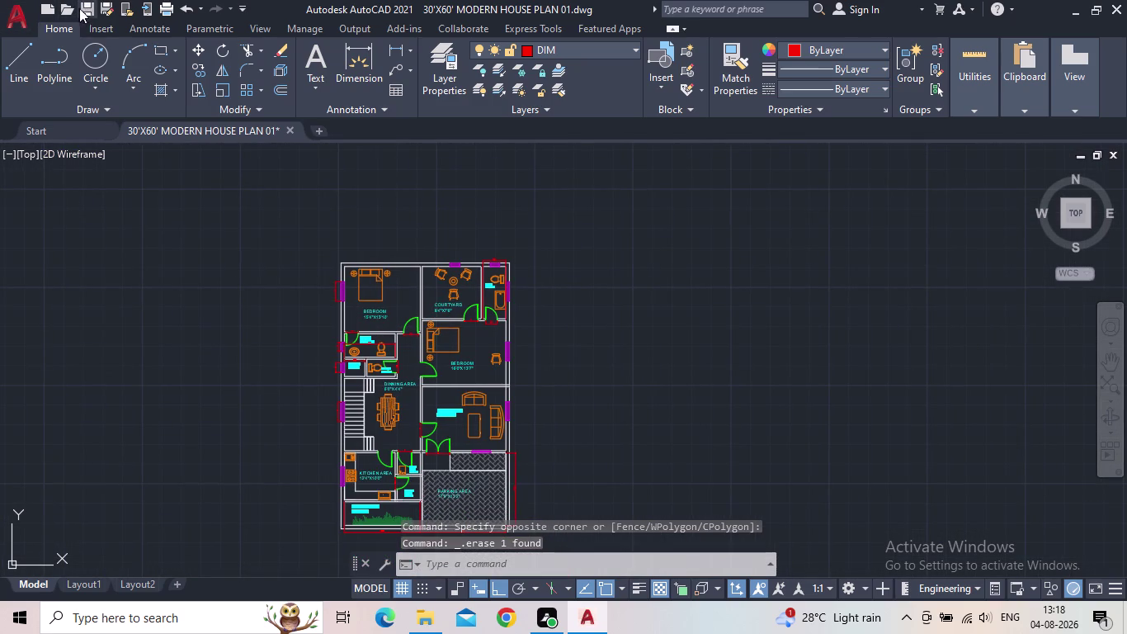
Switch to Layout1 and delete its default viewport.
click(81, 5)
click(86, 580)
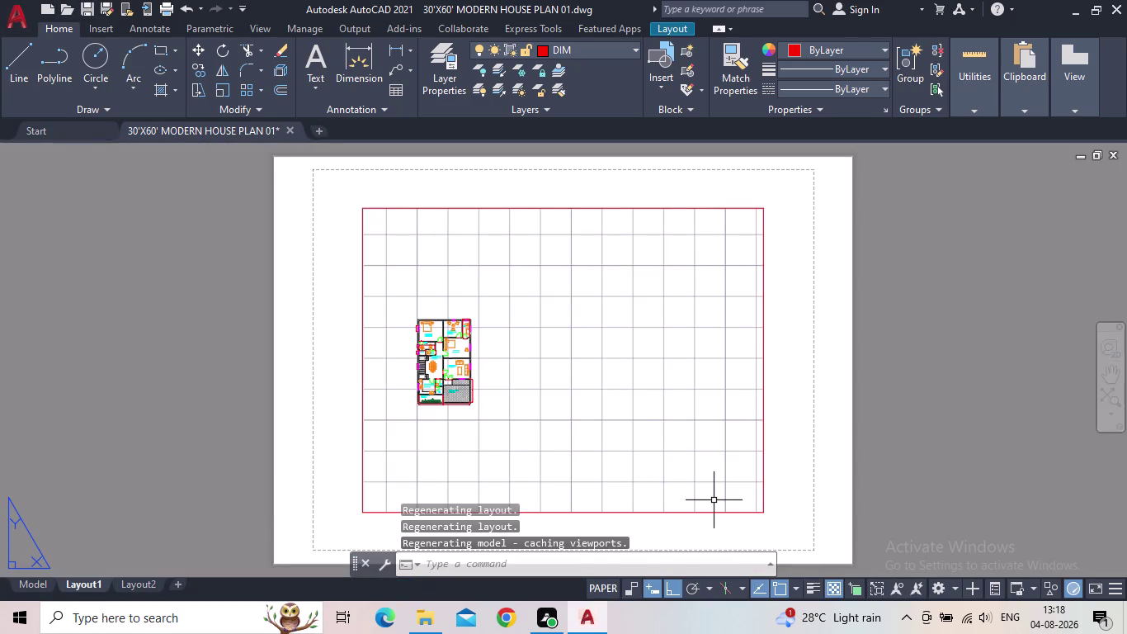
drag(719, 521, 698, 506)
click(692, 501)
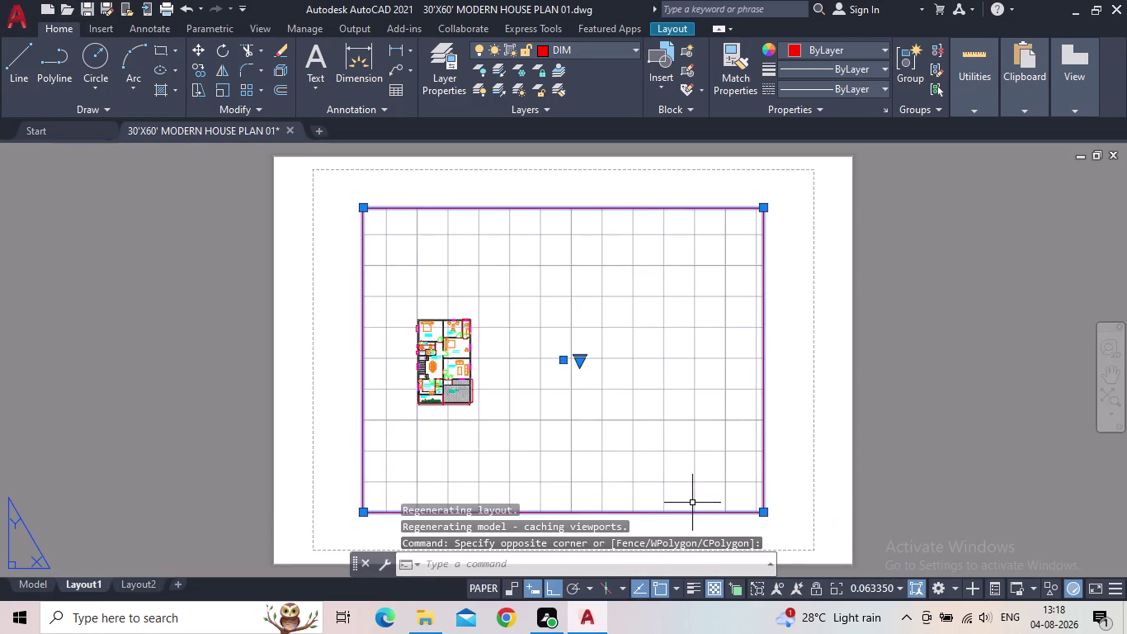
scroll(up, 3)
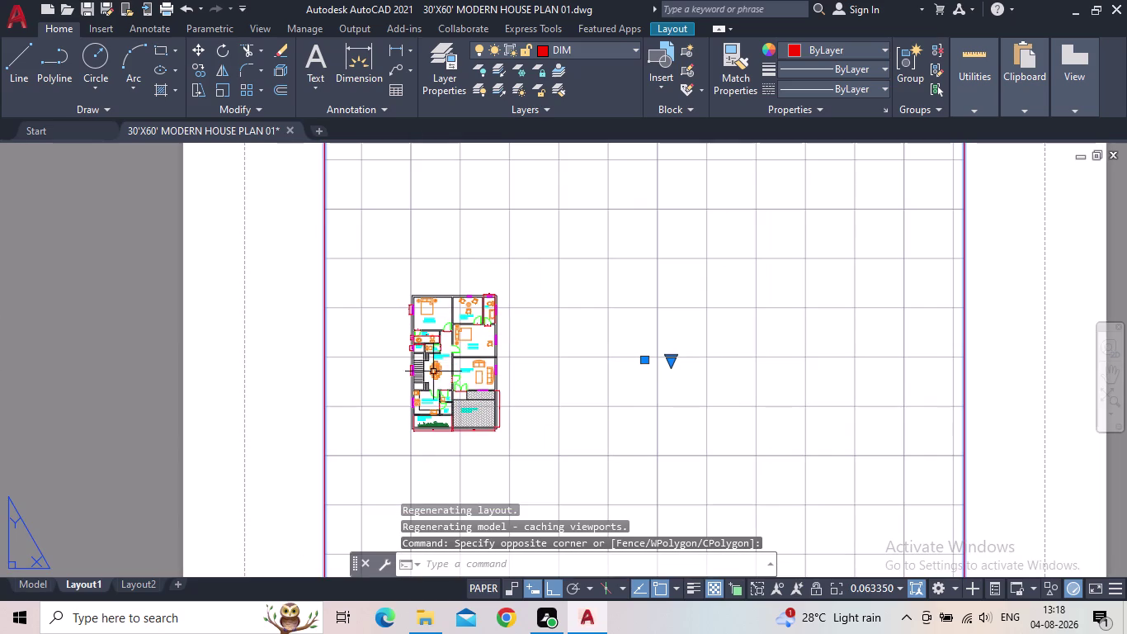
key(Delete)
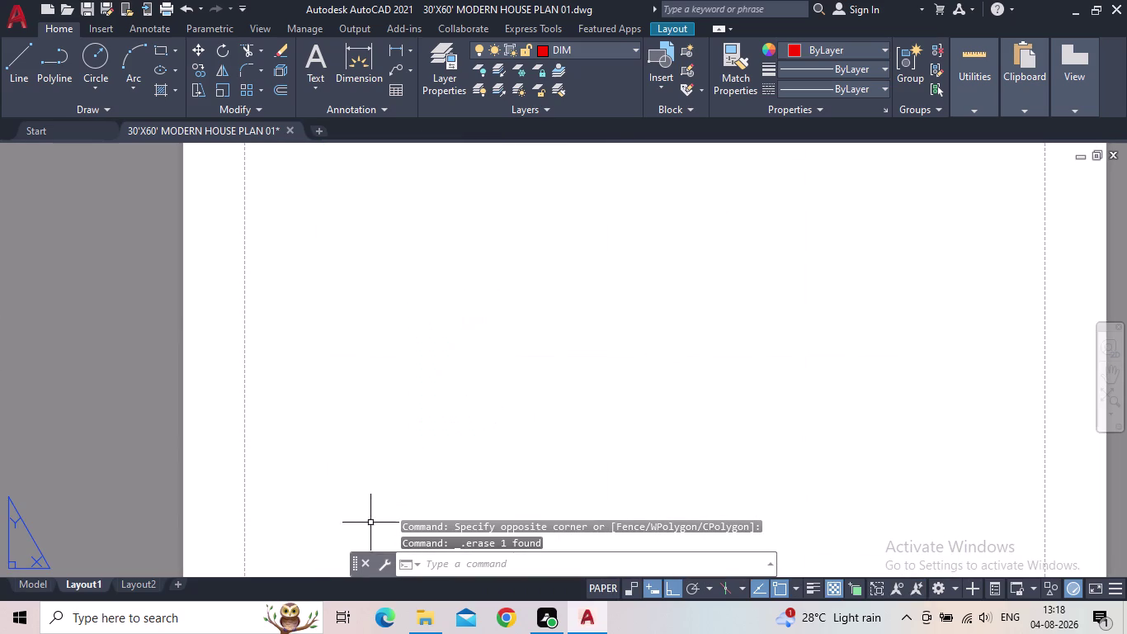
Open the Page Setup Manager for Layout1 from its tab's context menu.
scroll(down, 3)
middle_drag(430, 416, 475, 348)
scroll(up, 3)
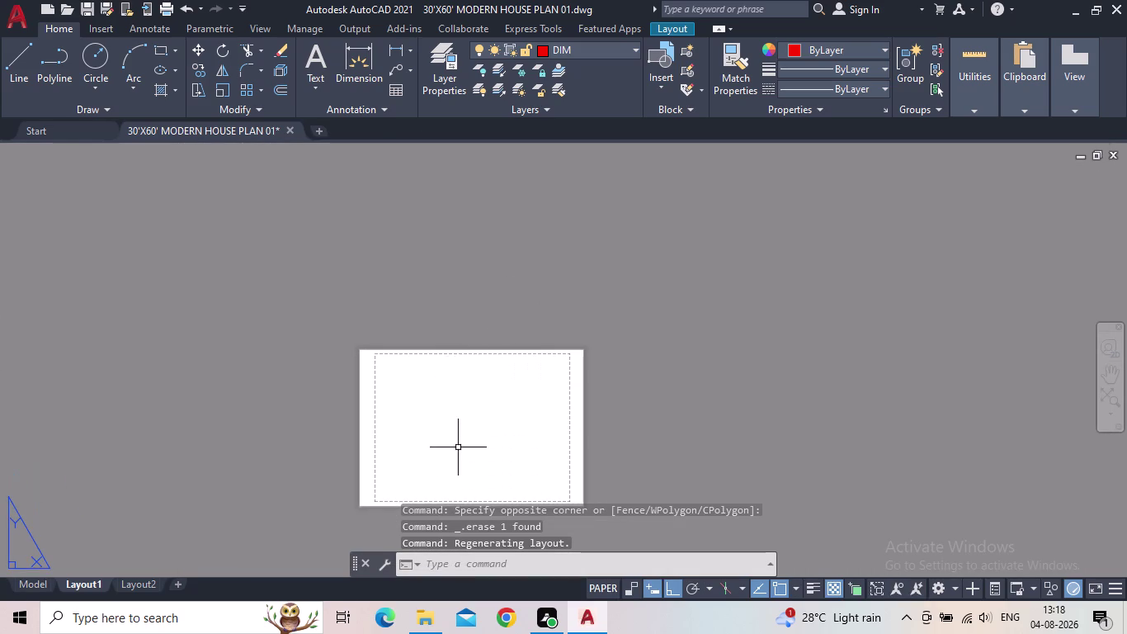
right_click(86, 588)
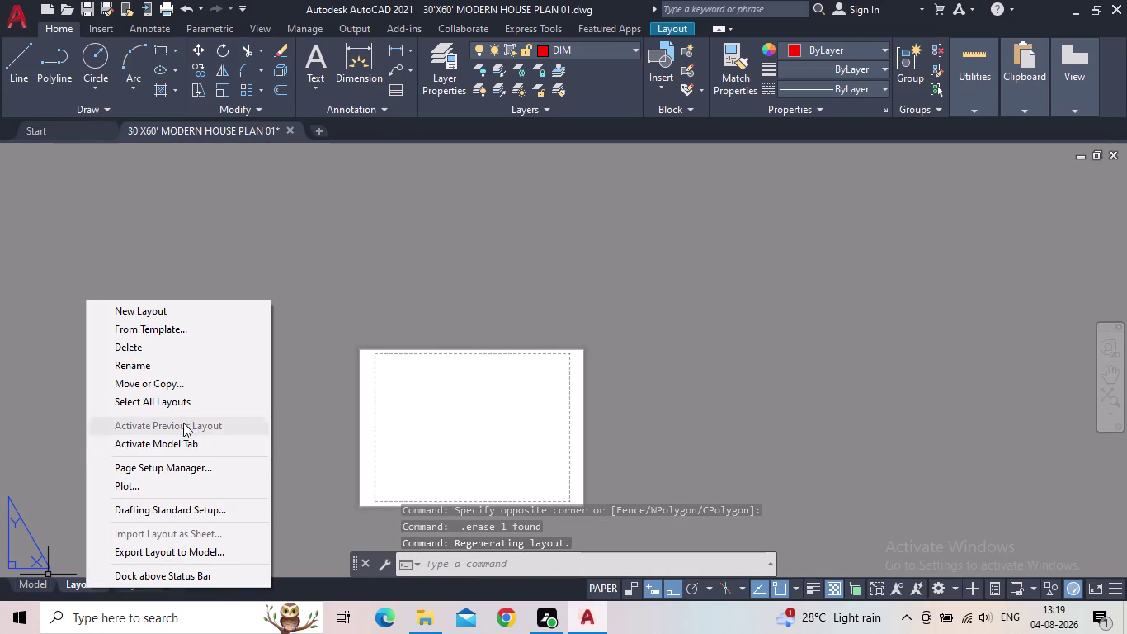
click(184, 469)
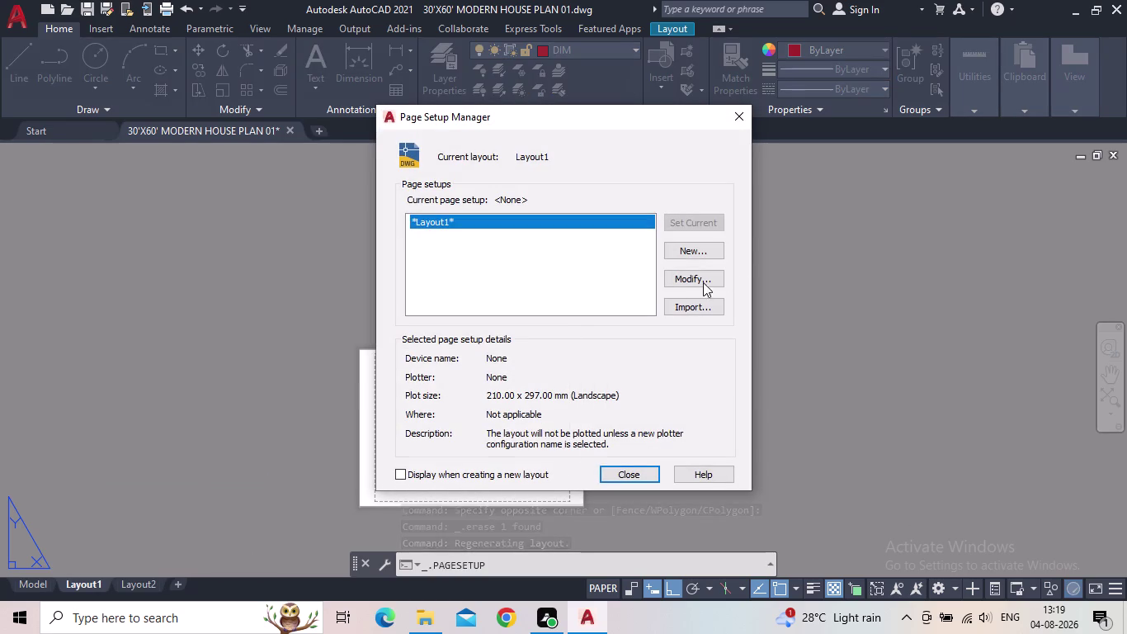
Set Layout1's page setup printer to AutoCAD PDF (Web and Mobile).
drag(704, 272, 702, 279)
click(432, 187)
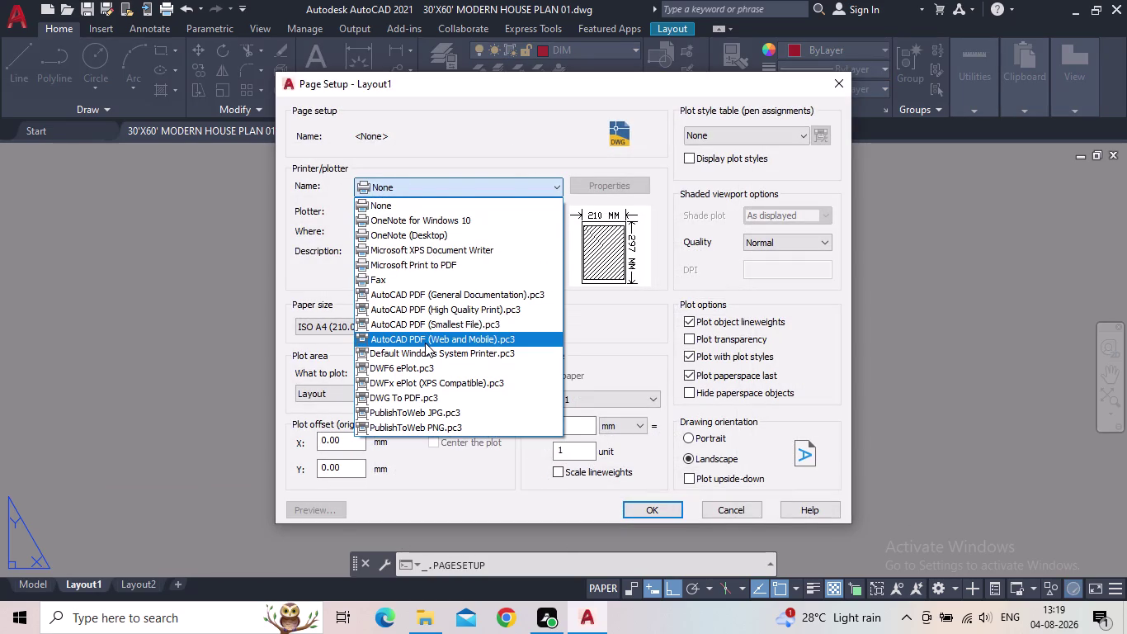
click(424, 342)
click(739, 134)
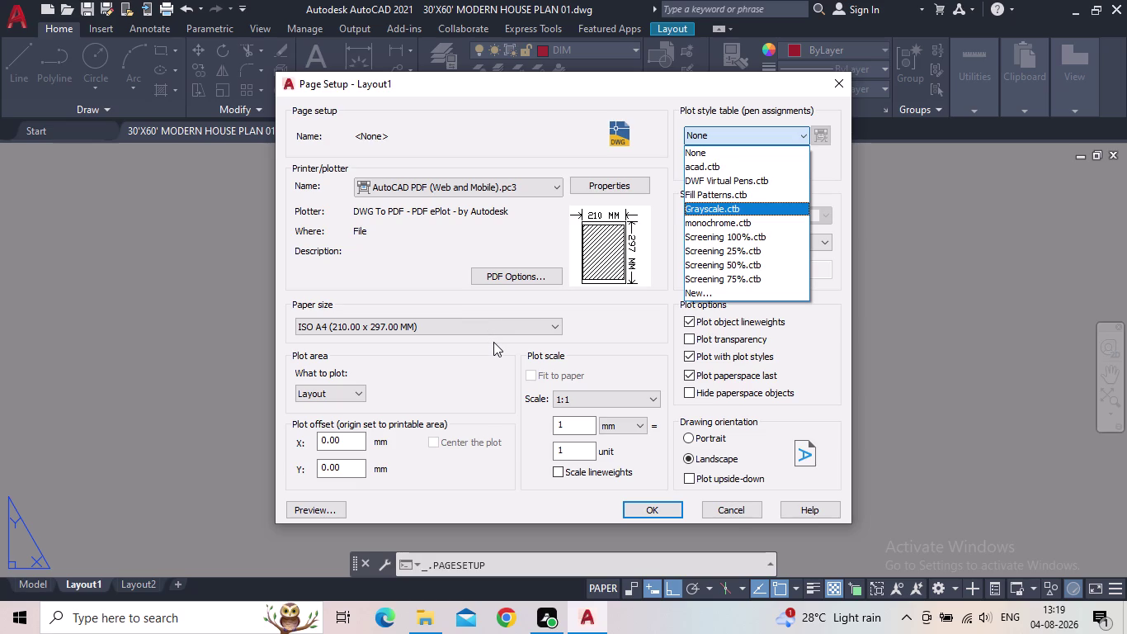
click(445, 327)
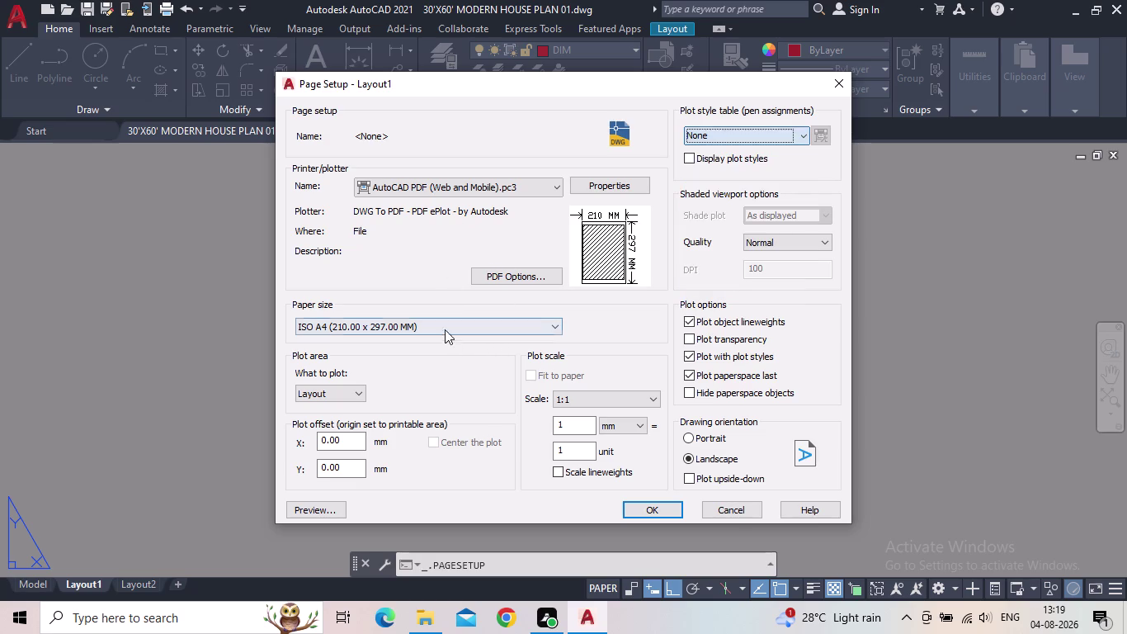
Choose ISO full bleed A4 paper and the acad.ctb plot style table.
click(391, 328)
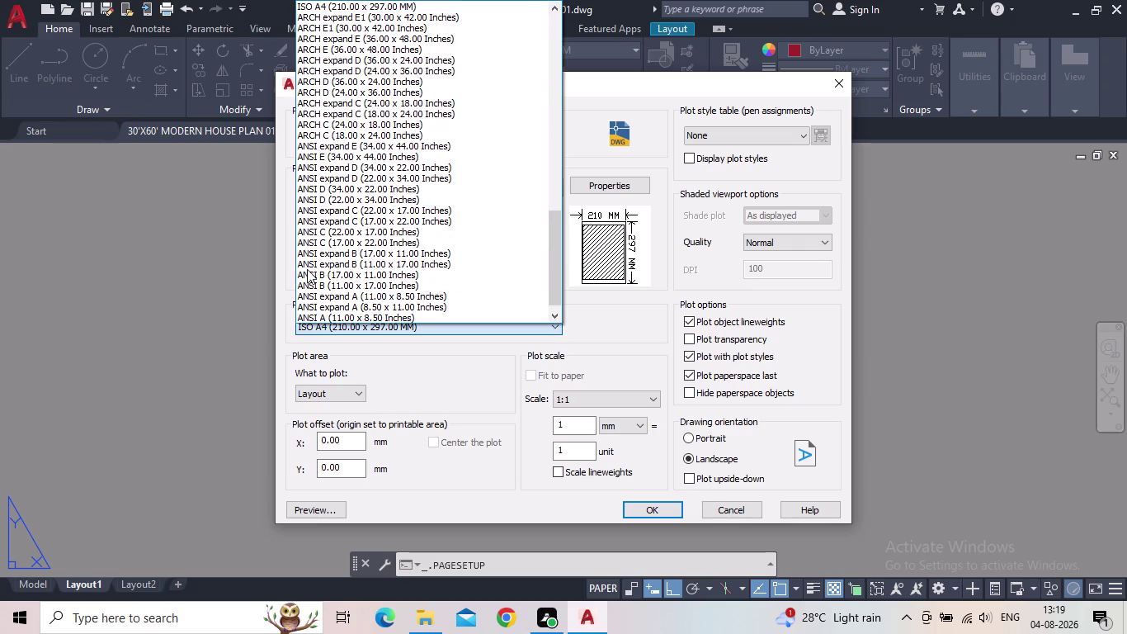
scroll(up, 3)
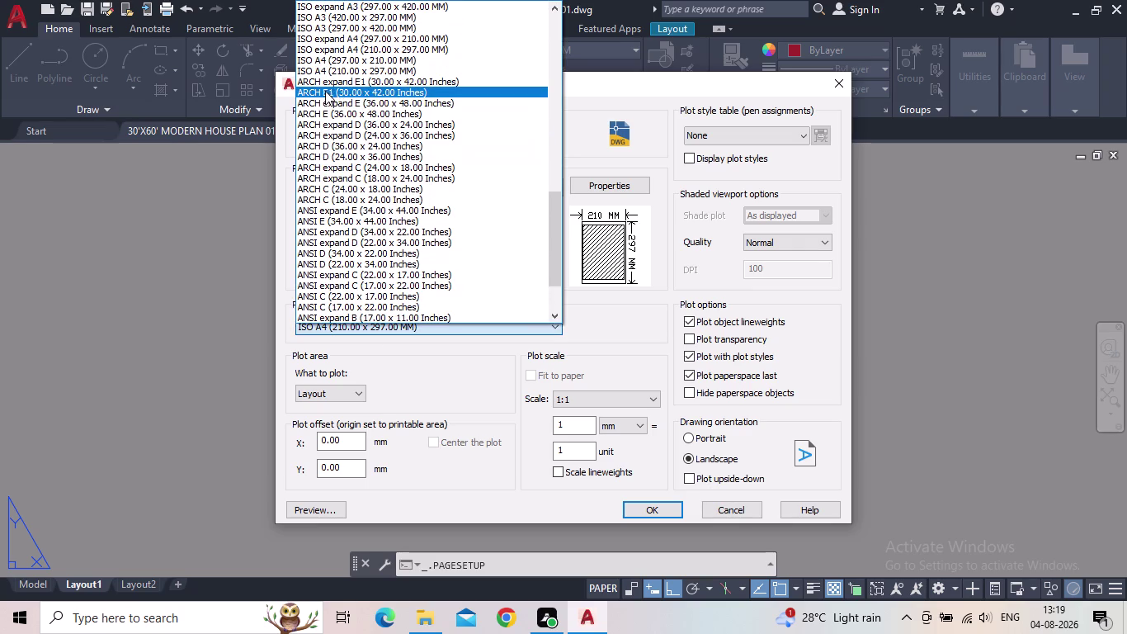
scroll(up, 3)
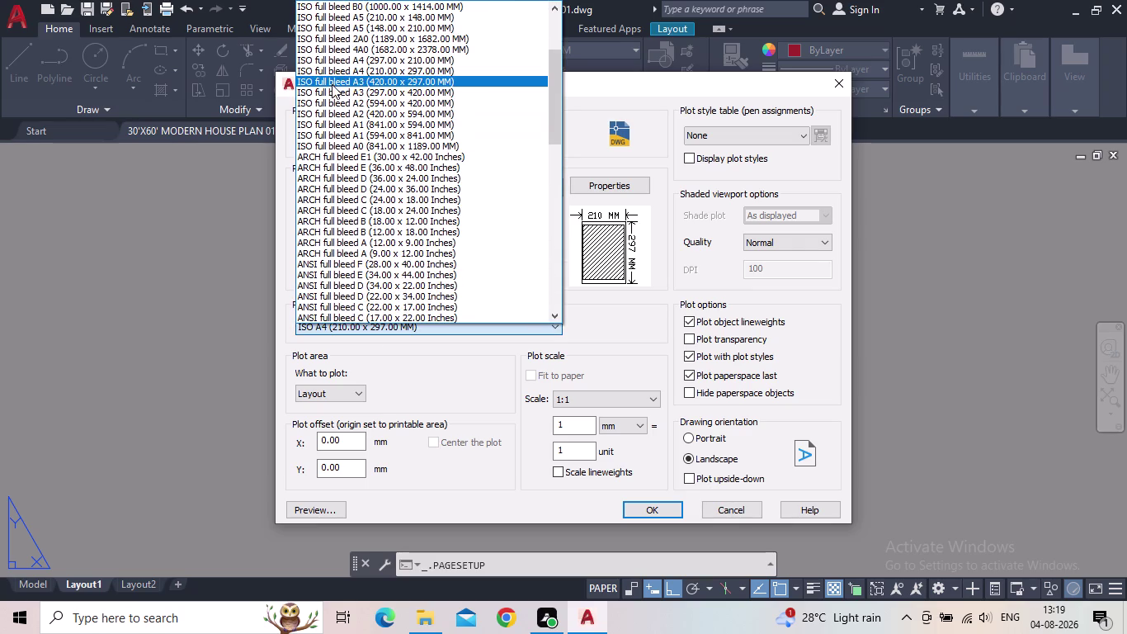
click(381, 66)
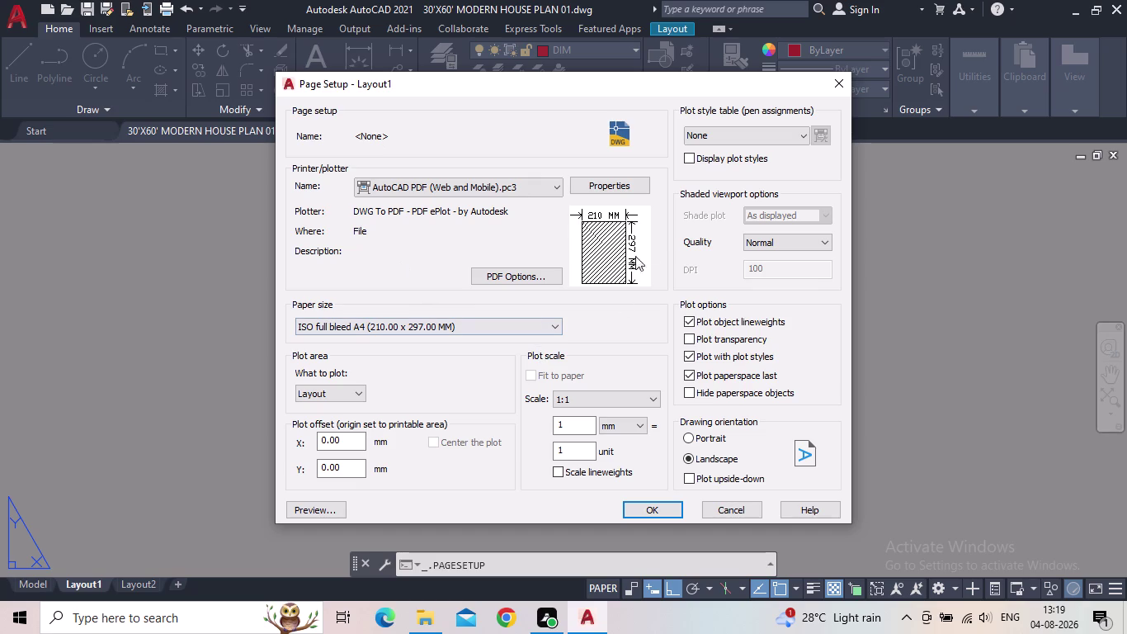
click(712, 134)
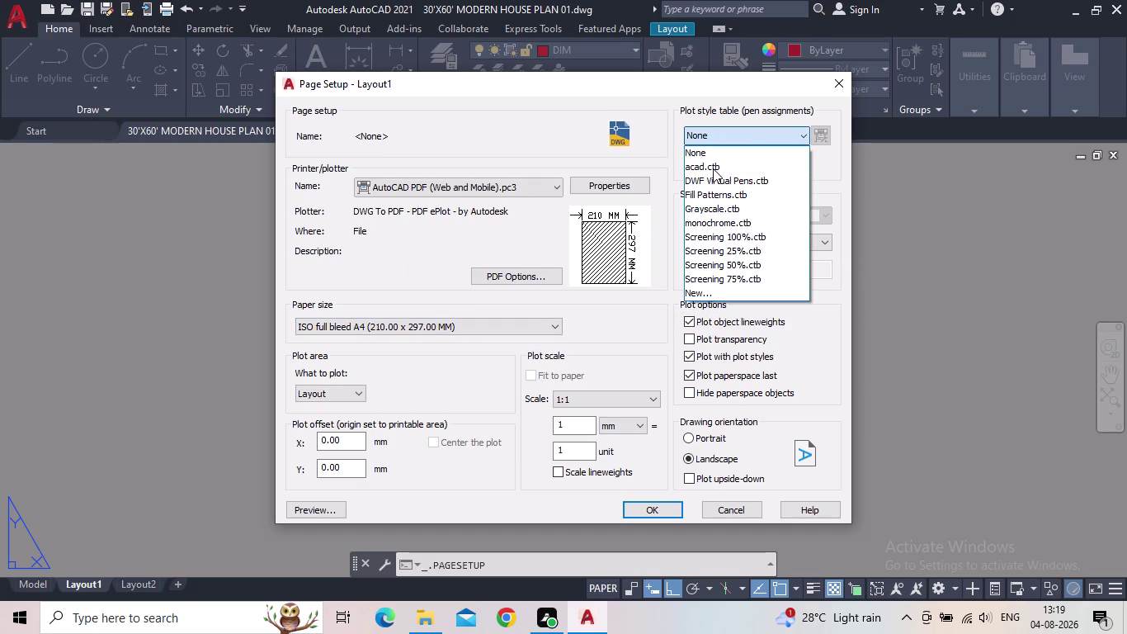
click(713, 168)
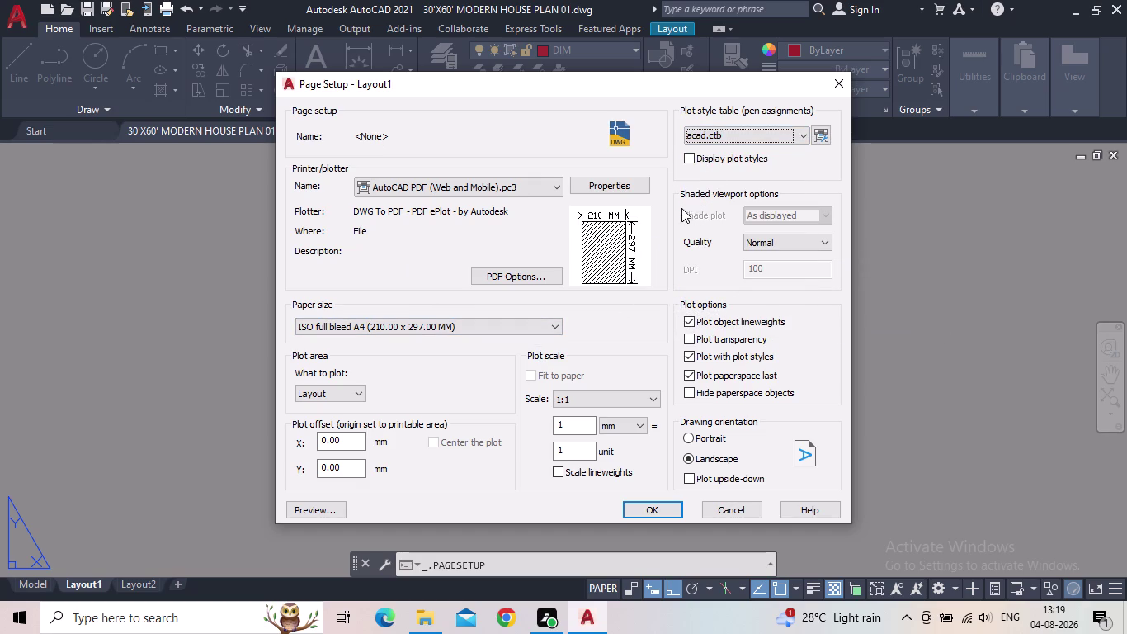
click(690, 441)
Apply the page setup, close the manager and return to Model space.
click(661, 506)
click(626, 472)
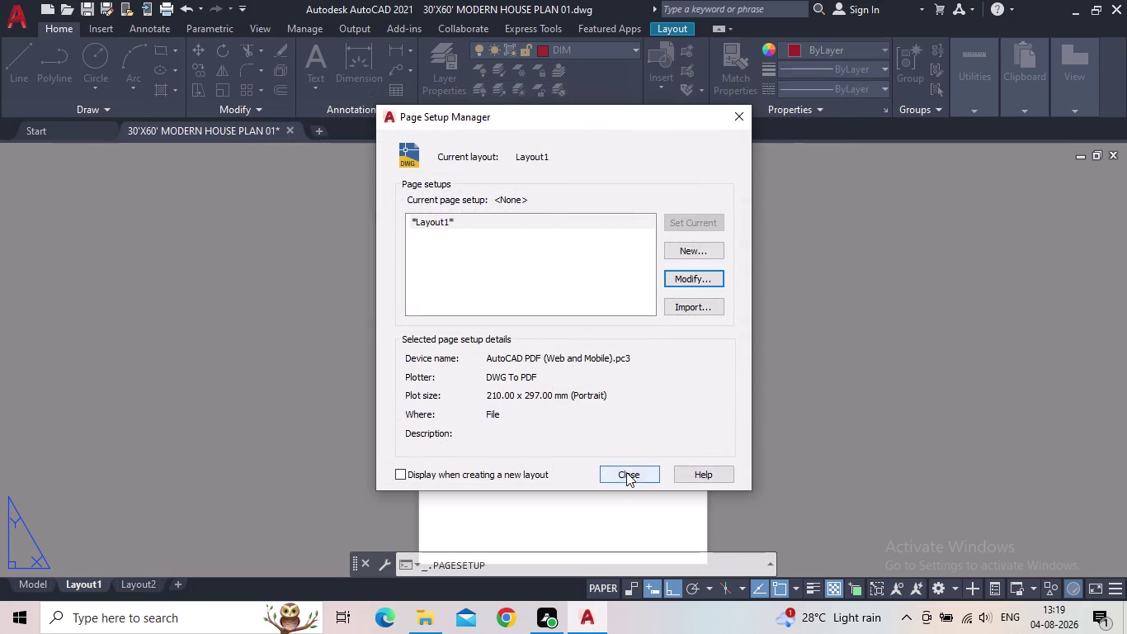
scroll(down, 3)
middle_drag(608, 409, 596, 389)
scroll(up, 3)
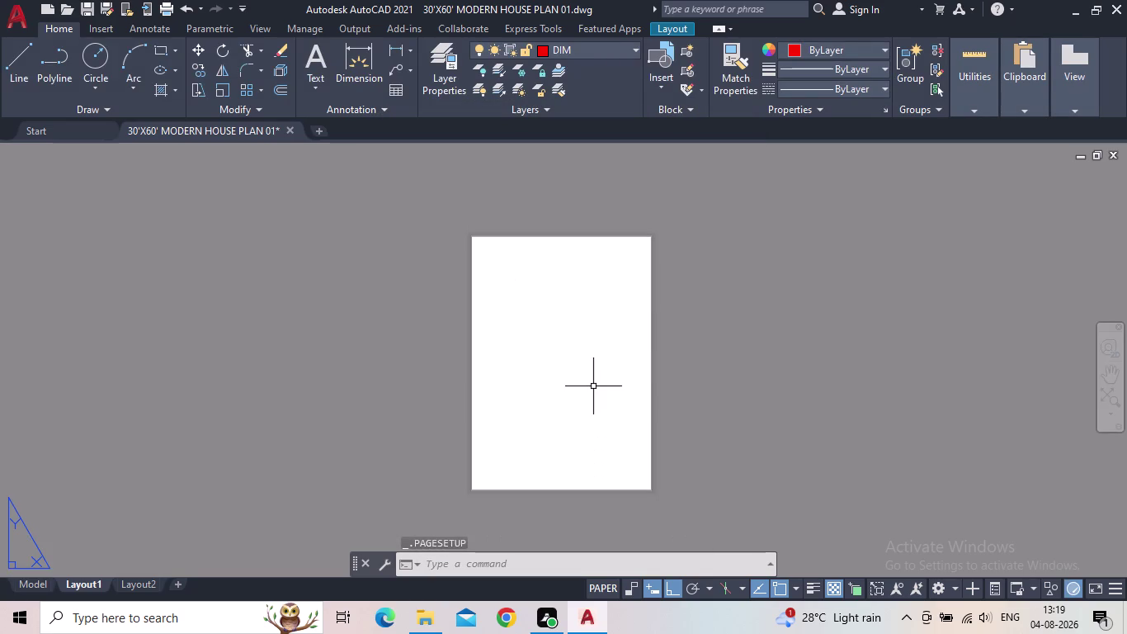
click(35, 583)
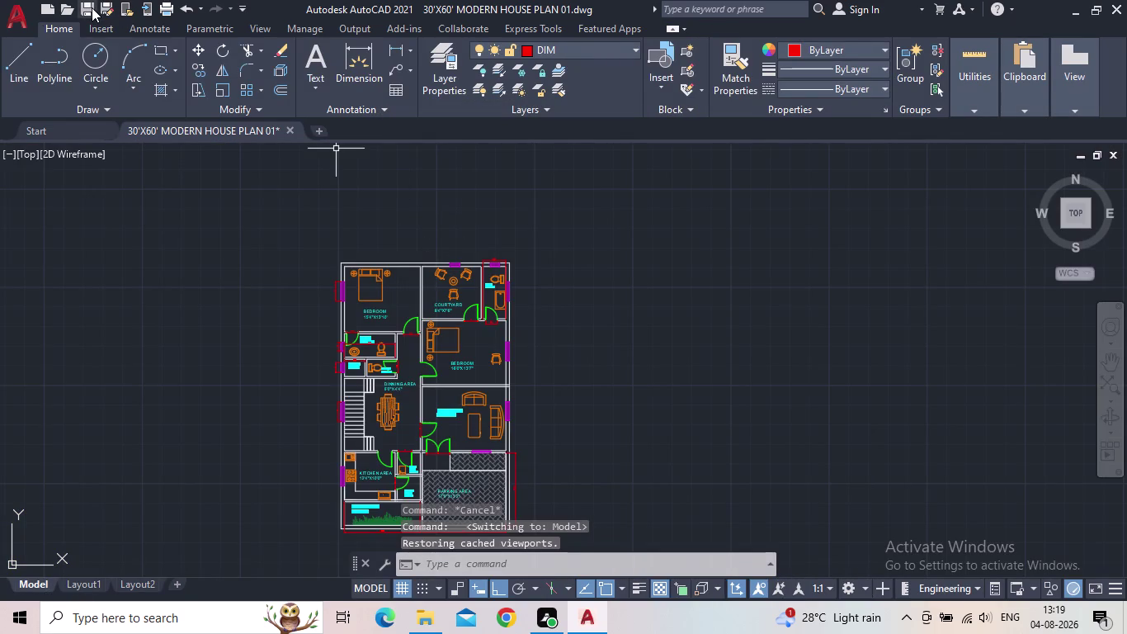
Pan the house plan to the centre of the Model space view.
click(91, 7)
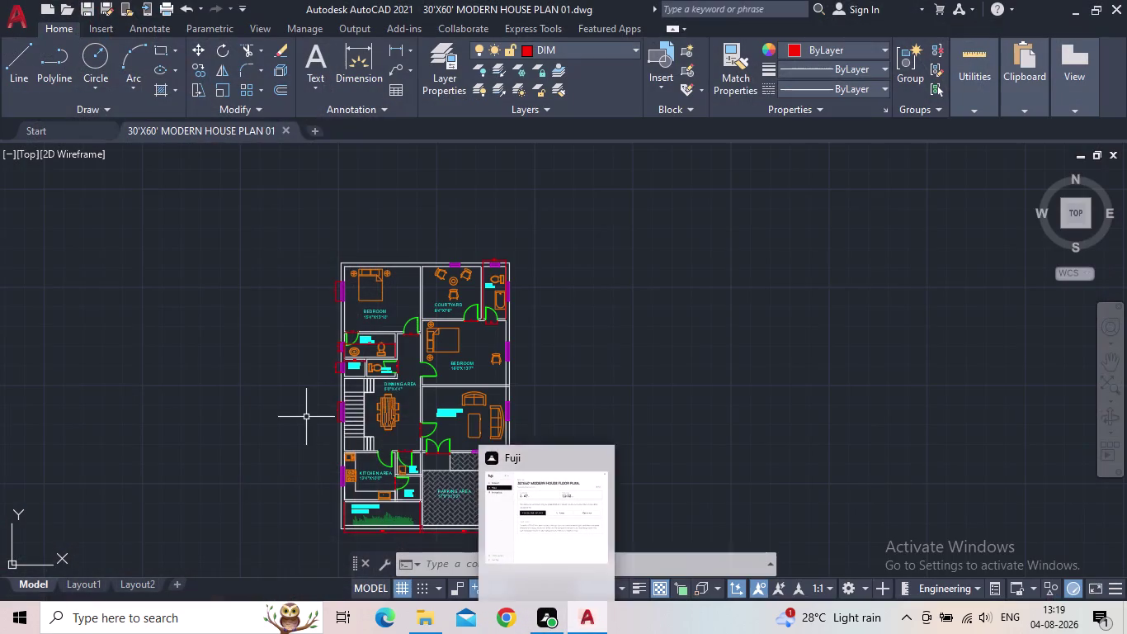
middle_drag(323, 417, 365, 356)
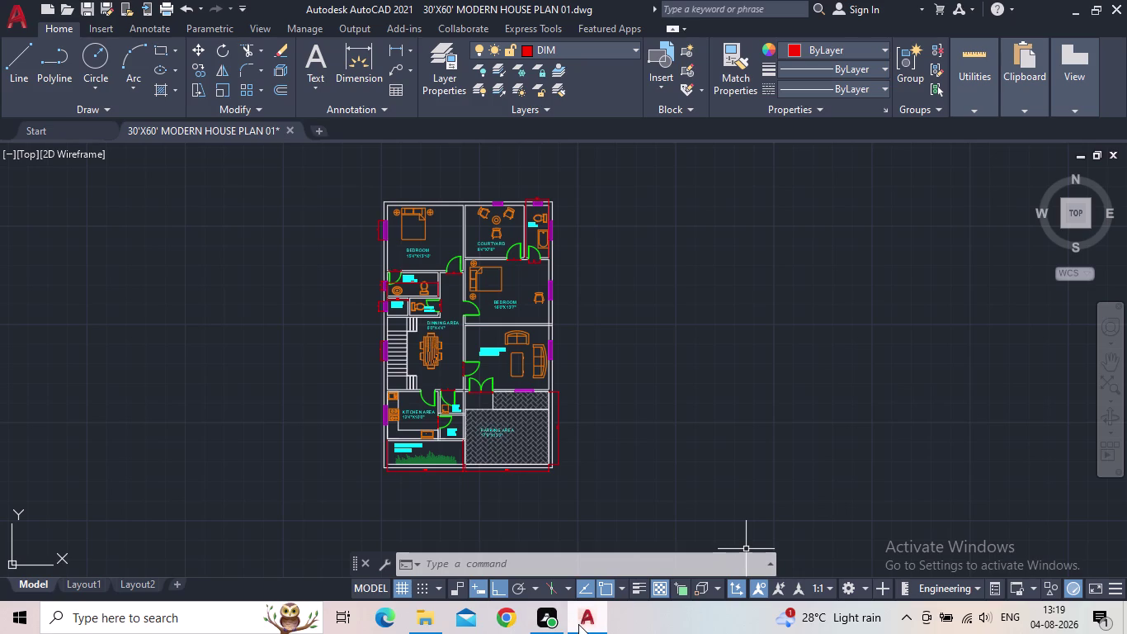
click(24, 15)
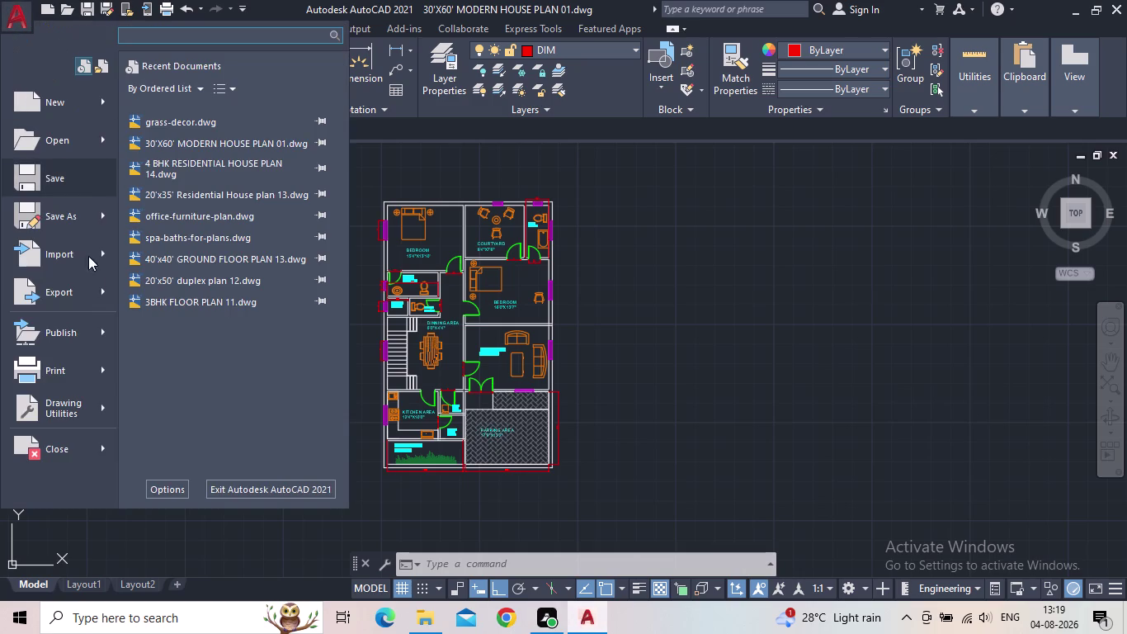
Export the plan as PDF to Documents\INTENSHIP CAD DESK 02, then cancel the exit prompt.
click(195, 274)
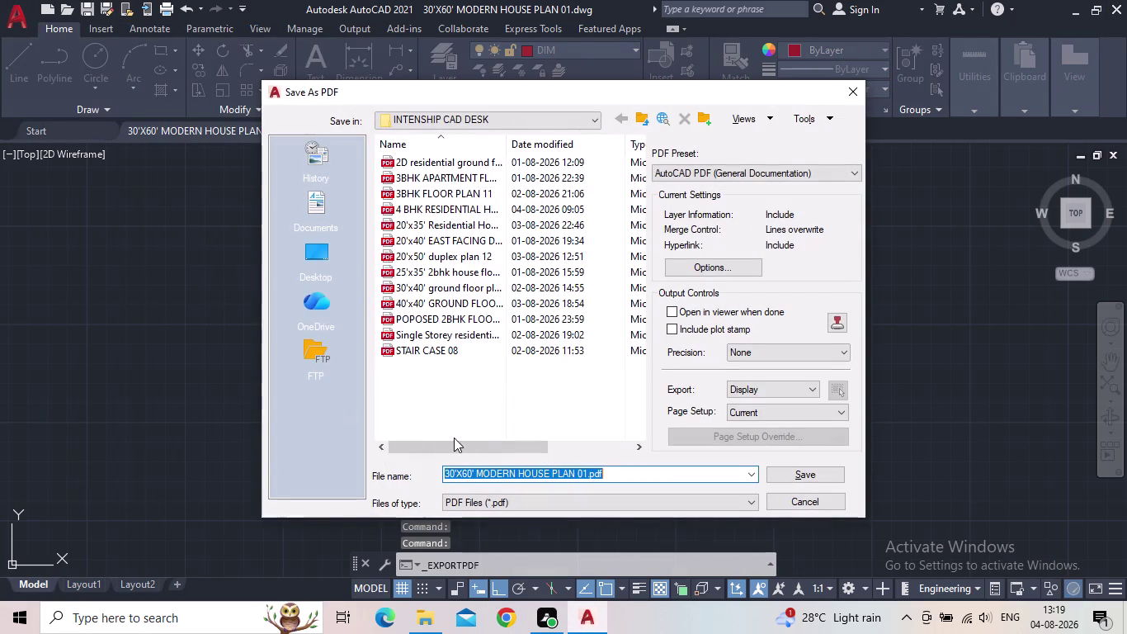
click(305, 218)
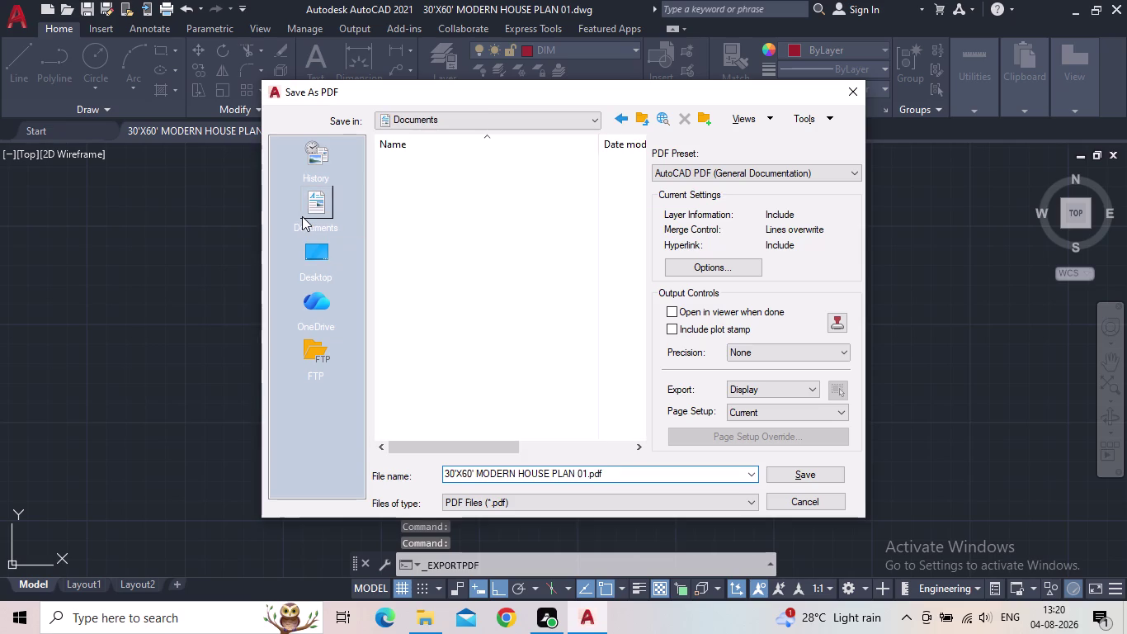
click(465, 193)
click(464, 192)
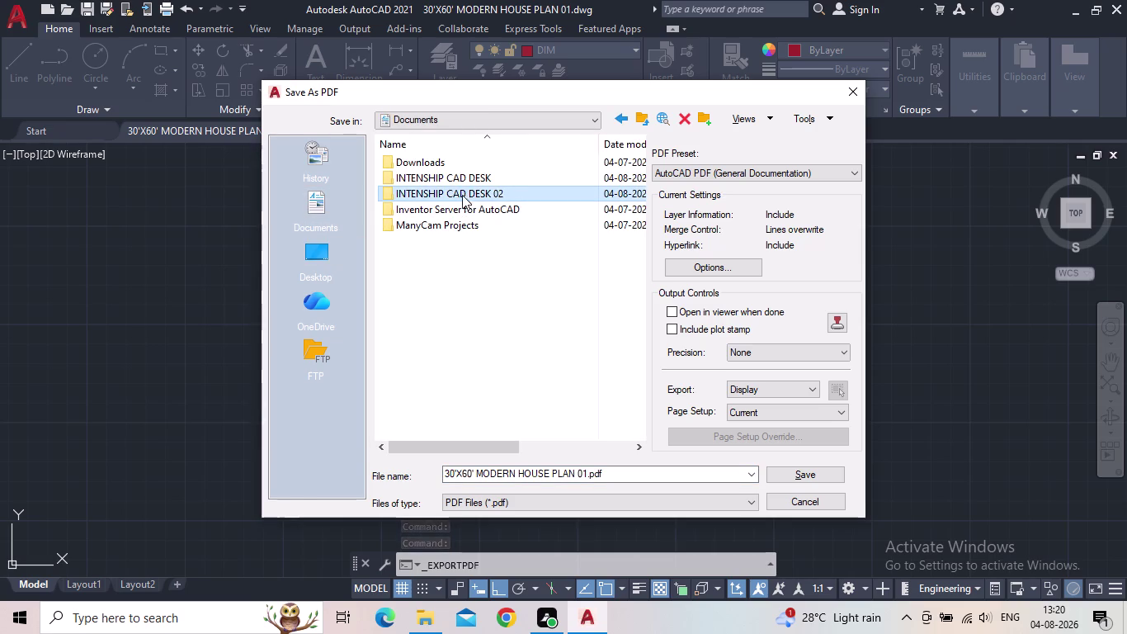
double_click(532, 189)
double_click(526, 194)
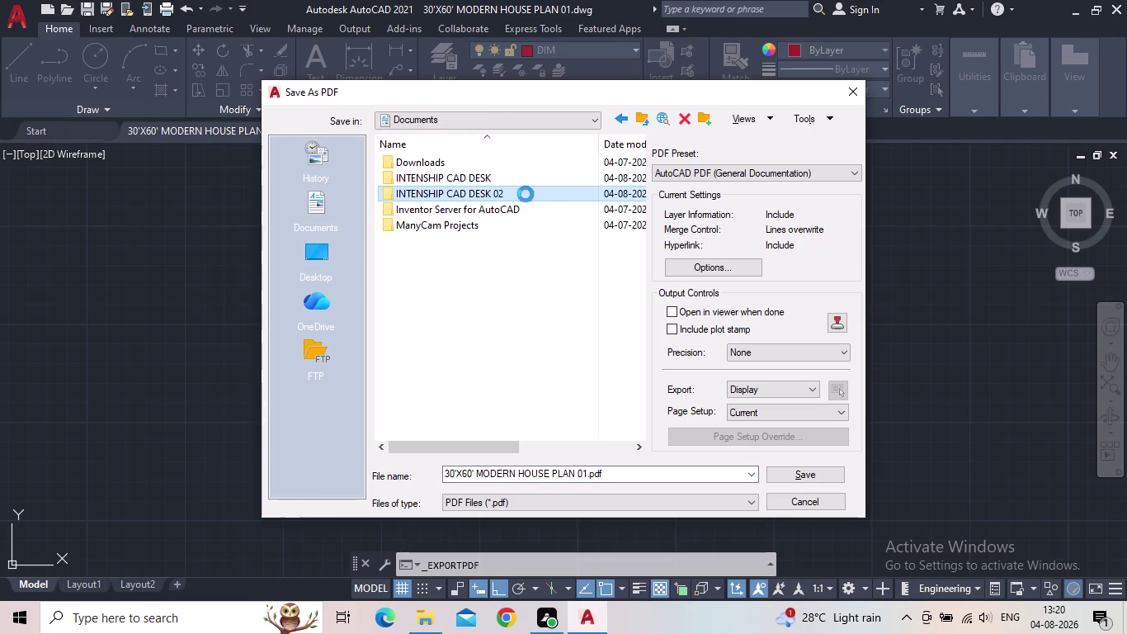
click(774, 471)
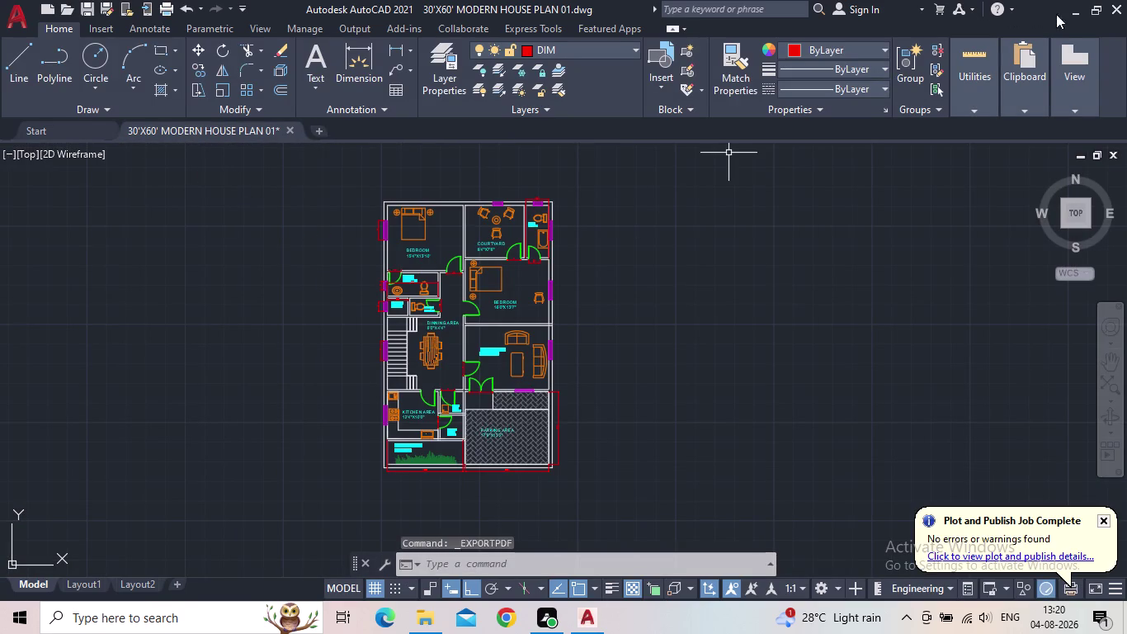
click(1114, 8)
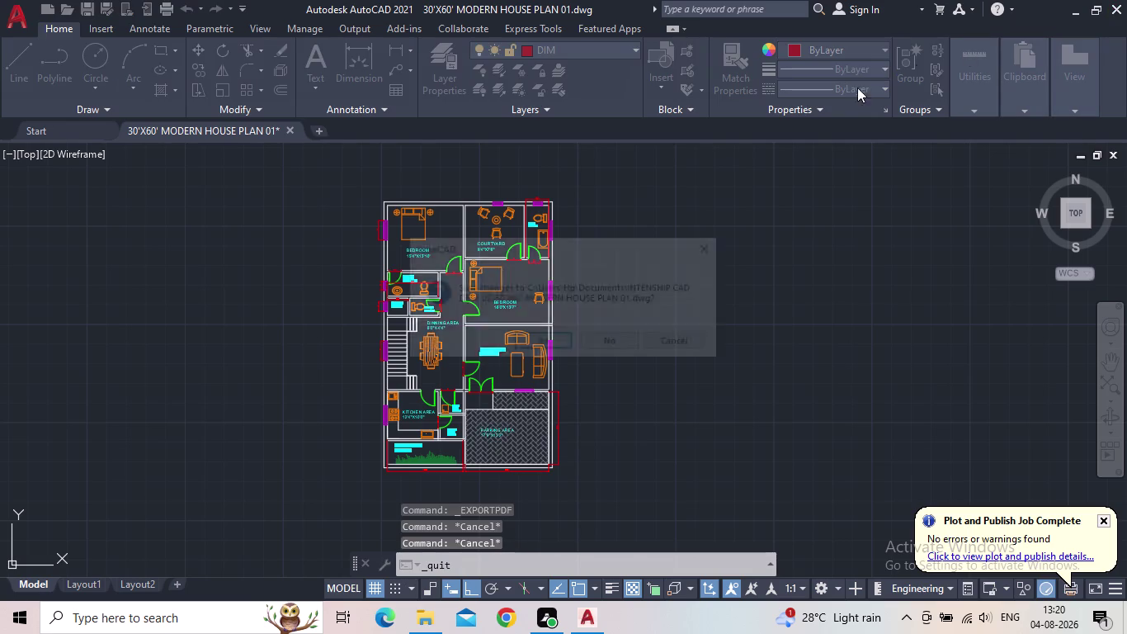
click(532, 344)
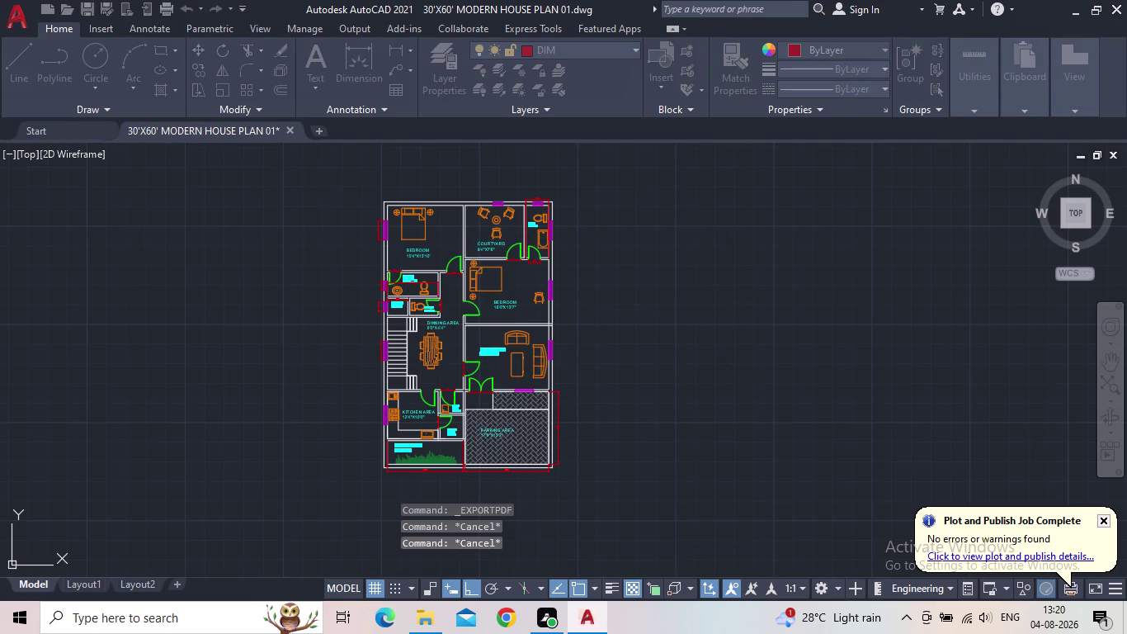